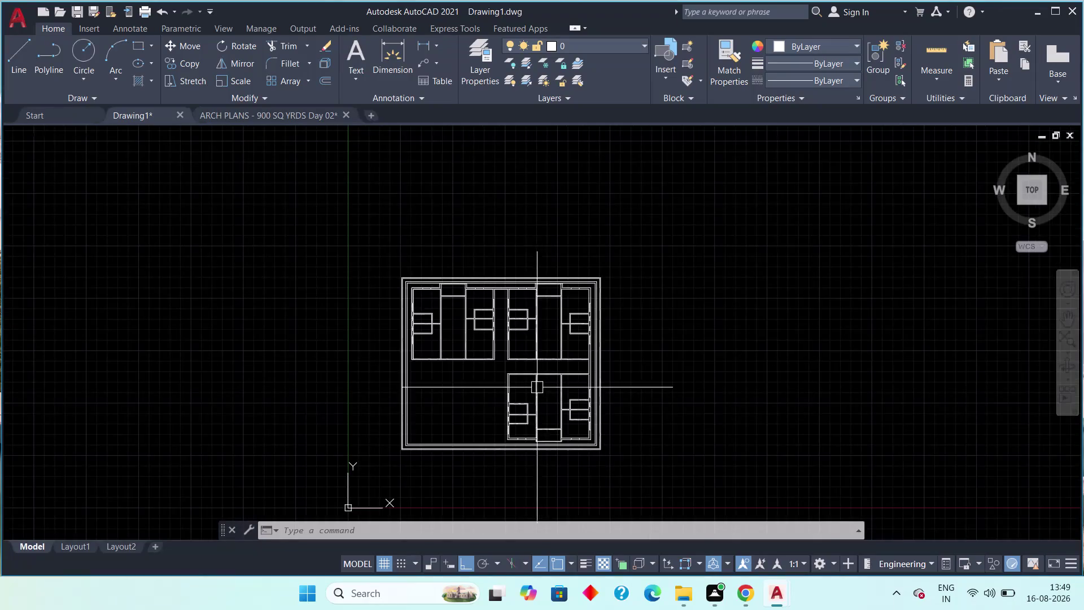
Pan and zoom onto the lower unit's top wall and start the LINE command.
middle_drag(526, 386, 566, 355)
scroll(up, 3)
middle_drag(597, 400, 616, 401)
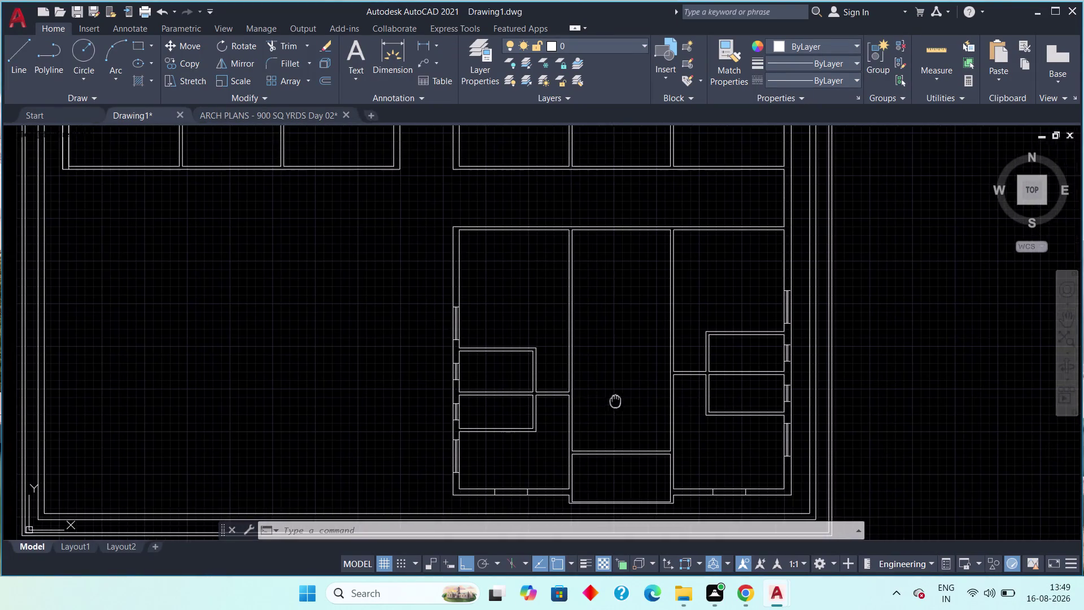
middle_drag(615, 401, 630, 391)
middle_drag(764, 402, 679, 404)
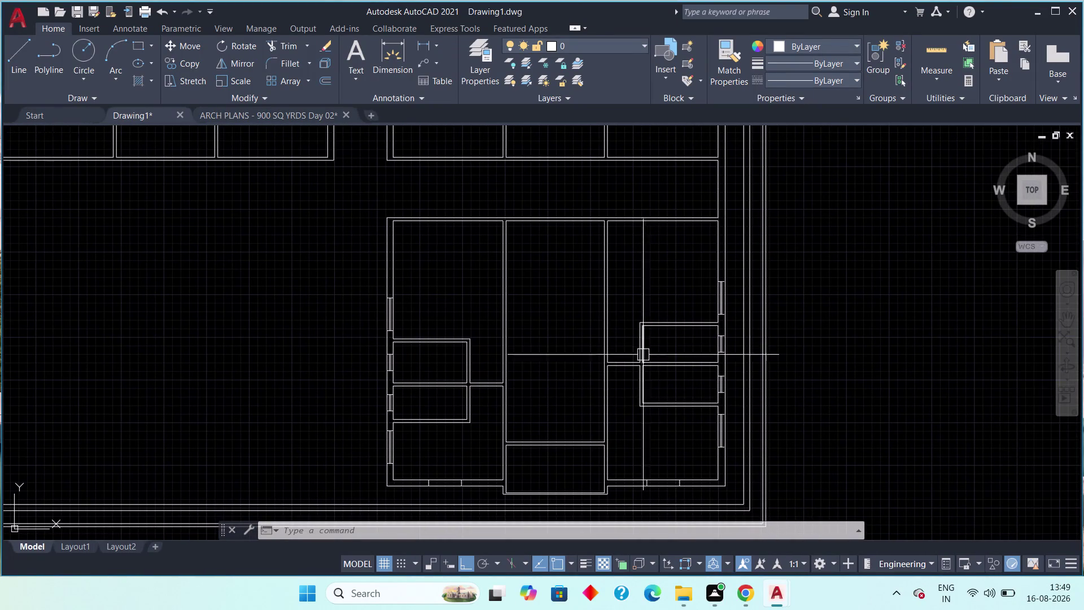
middle_drag(643, 420, 661, 340)
scroll(down, 3)
middle_drag(562, 353, 571, 520)
scroll(down, 3)
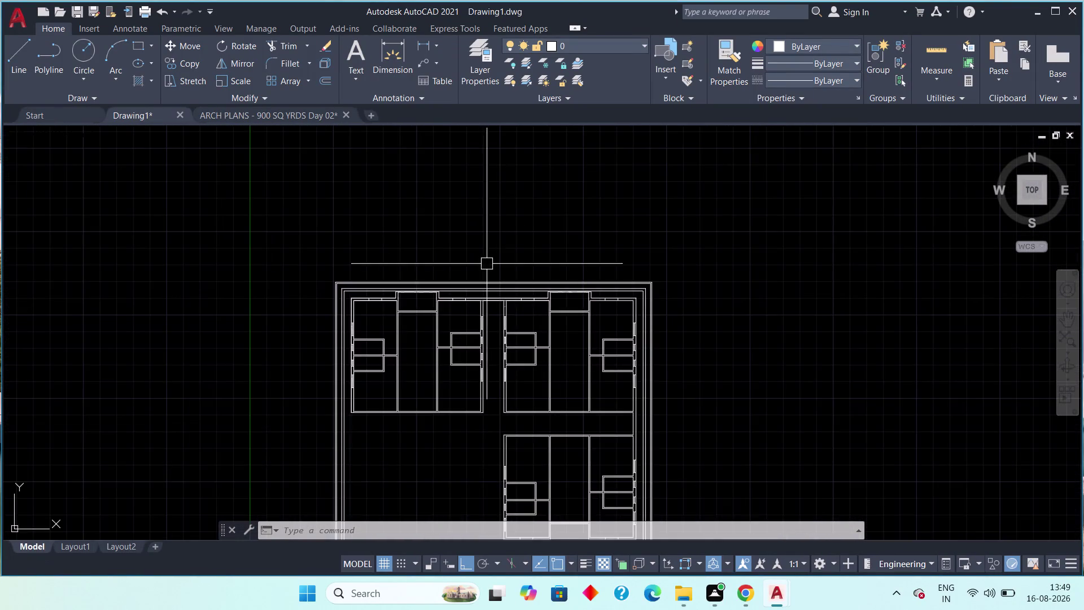
middle_drag(490, 279, 503, 329)
scroll(up, 3)
middle_drag(407, 352, 499, 292)
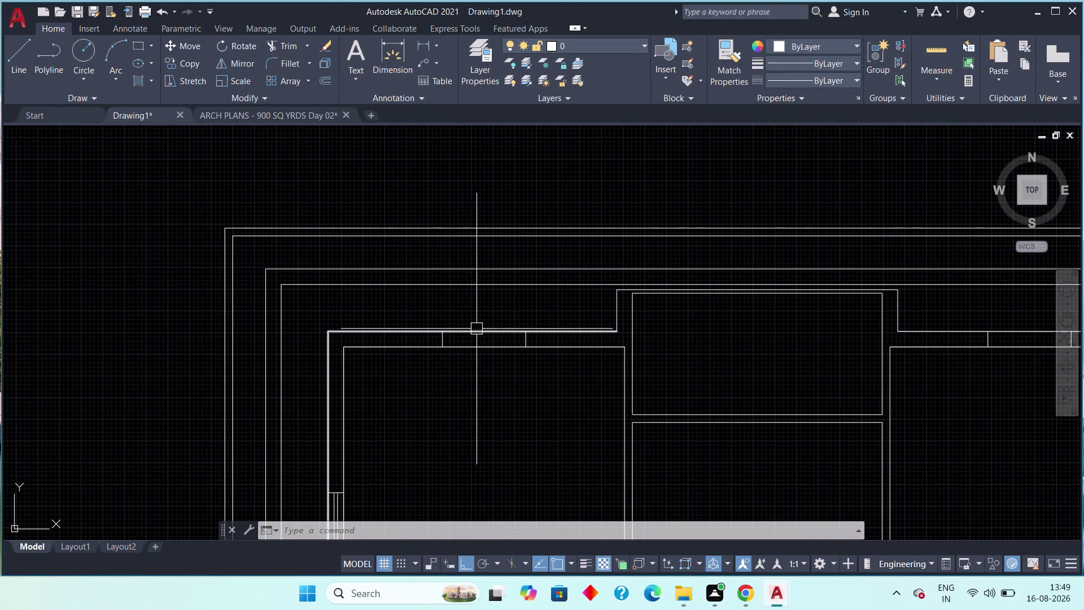
click(13, 58)
Draw the first two connecting lines along the lower unit's top wall junctions.
scroll(up, 3)
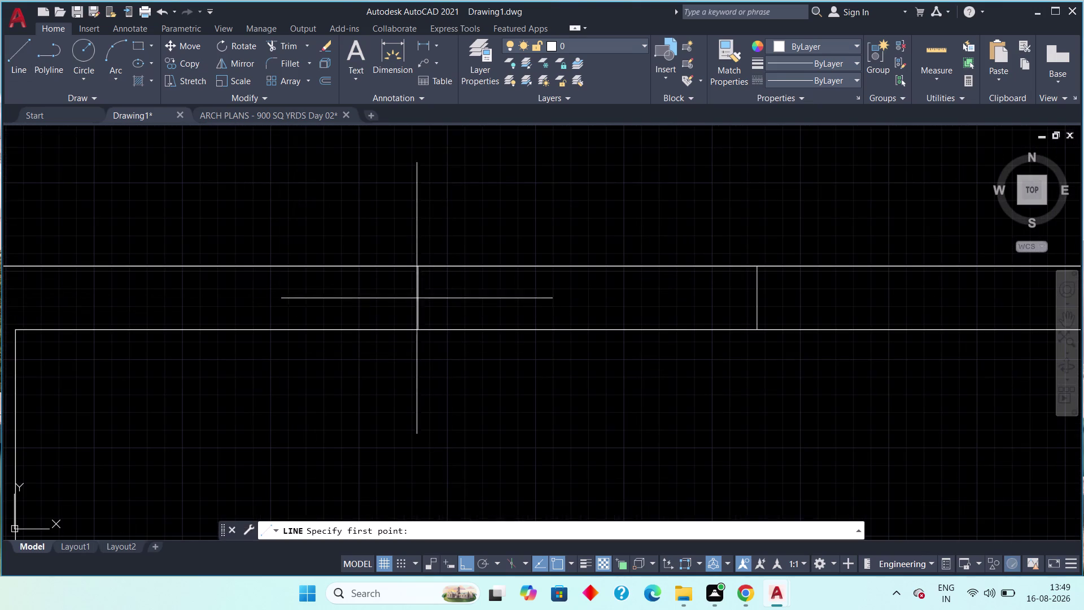
click(423, 301)
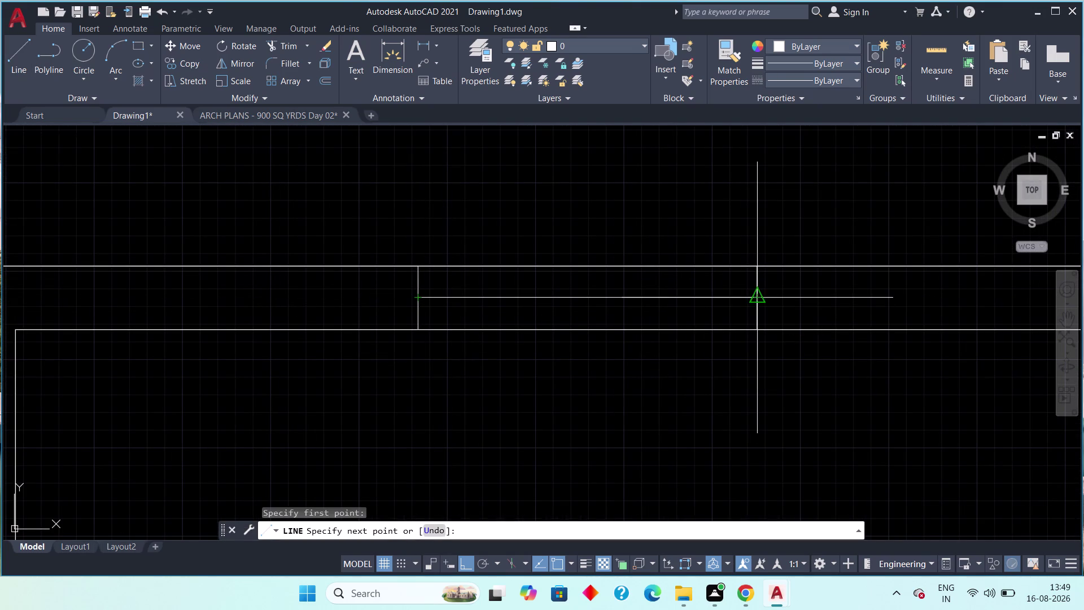
click(760, 302)
scroll(down, 3)
key(Escape)
middle_drag(853, 311, 465, 264)
scroll(down, 3)
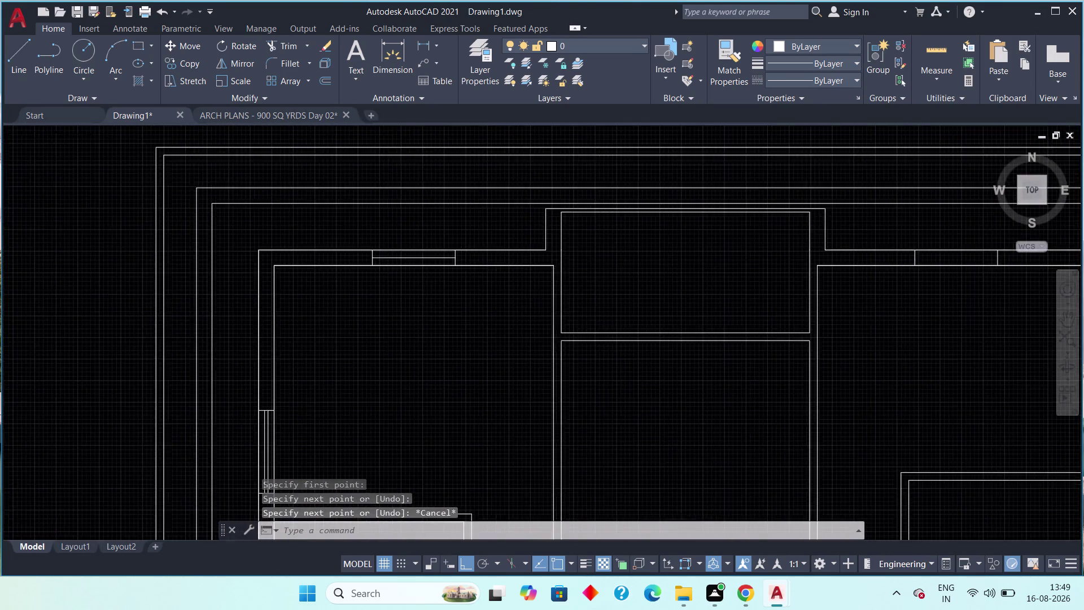
middle_drag(709, 266, 566, 257)
scroll(up, 3)
key(space)
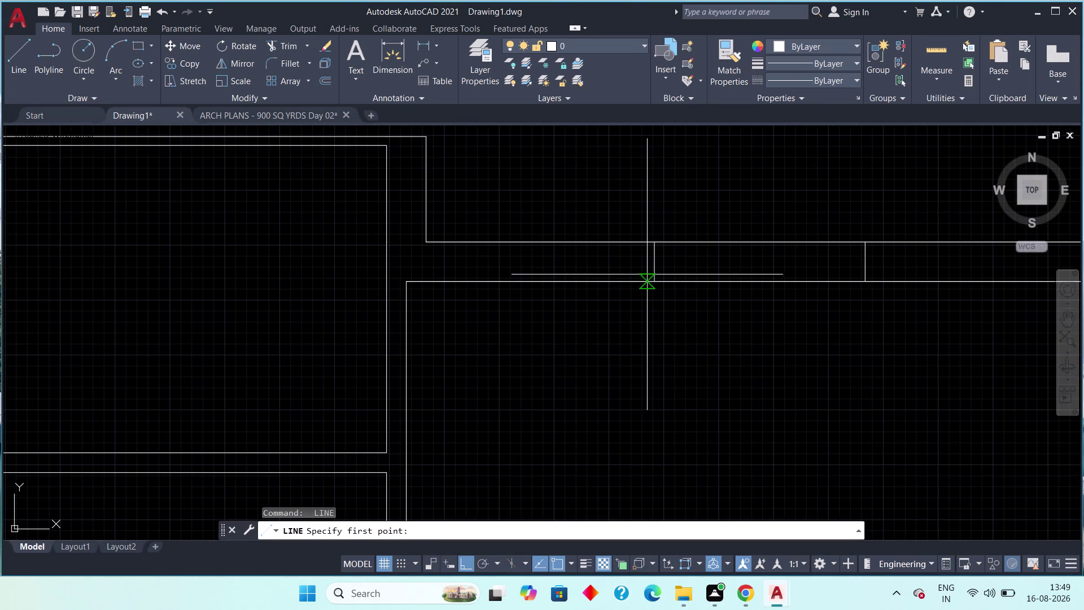
click(652, 265)
click(872, 258)
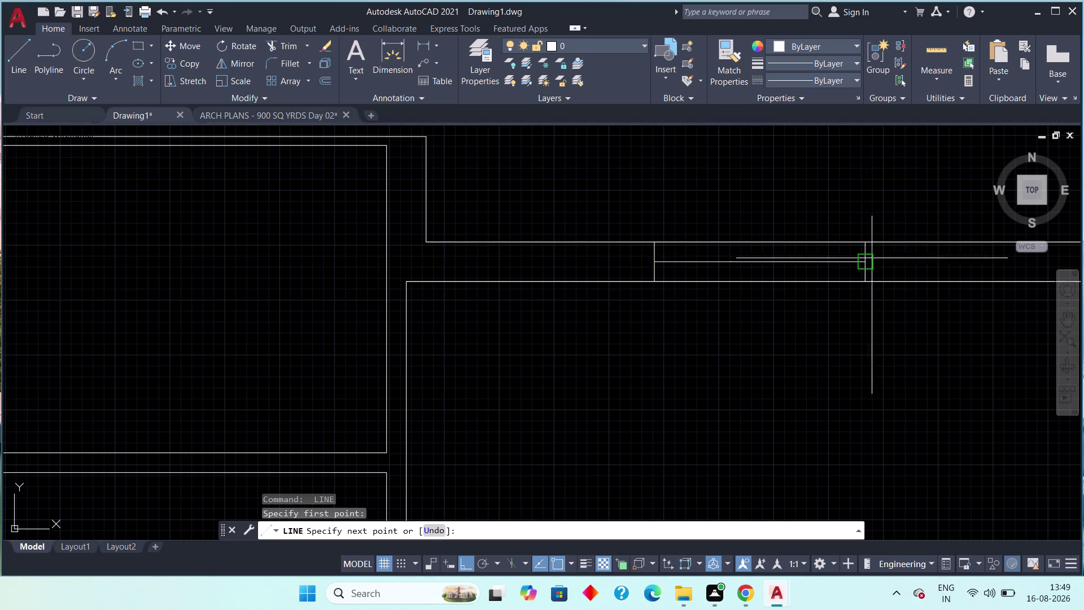
key(Escape)
Draw two more connecting lines along the upper wall, reaching the outer wall corner.
scroll(down, 3)
middle_drag(875, 256, 583, 233)
middle_drag(816, 235, 723, 234)
scroll(up, 3)
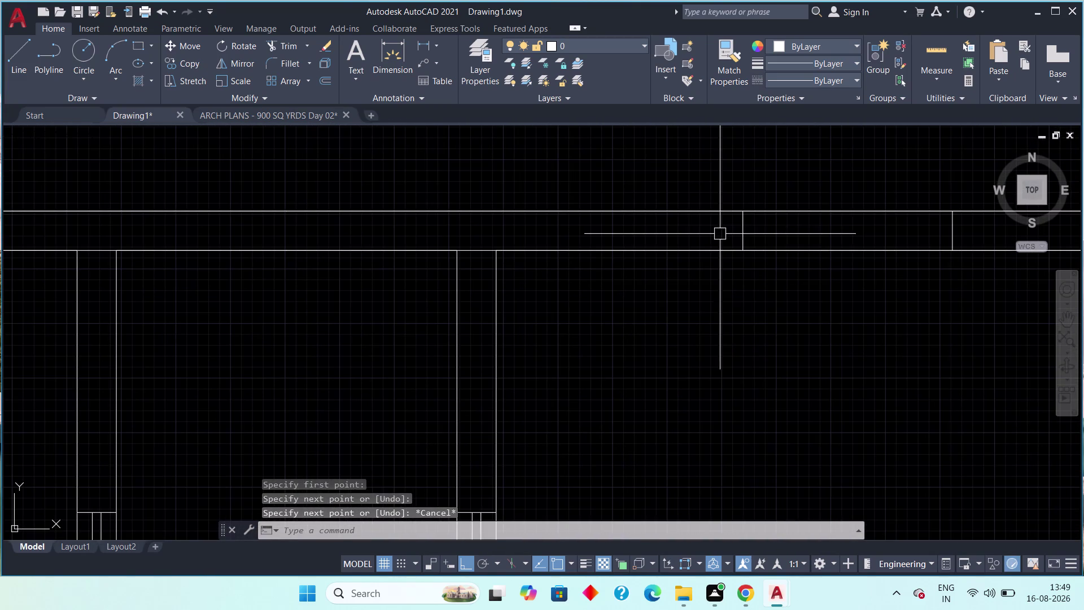
key(space)
click(744, 232)
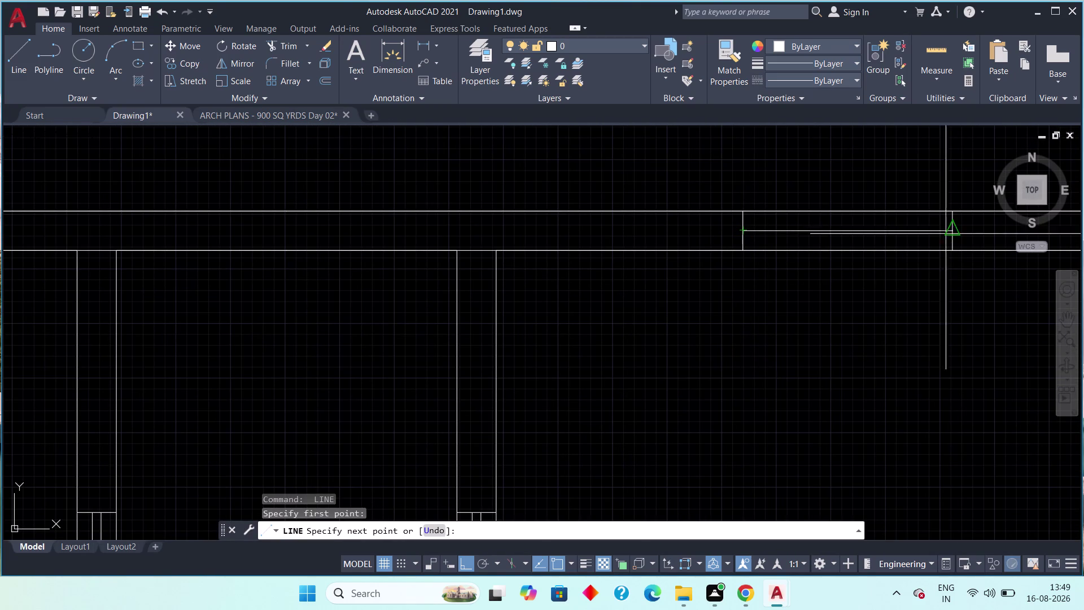
click(951, 231)
key(Escape)
middle_drag(991, 241, 474, 245)
scroll(down, 3)
middle_drag(614, 229, 483, 212)
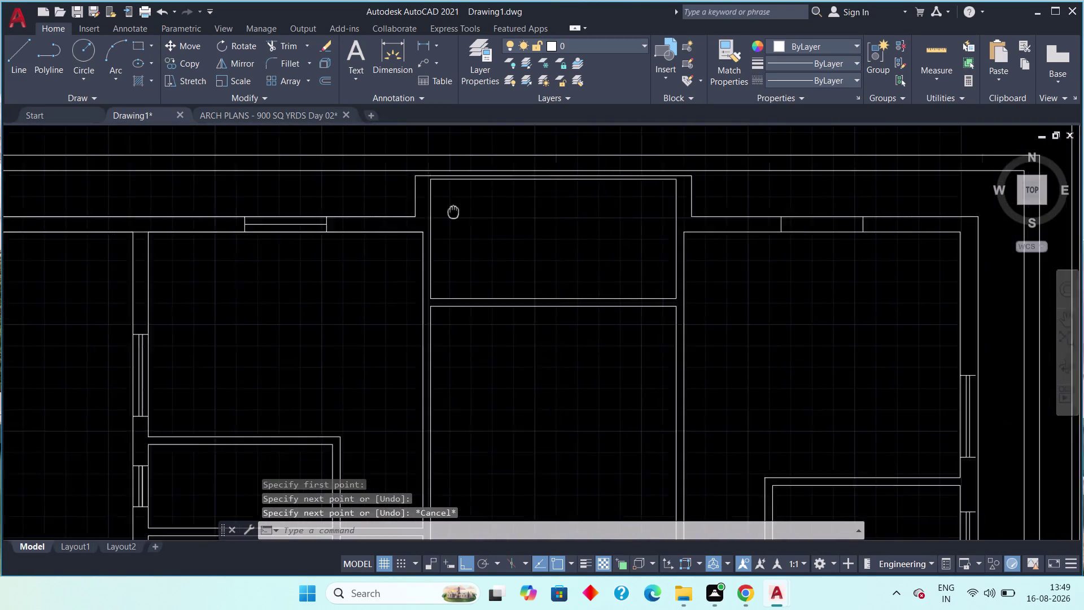
middle_drag(483, 213, 307, 186)
scroll(up, 3)
key(space)
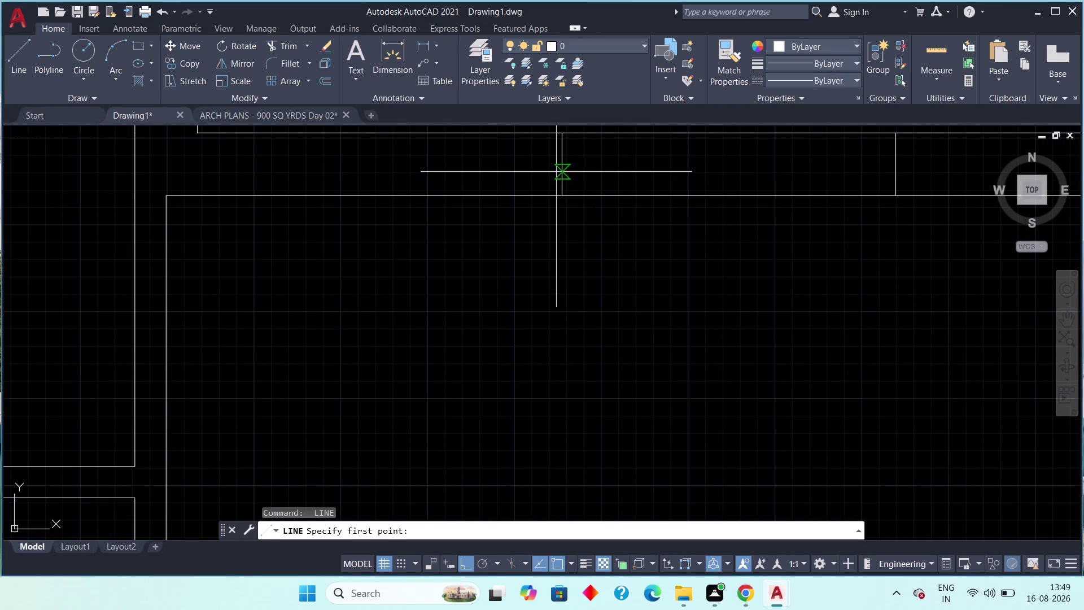
click(561, 165)
middle_drag(793, 161, 691, 220)
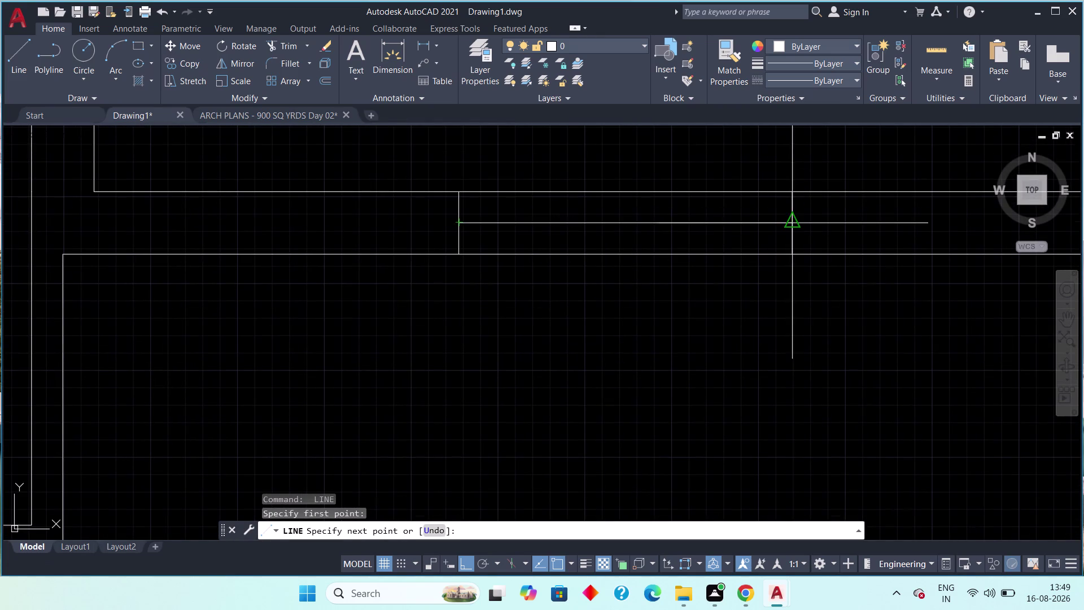
click(791, 216)
key(Escape)
Draw a connecting line at a wall junction near the lower unit's bottom wall.
scroll(down, 3)
middle_drag(697, 228, 1015, 227)
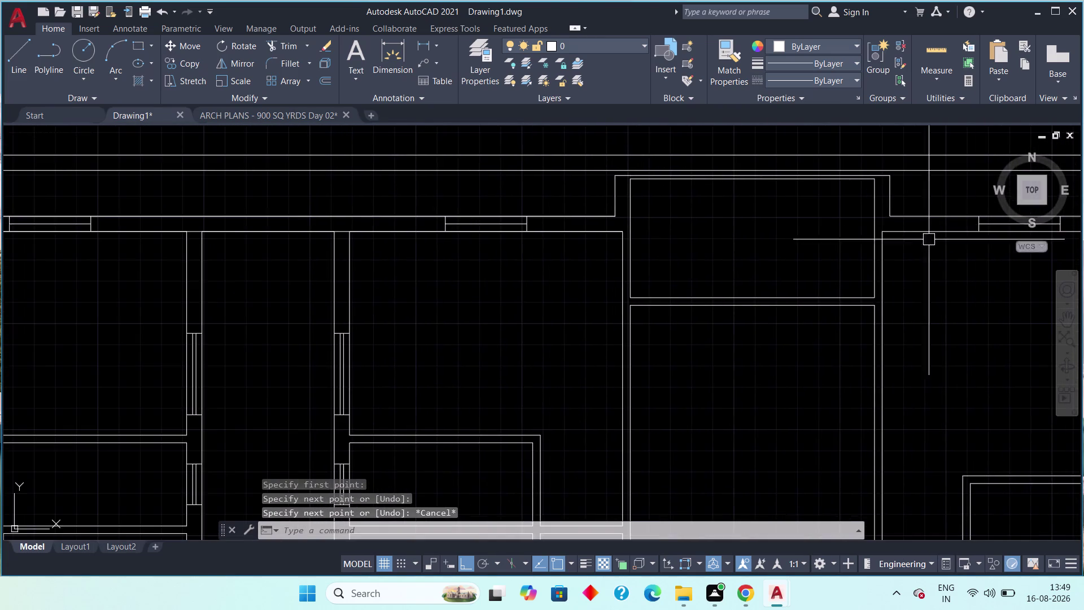
scroll(down, 3)
middle_drag(866, 320, 789, 106)
scroll(down, 3)
middle_drag(828, 383, 757, 151)
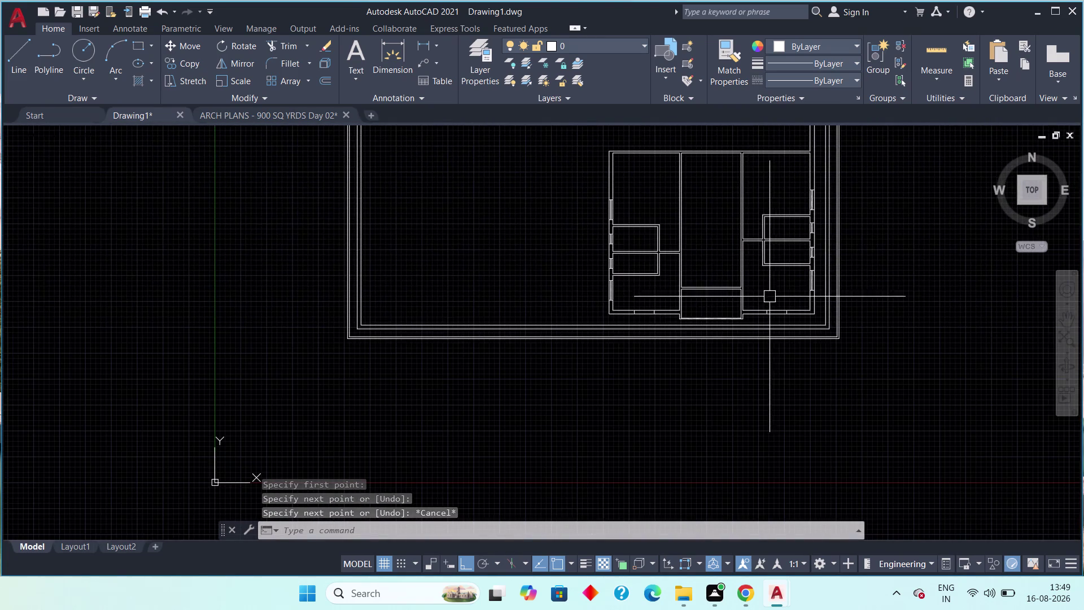
scroll(up, 3)
middle_drag(830, 330, 729, 257)
scroll(up, 3)
key(space)
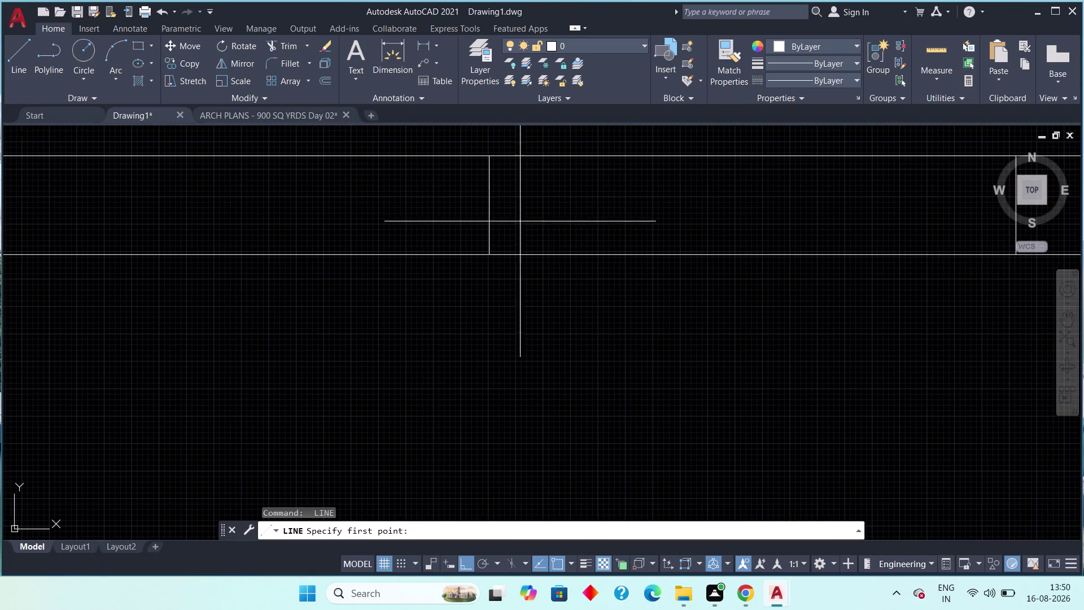
click(489, 209)
scroll(down, 3)
middle_drag(612, 235, 485, 257)
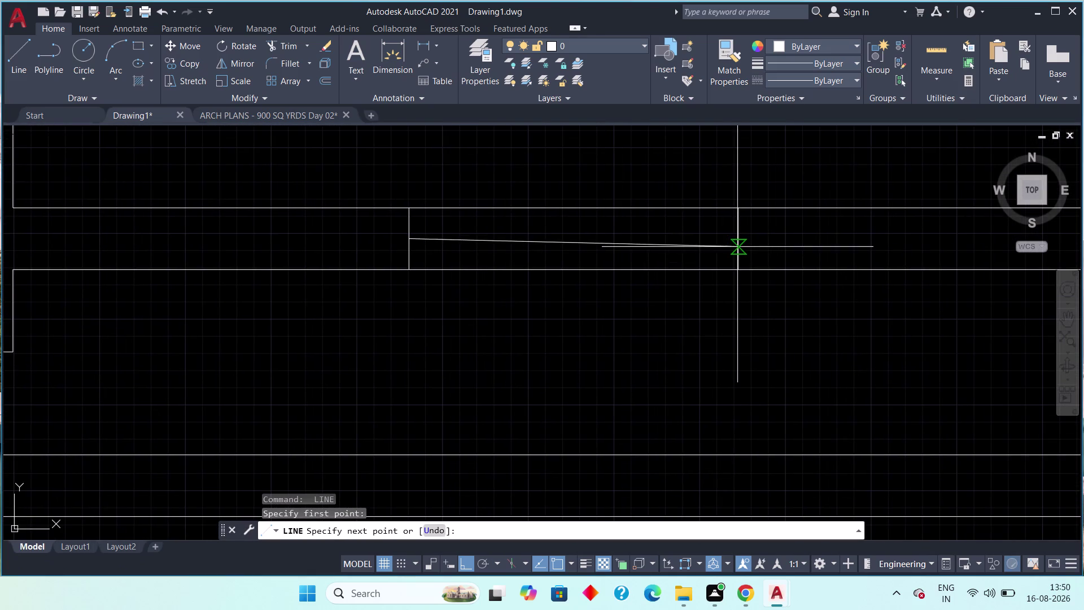
click(740, 239)
key(Escape)
Draw a connecting line from the next wall corner along the wall.
scroll(down, 3)
middle_drag(851, 240, 930, 232)
middle_drag(317, 301, 698, 299)
scroll(up, 3)
middle_drag(472, 252, 482, 321)
key(space)
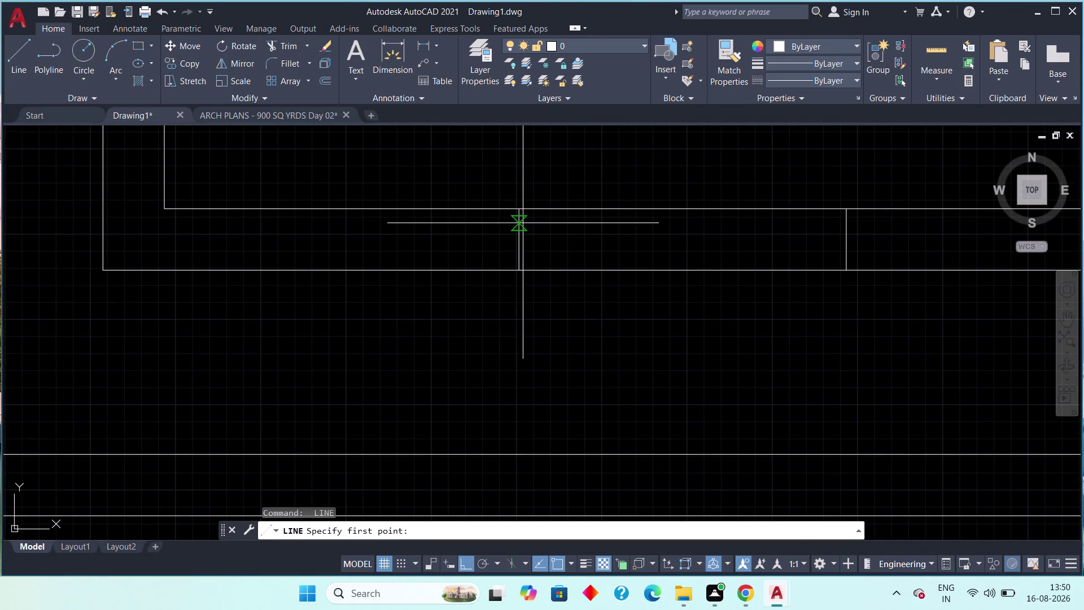
click(518, 245)
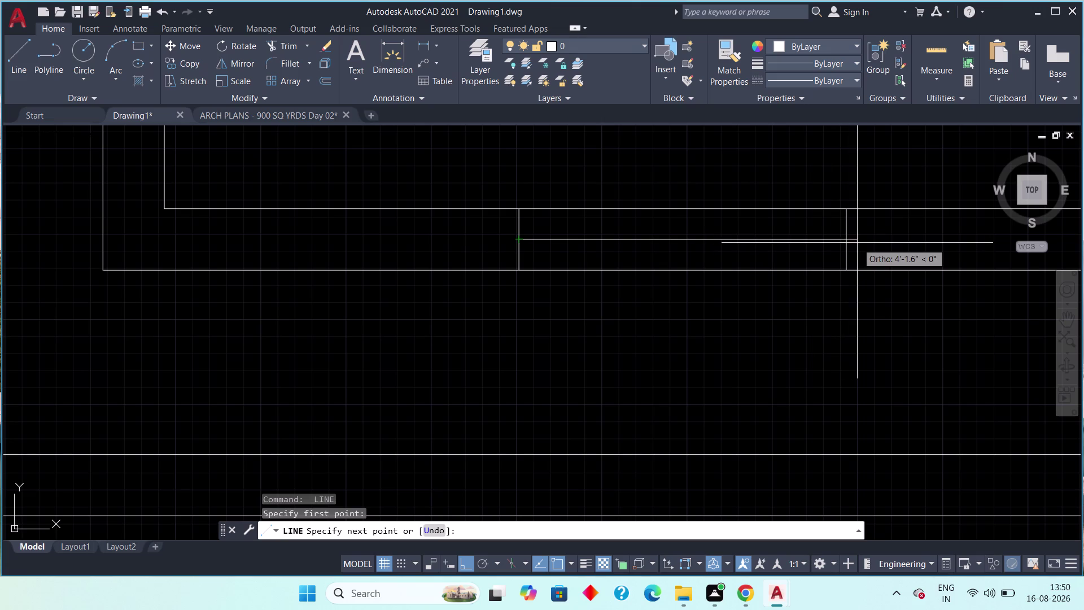
click(848, 243)
key(Escape)
Pan and zoom across the plan onto the upper units' top wall.
scroll(down, 3)
middle_drag(716, 250, 737, 381)
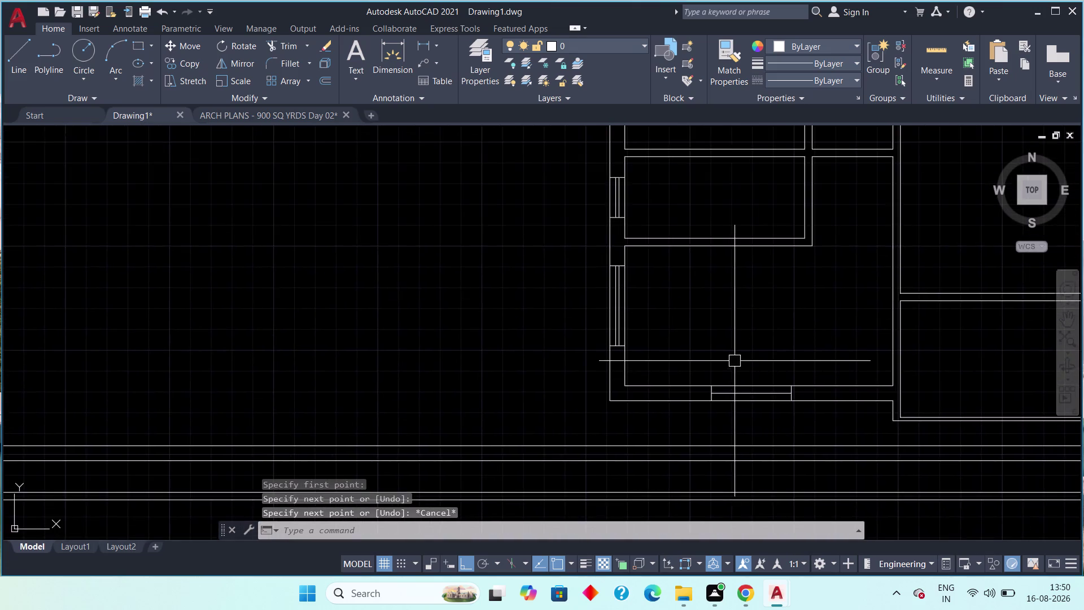
scroll(down, 3)
middle_drag(725, 341, 619, 421)
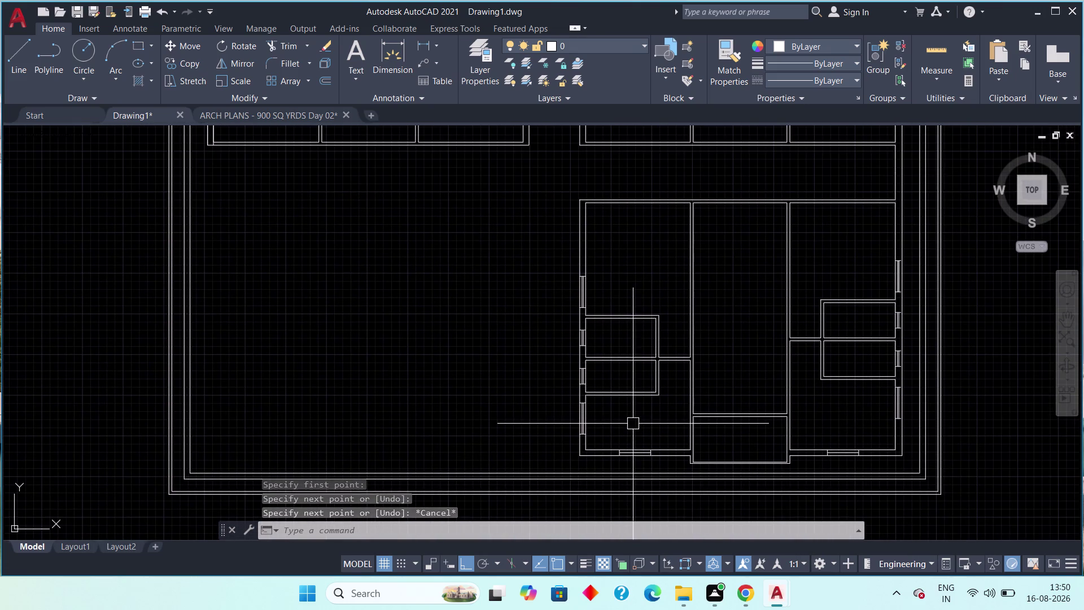
scroll(down, 3)
middle_drag(648, 271, 631, 472)
middle_drag(623, 359, 619, 412)
scroll(up, 3)
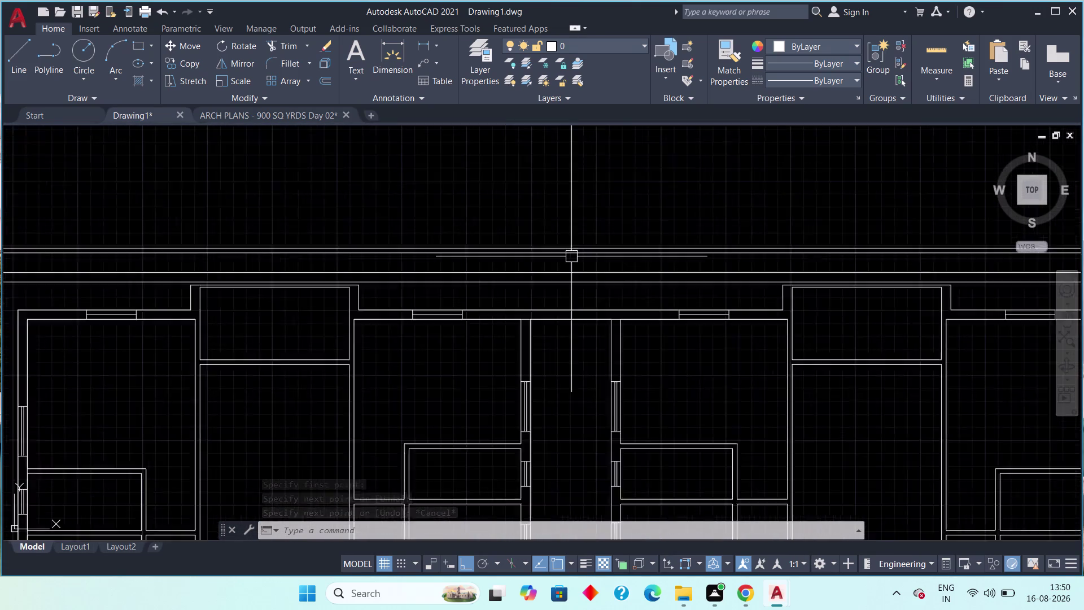
scroll(down, 3)
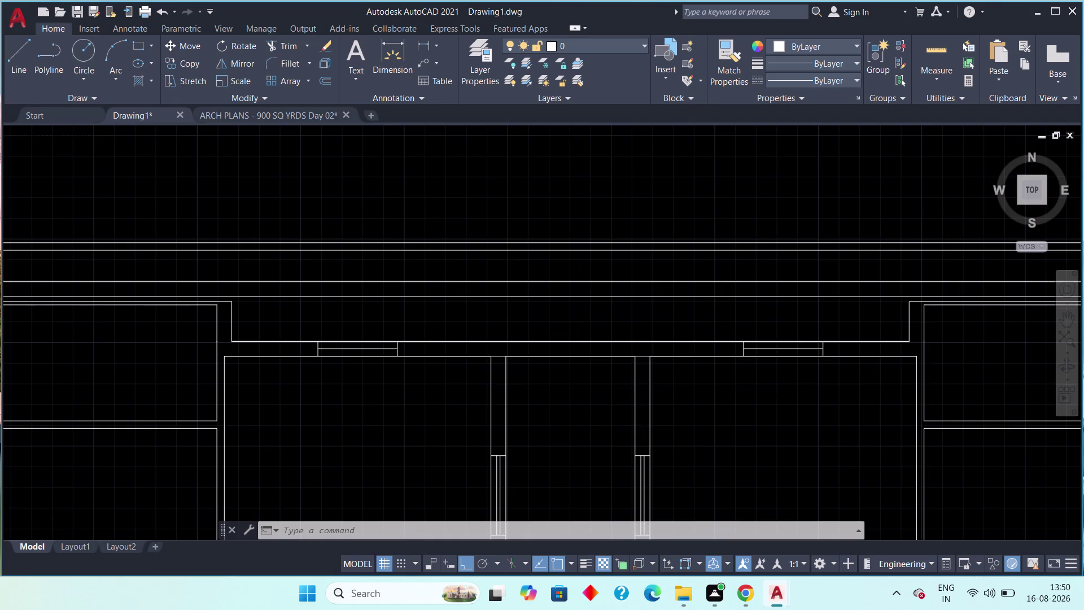
middle_drag(641, 390, 625, 272)
scroll(down, 3)
scroll(up, 3)
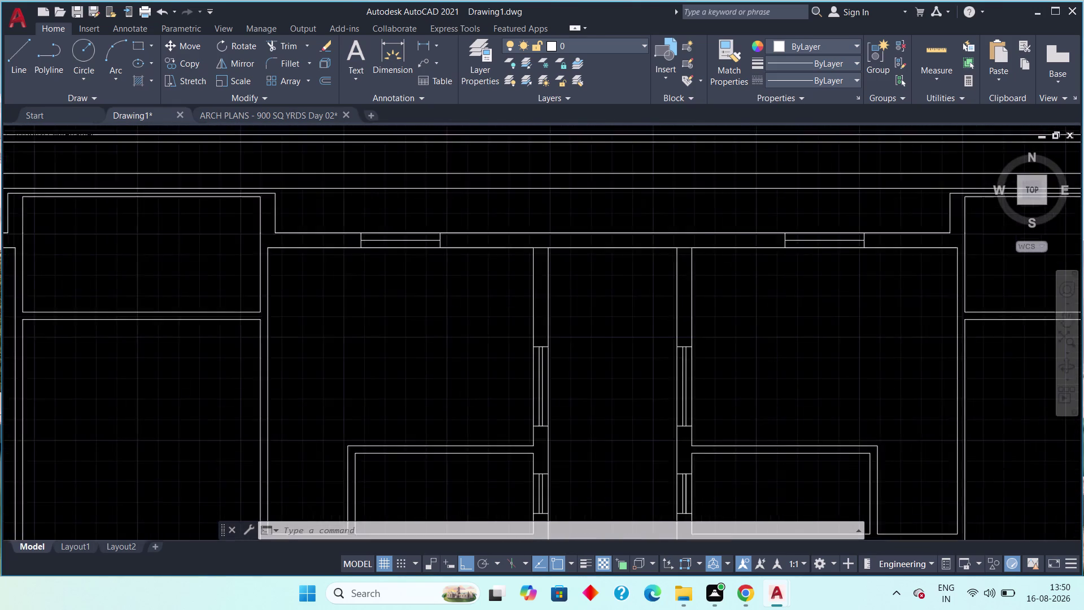
Trim away two unwanted wall line segments with TR.
key(t)
text(r)
key(space)
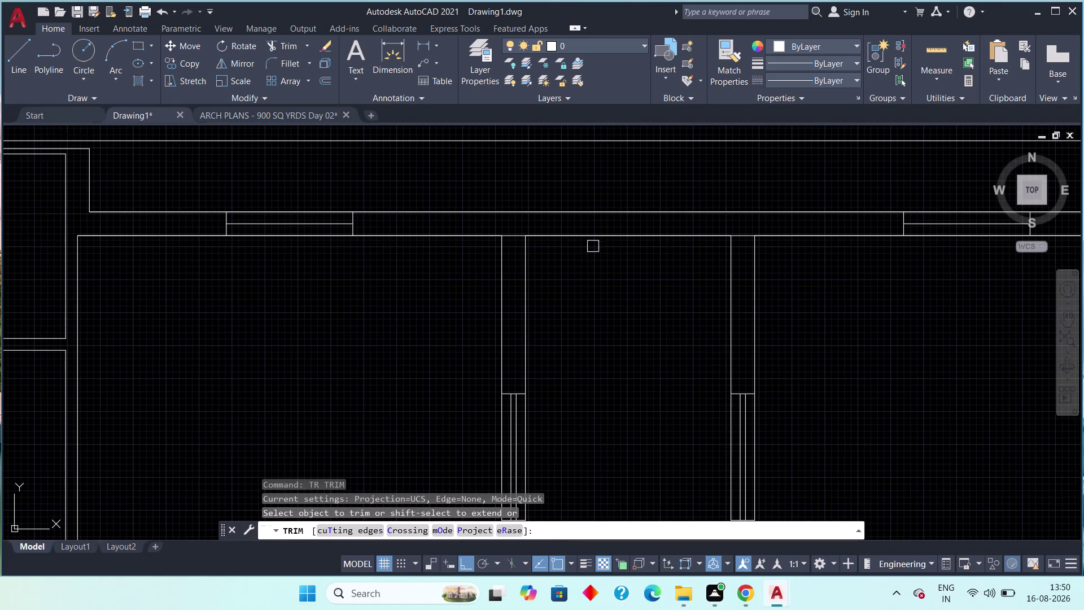
click(516, 235)
scroll(up, 3)
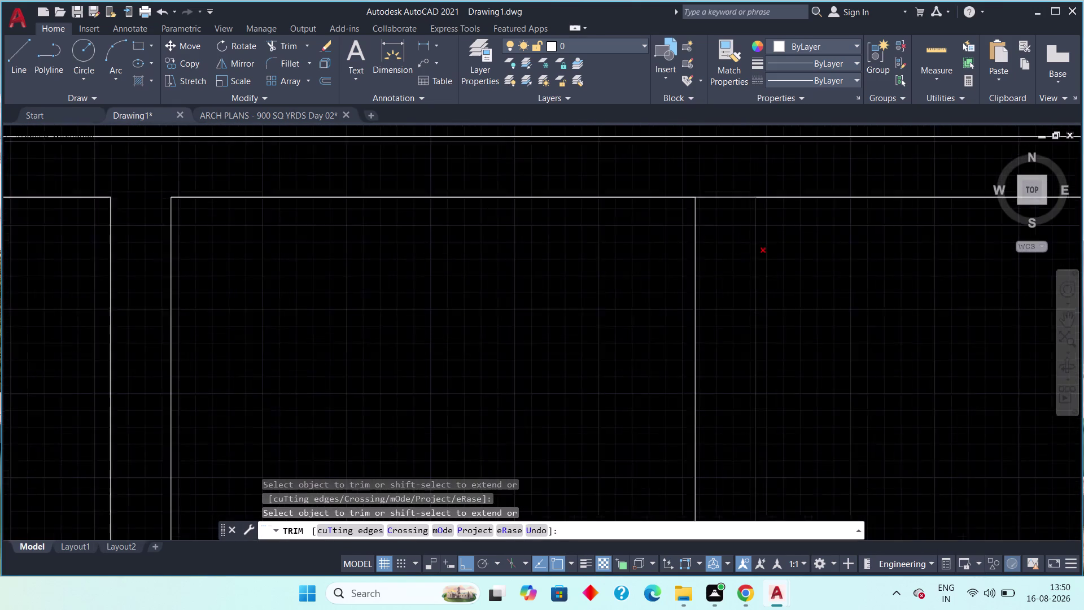
scroll(up, 3)
click(681, 163)
End the trim and zoom in on the first window in the top exterior wall.
scroll(down, 3)
middle_drag(626, 289, 619, 164)
scroll(down, 3)
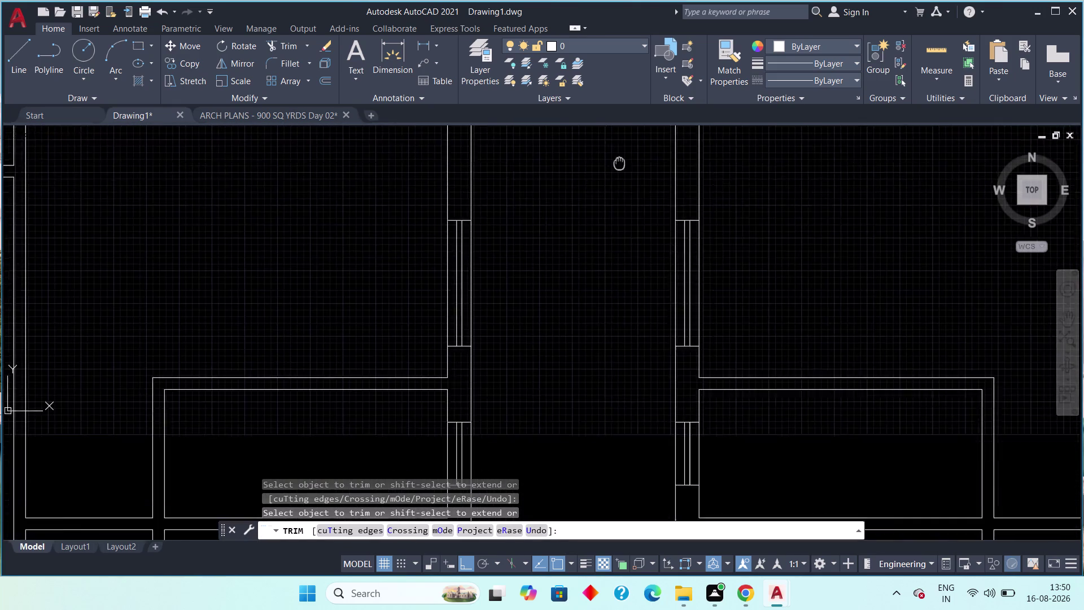
scroll(down, 3)
middle_drag(601, 301, 575, 40)
scroll(up, 3)
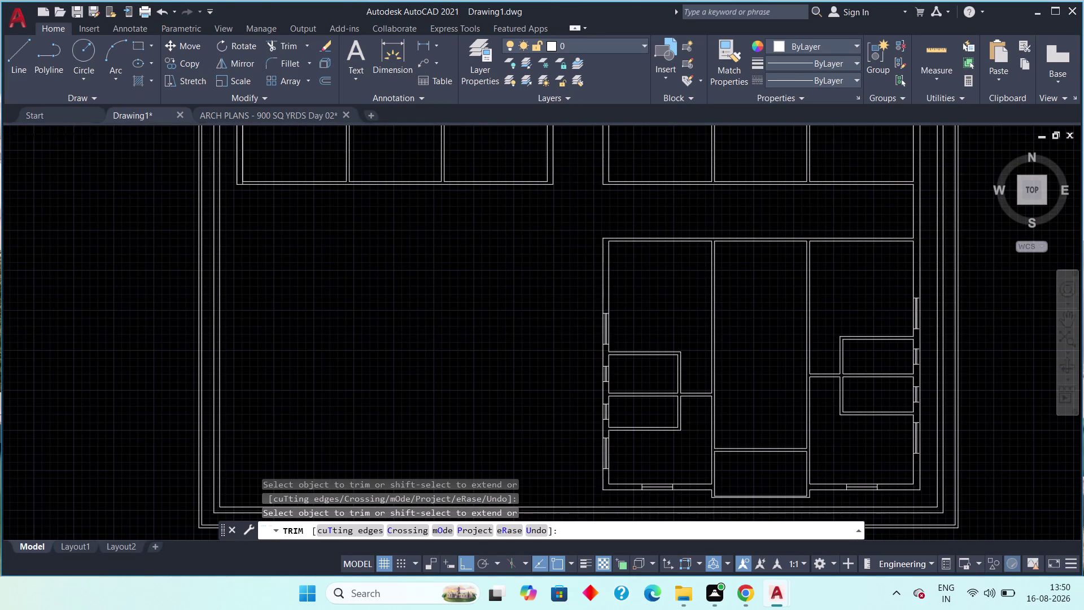
middle_drag(576, 189, 575, 290)
scroll(down, 3)
middle_drag(571, 225, 595, 411)
scroll(down, 3)
key(Escape)
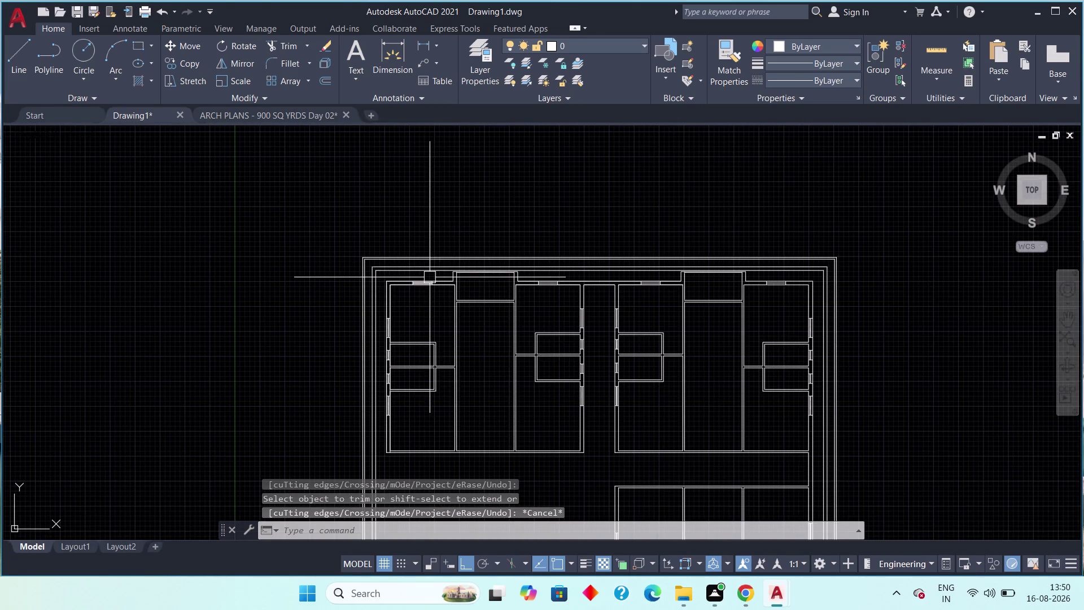
scroll(up, 3)
middle_drag(427, 286, 466, 277)
scroll(up, 3)
key(Escape)
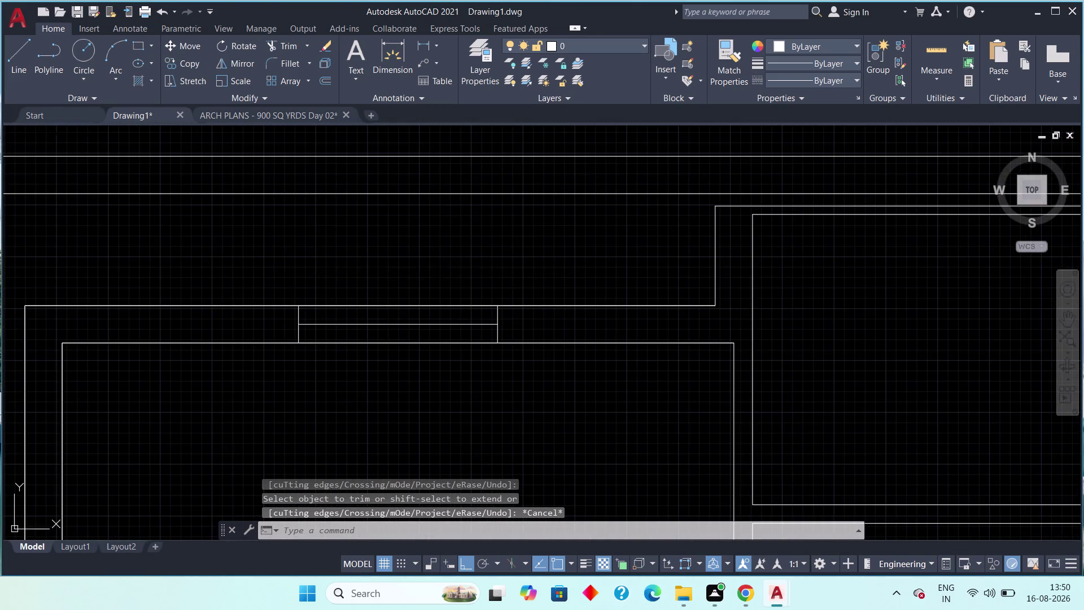
Offset 1-inch glass lines into the first two window openings.
key(Escape)
text(off)
key(space)
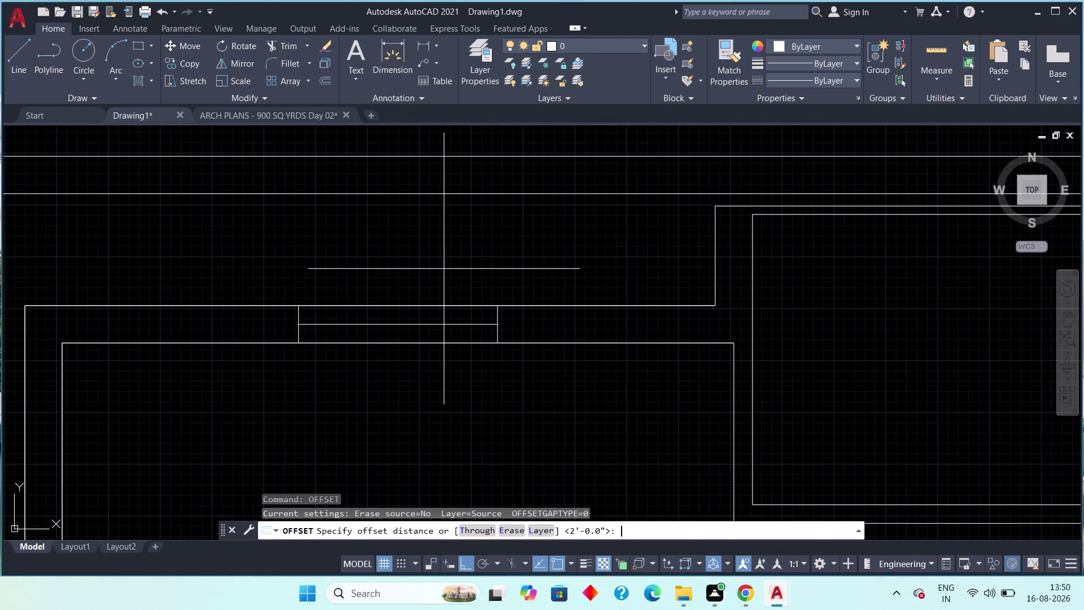
key(1)
text(")
key(space)
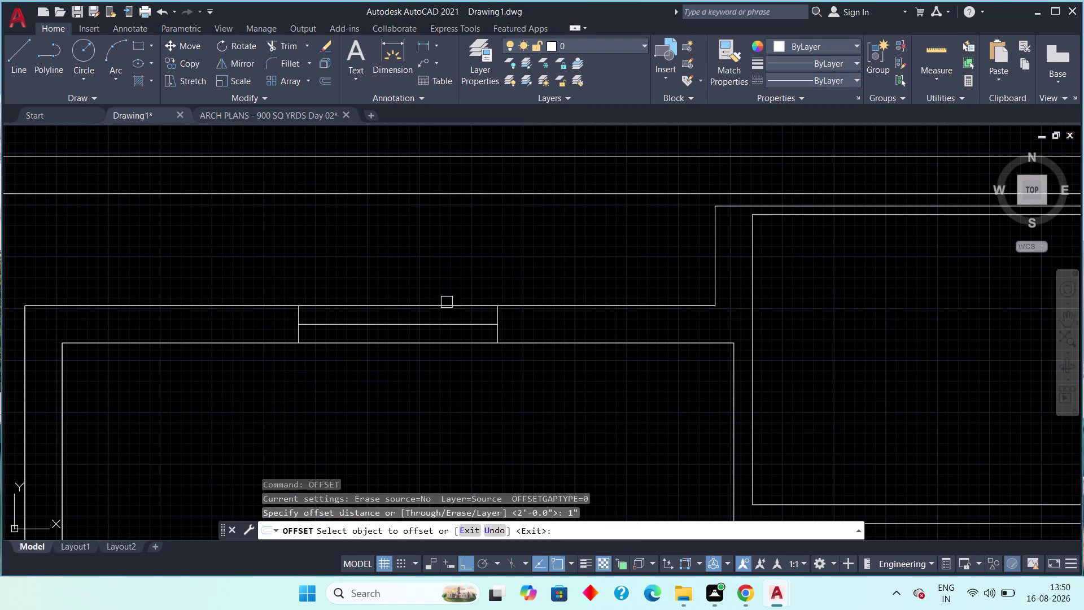
scroll(up, 3)
drag(435, 331, 432, 326)
drag(422, 296, 423, 304)
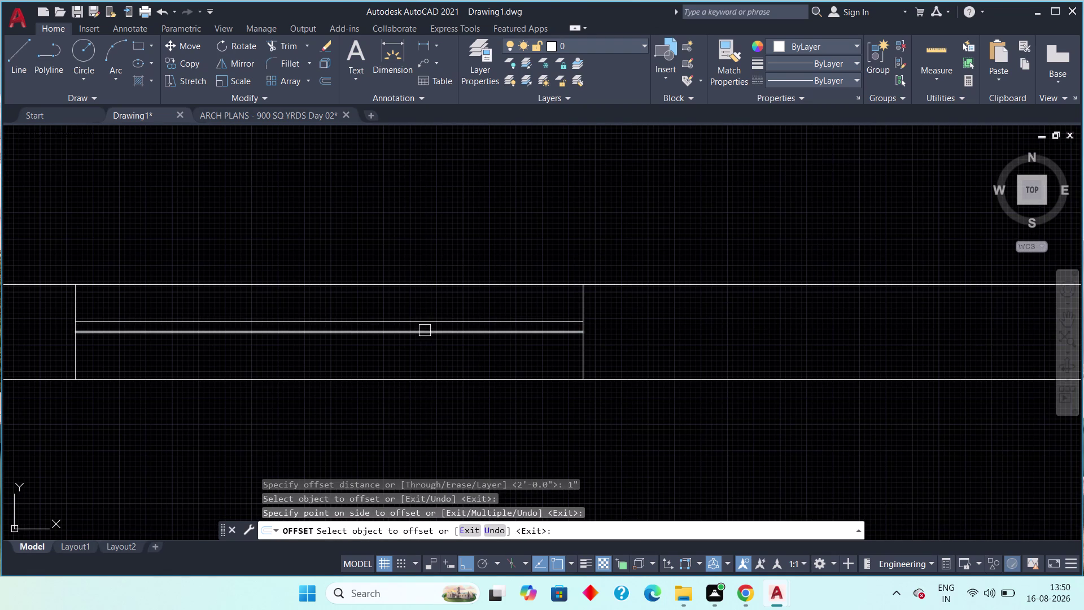
drag(425, 331, 424, 347)
click(423, 359)
scroll(down, 3)
middle_drag(452, 315, 248, 316)
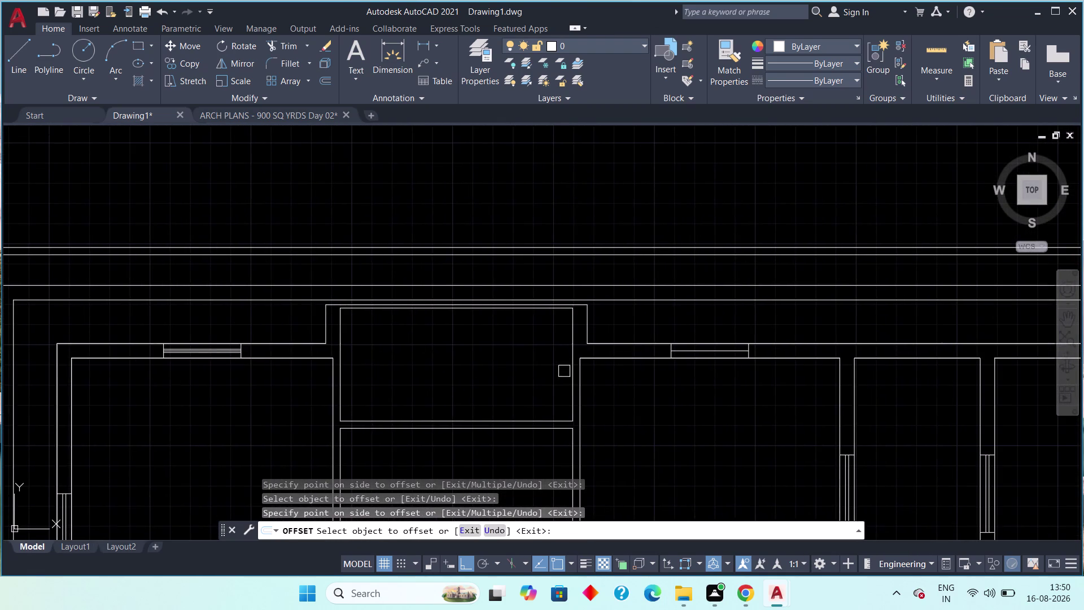
scroll(up, 3)
drag(700, 357, 696, 352)
click(685, 327)
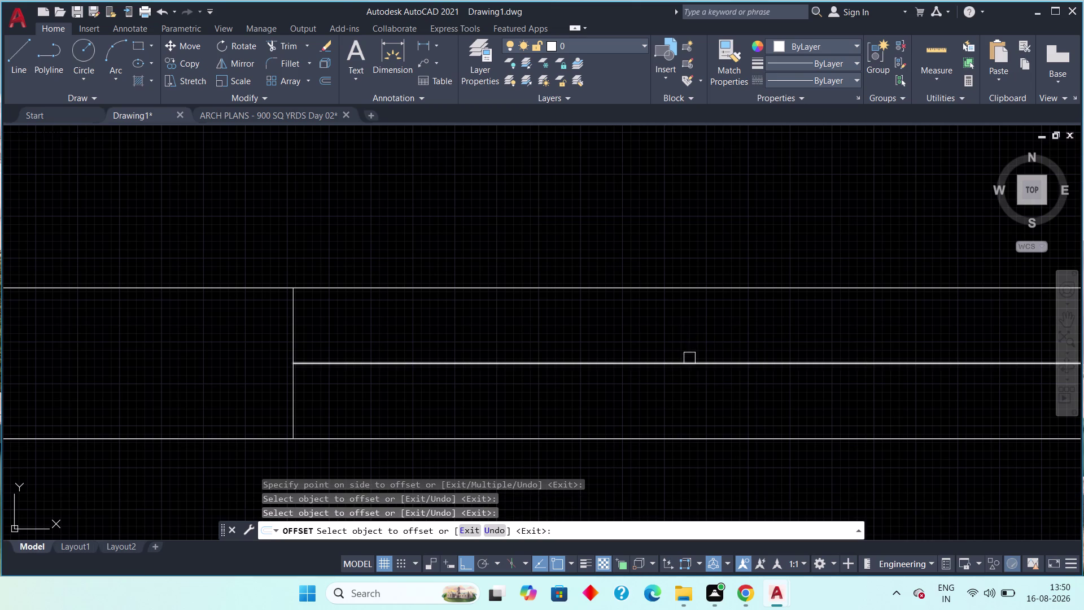
drag(691, 364, 691, 356)
click(679, 318)
click(679, 365)
click(680, 380)
Offset 1-inch glass lines into the windows along the top wall.
scroll(down, 3)
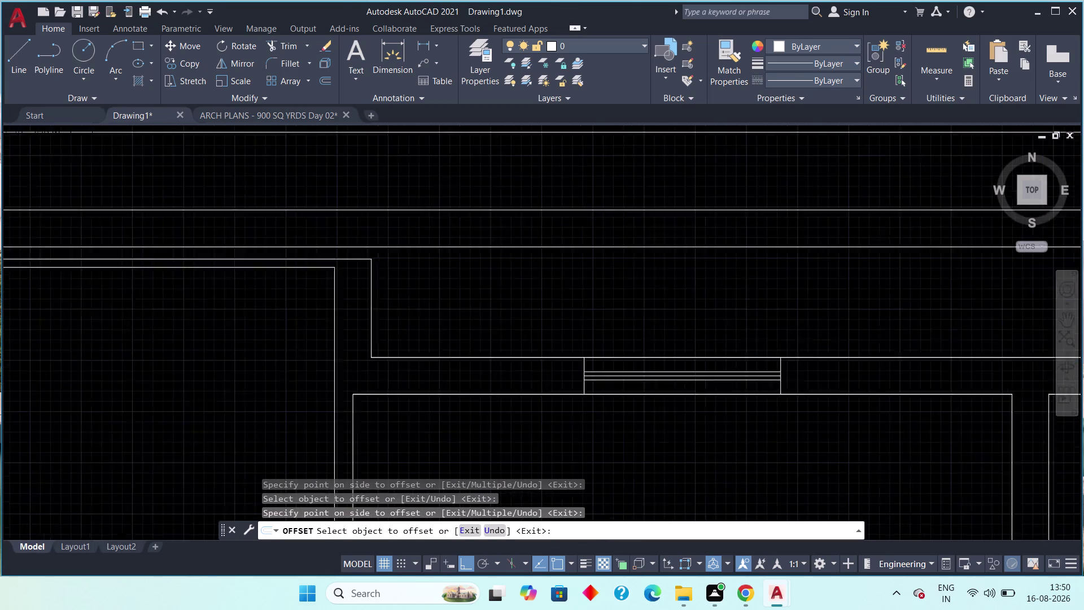
middle_drag(818, 382, 377, 325)
middle_drag(733, 326, 417, 311)
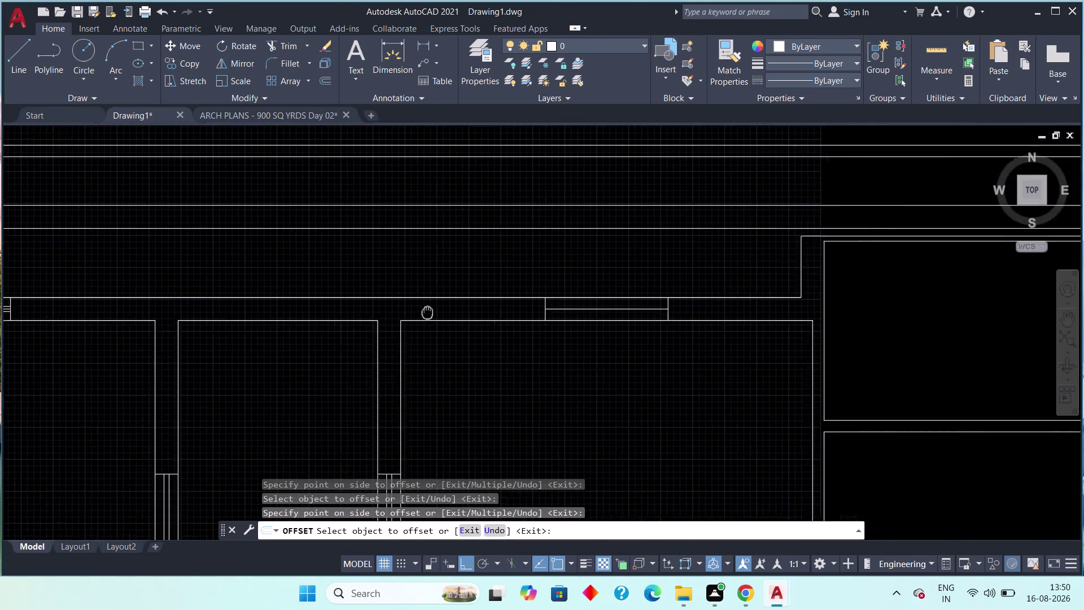
middle_drag(417, 310, 407, 309)
scroll(up, 3)
drag(543, 259, 542, 250)
click(535, 227)
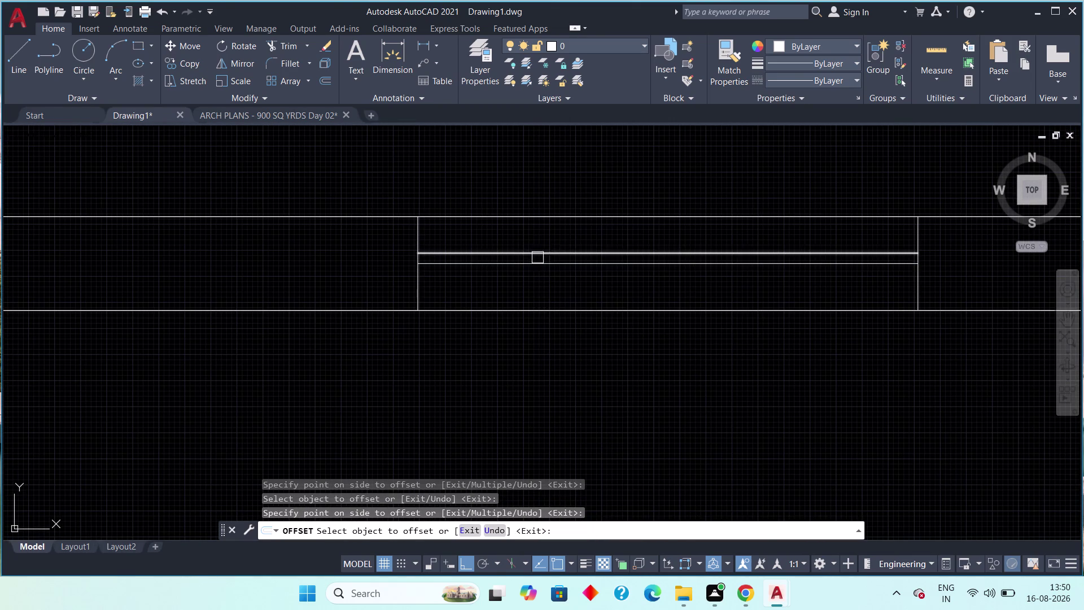
drag(539, 263, 537, 271)
click(520, 296)
scroll(down, 3)
middle_drag(742, 276, 379, 249)
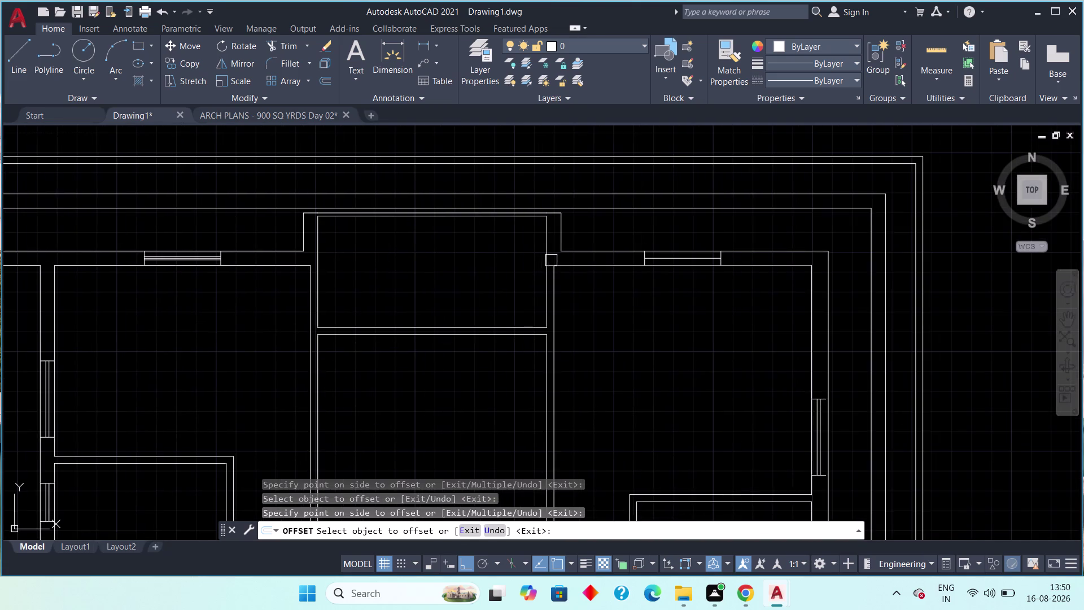
scroll(up, 3)
click(641, 280)
click(608, 233)
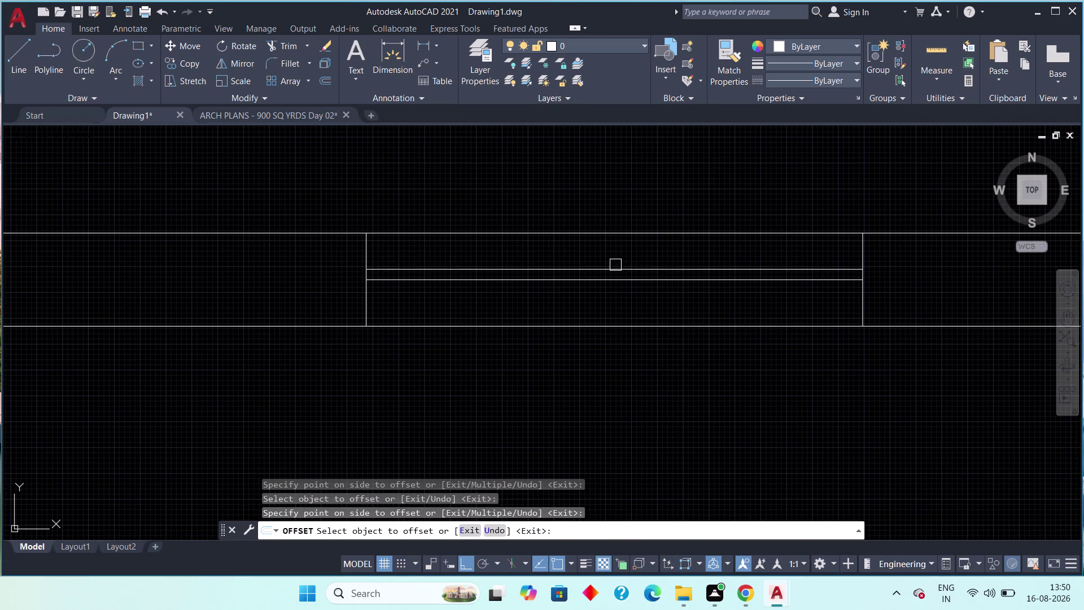
drag(616, 279, 614, 286)
click(601, 323)
Offset 1-inch glass lines into the bottom-wall window openings.
scroll(down, 3)
middle_drag(623, 360, 575, 152)
scroll(down, 3)
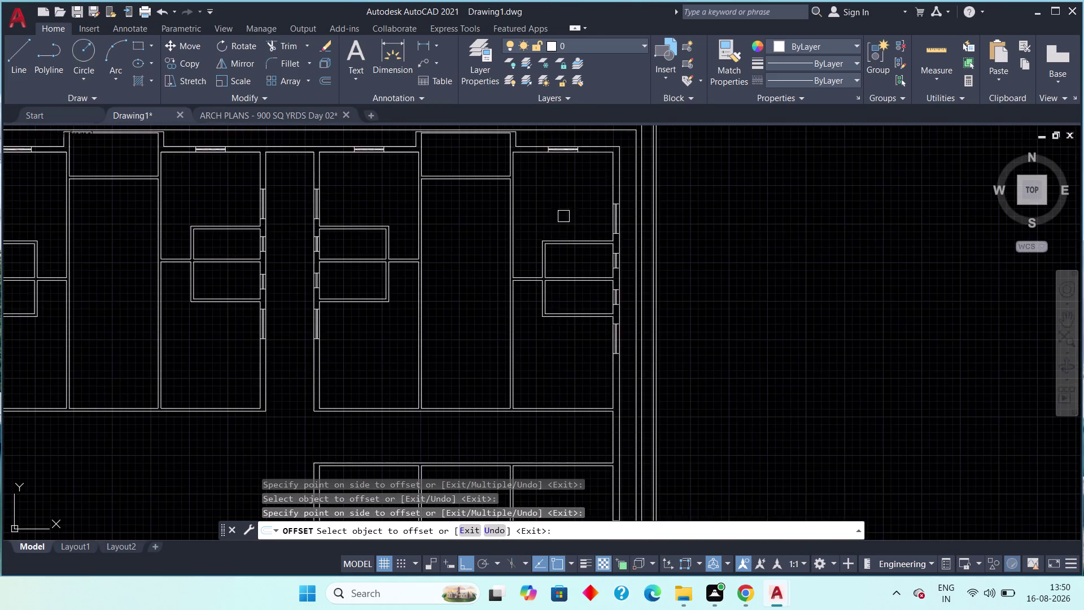
middle_drag(559, 326, 545, 170)
middle_drag(557, 444, 534, 260)
scroll(up, 3)
middle_drag(524, 348, 521, 241)
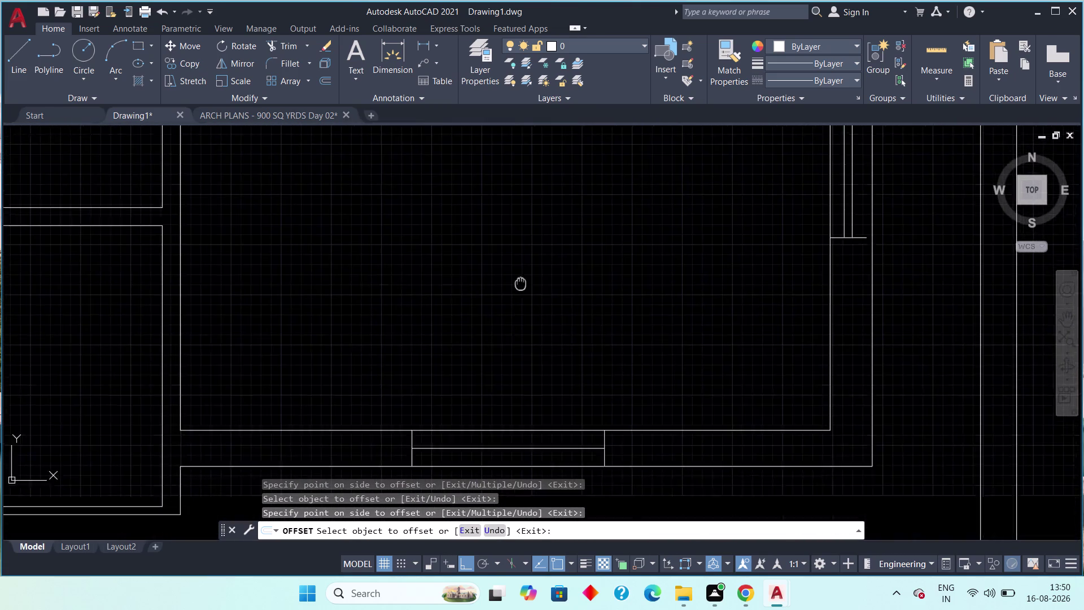
middle_drag(521, 242, 529, 187)
scroll(up, 3)
drag(534, 356, 531, 339)
click(528, 327)
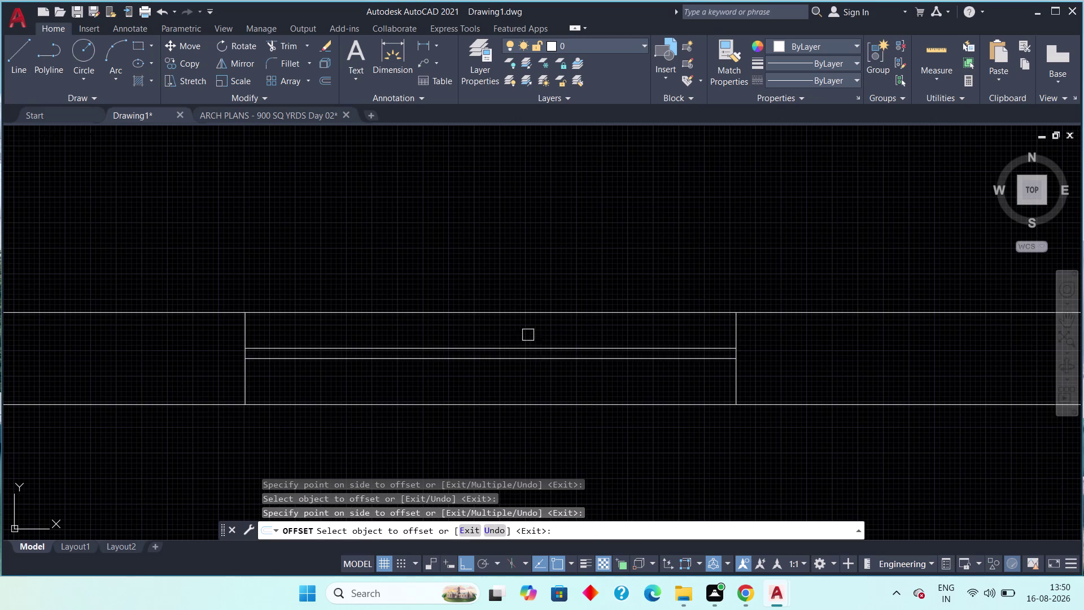
drag(528, 360, 526, 369)
click(524, 377)
scroll(down, 3)
middle_drag(360, 332, 628, 282)
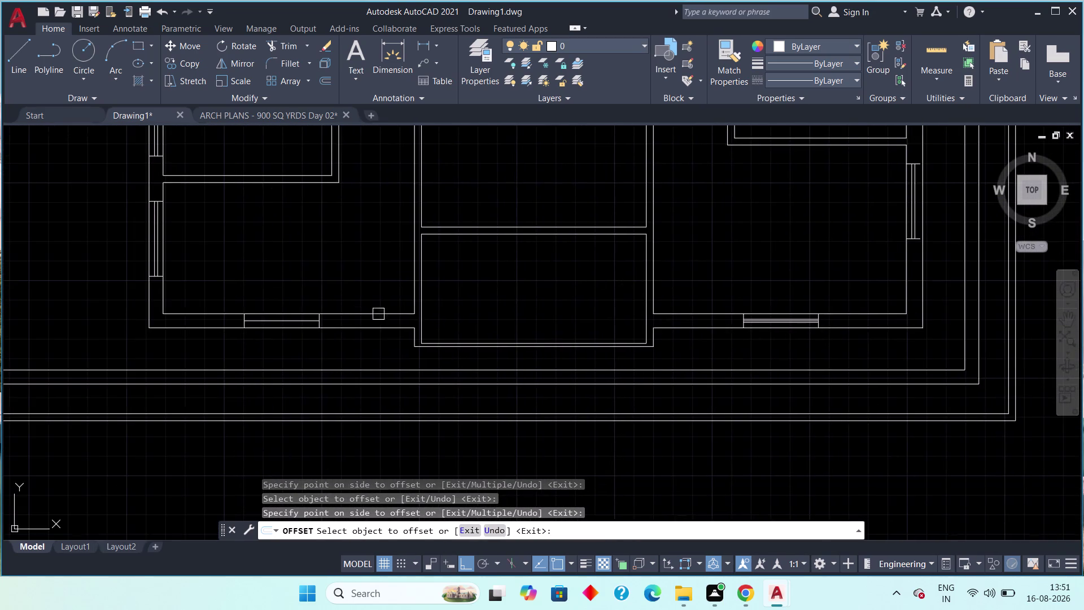
scroll(up, 3)
click(305, 323)
click(318, 298)
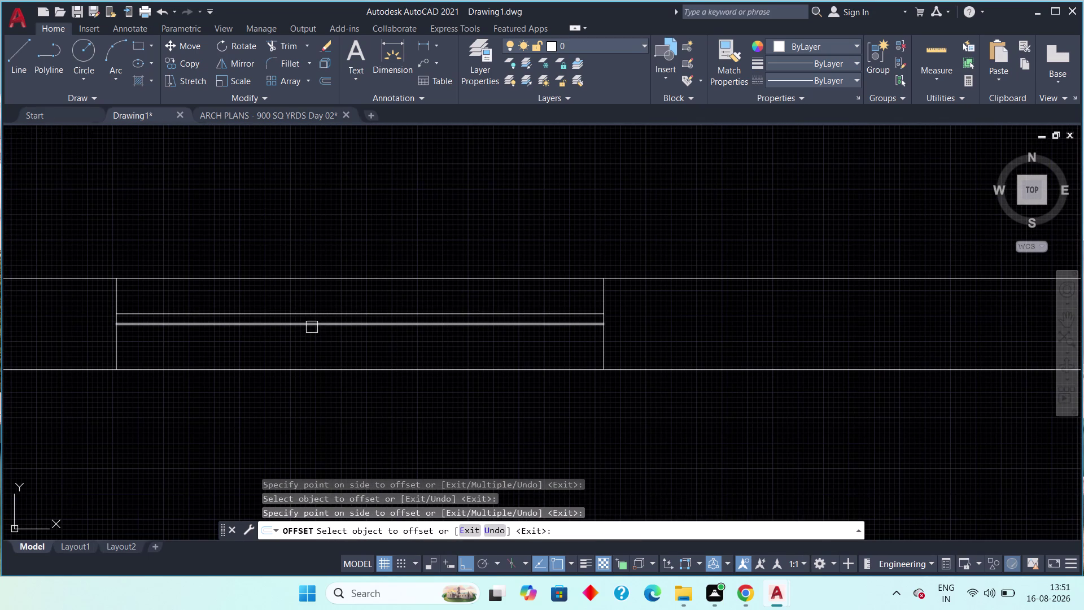
drag(313, 325, 315, 338)
drag(324, 346, 331, 354)
Delete three surplus duplicate lines from windows, including a bottom-wall window.
key(Escape)
key(Escape)
click(327, 322)
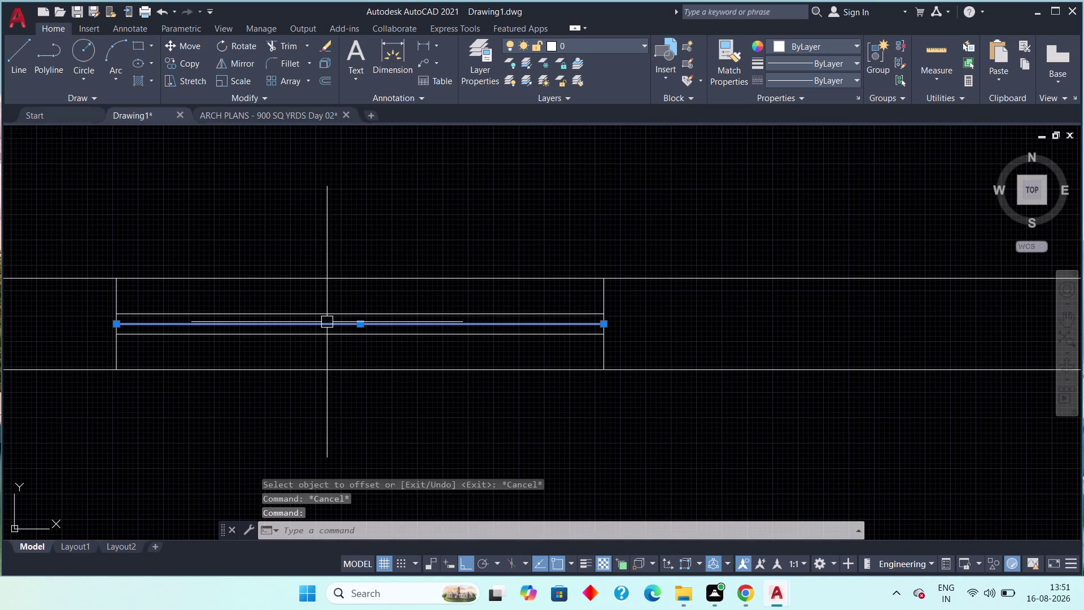
key(Delete)
scroll(down, 3)
middle_drag(441, 279, 12, 217)
scroll(down, 3)
middle_drag(515, 214, 263, 178)
scroll(up, 3)
middle_drag(430, 231, 413, 311)
scroll(up, 3)
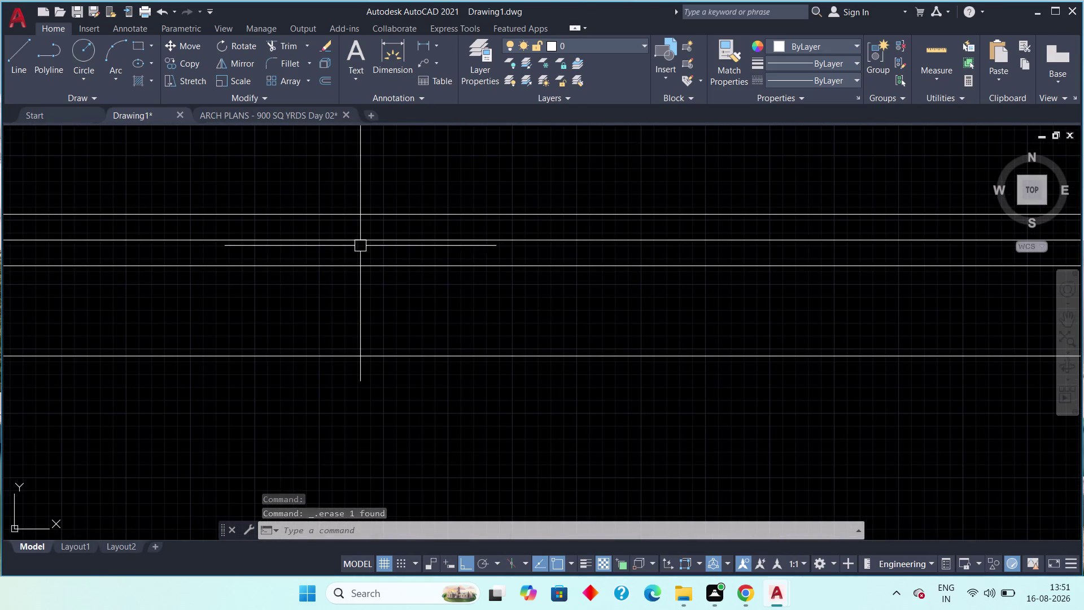
click(360, 245)
key(Delete)
scroll(down, 3)
middle_drag(376, 206, 347, 392)
scroll(down, 3)
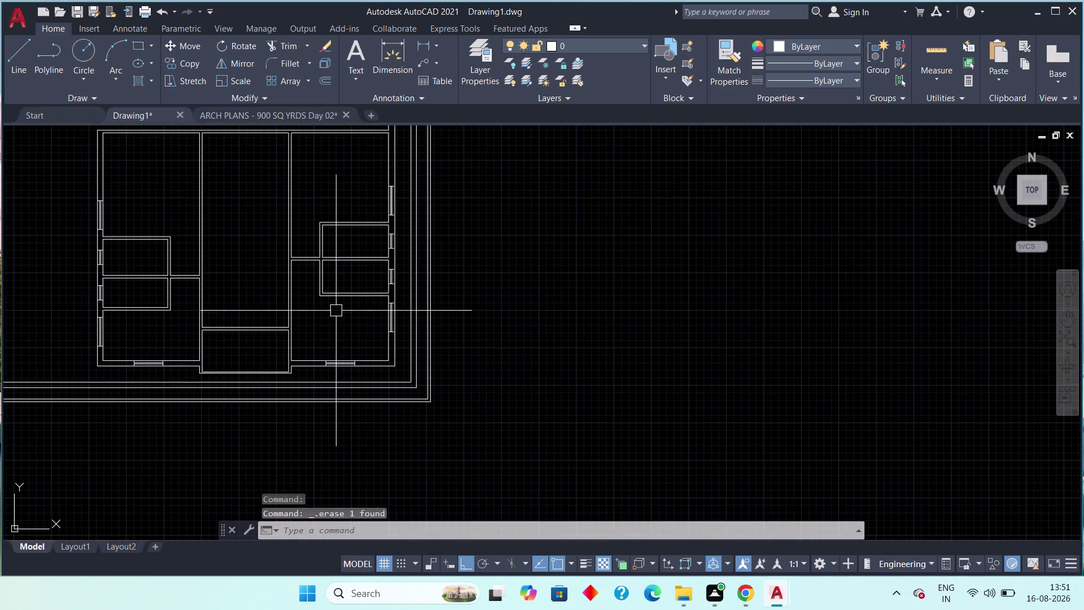
middle_drag(337, 311, 298, 391)
middle_drag(307, 286, 282, 367)
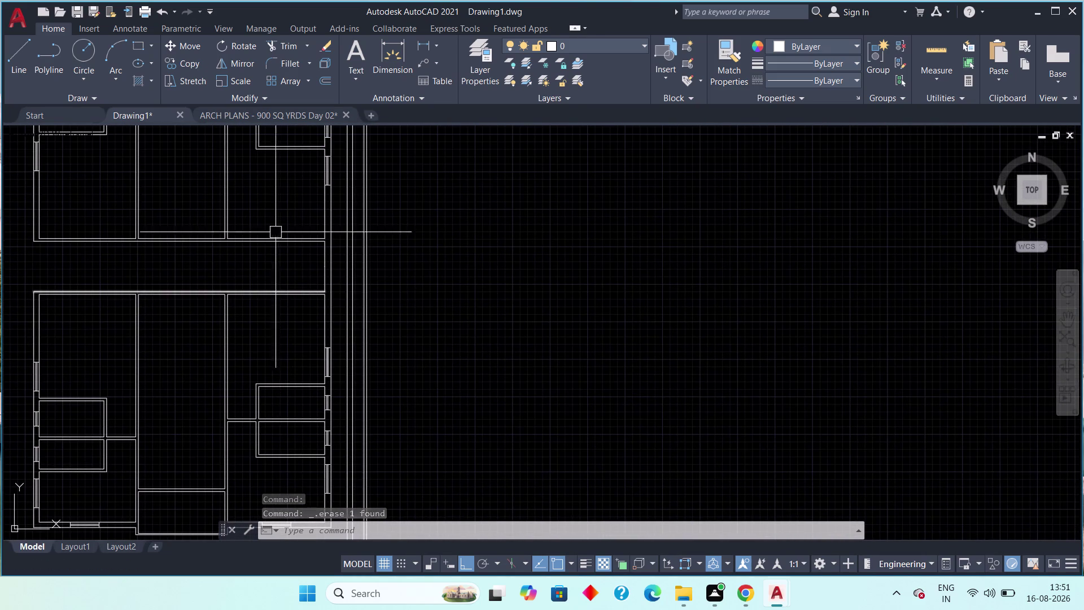
middle_drag(271, 290, 267, 498)
scroll(down, 3)
scroll(up, 3)
scroll(up, 3)
middle_drag(301, 372, 332, 211)
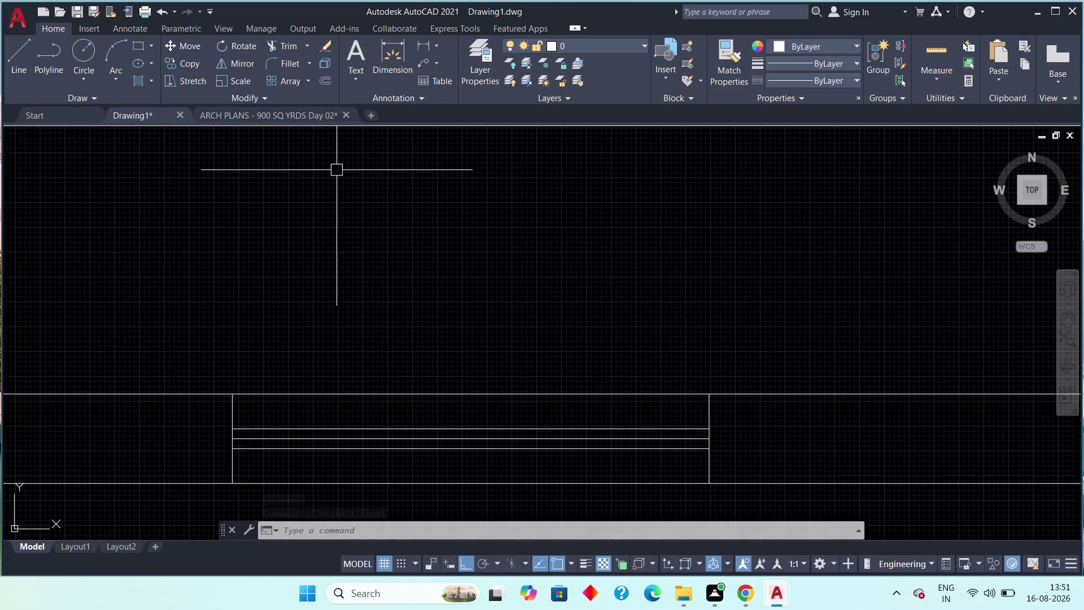
middle_drag(334, 411, 332, 295)
scroll(up, 3)
click(308, 322)
key(Delete)
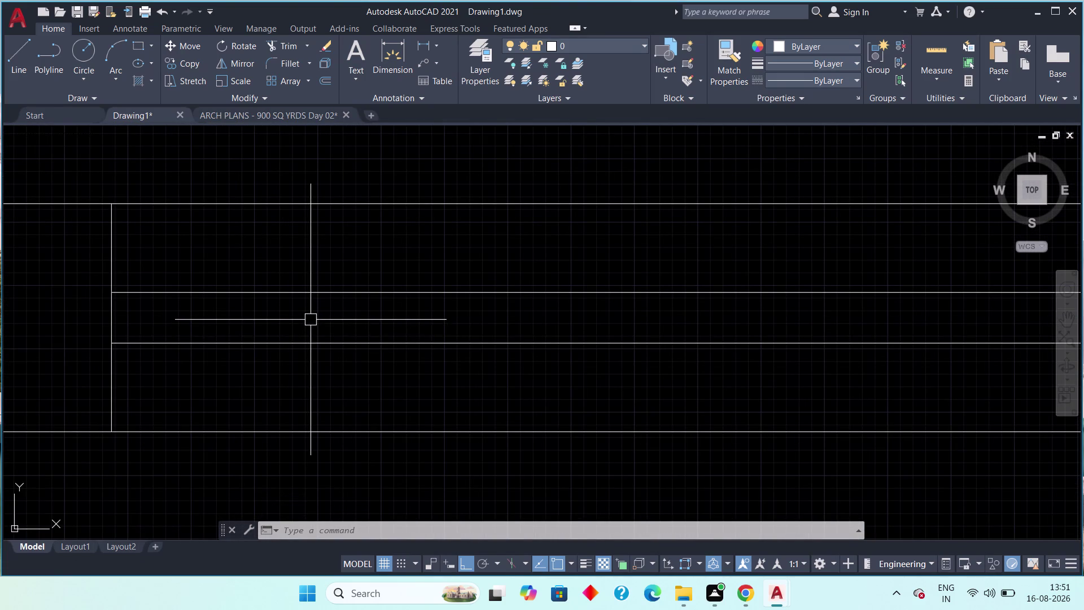
Delete the remaining extra window lines along the top wall.
key(Escape)
scroll(down, 3)
middle_drag(309, 317, 610, 316)
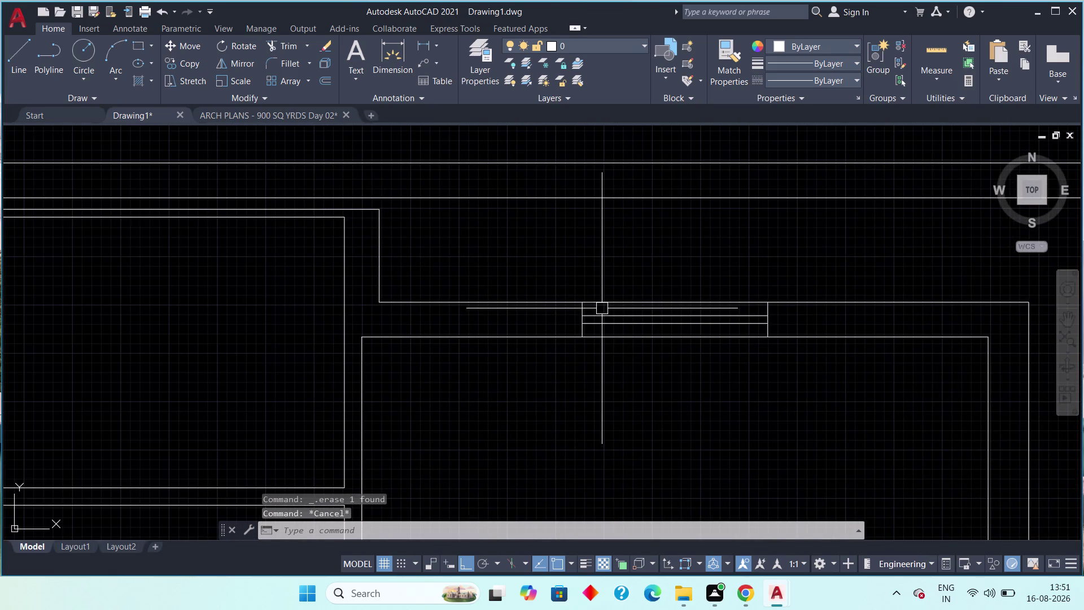
scroll(down, 3)
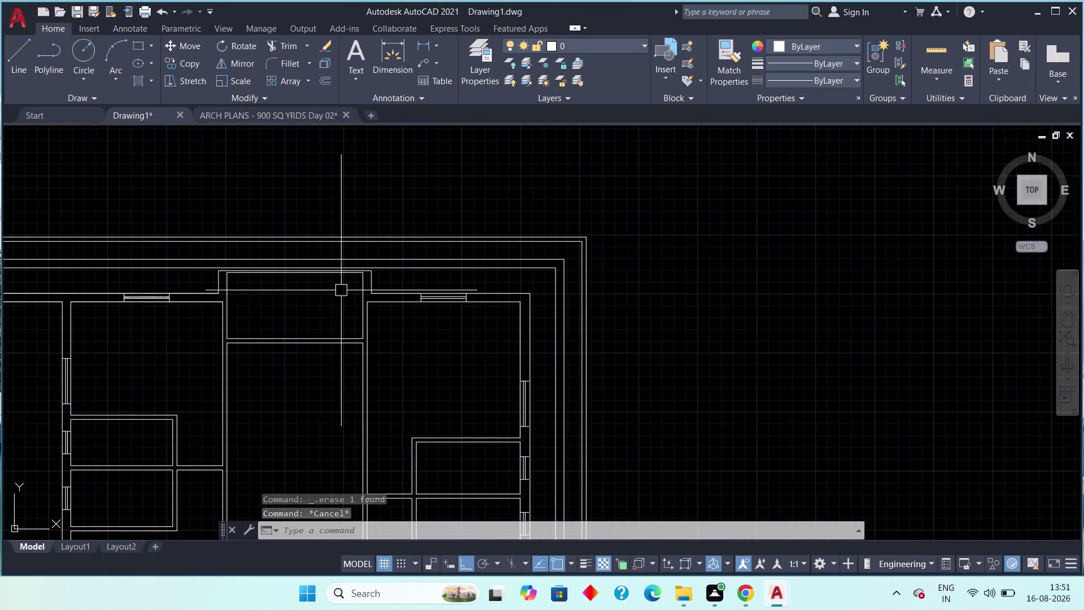
middle_drag(340, 291, 540, 273)
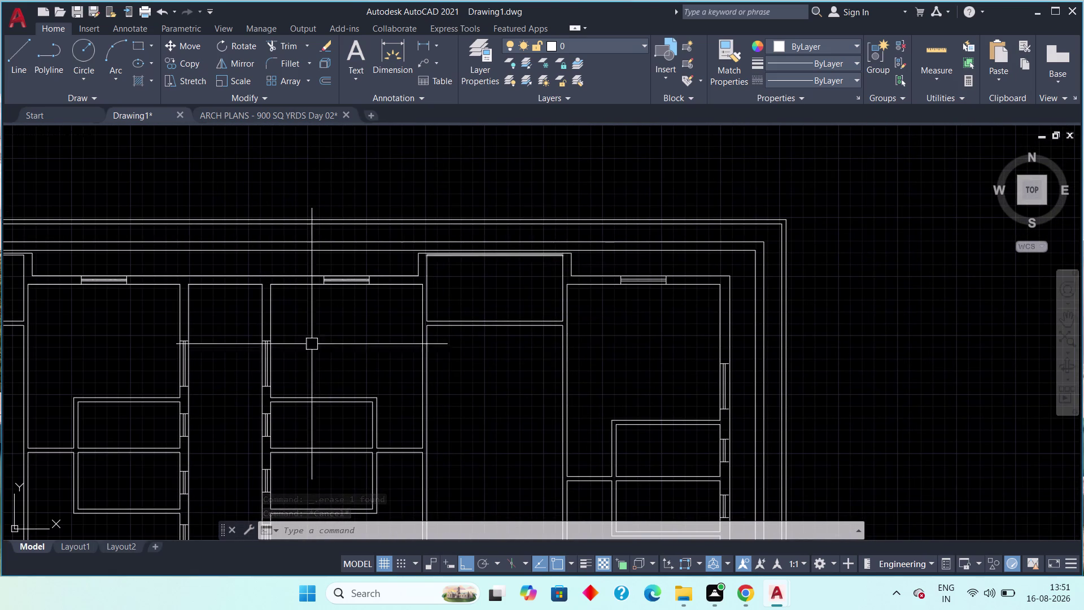
scroll(up, 3)
middle_drag(341, 308, 363, 515)
scroll(up, 3)
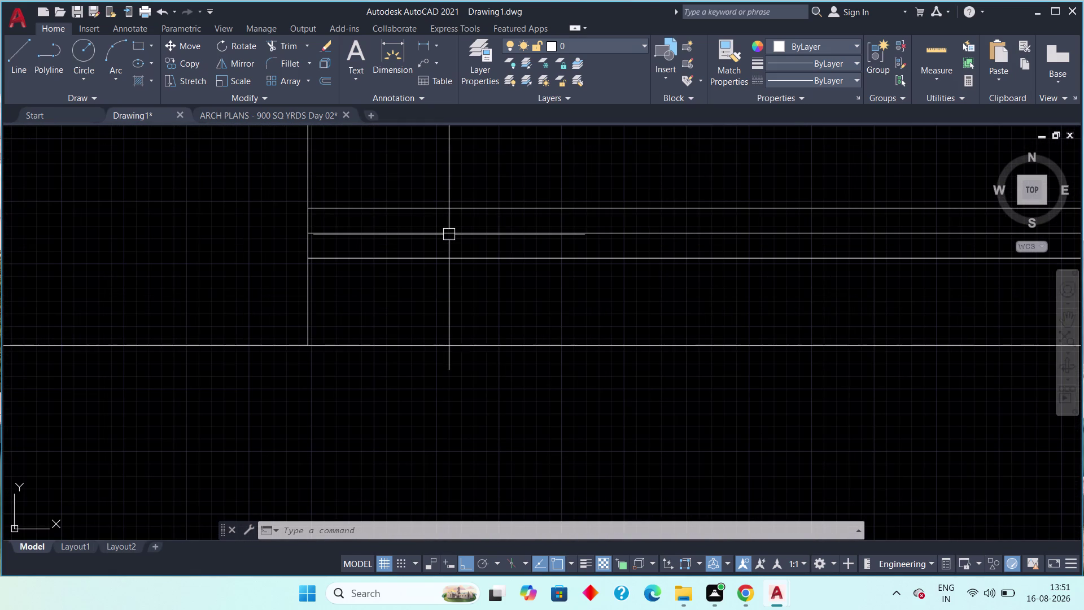
click(449, 235)
key(Delete)
scroll(down, 3)
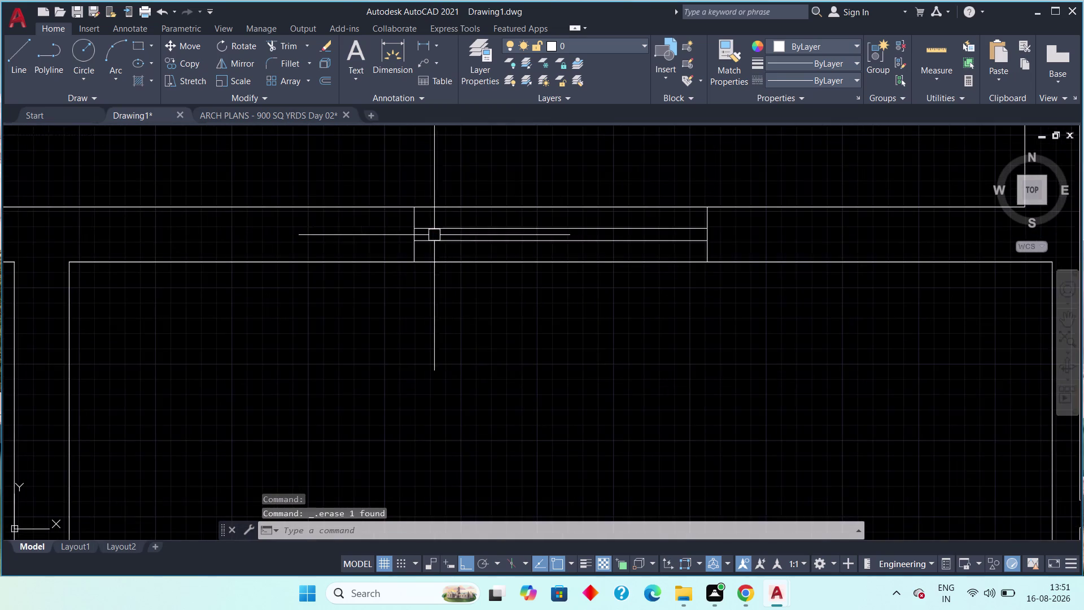
middle_drag(351, 244, 541, 227)
scroll(down, 3)
scroll(down, 3)
middle_drag(272, 239, 682, 246)
scroll(down, 3)
scroll(up, 3)
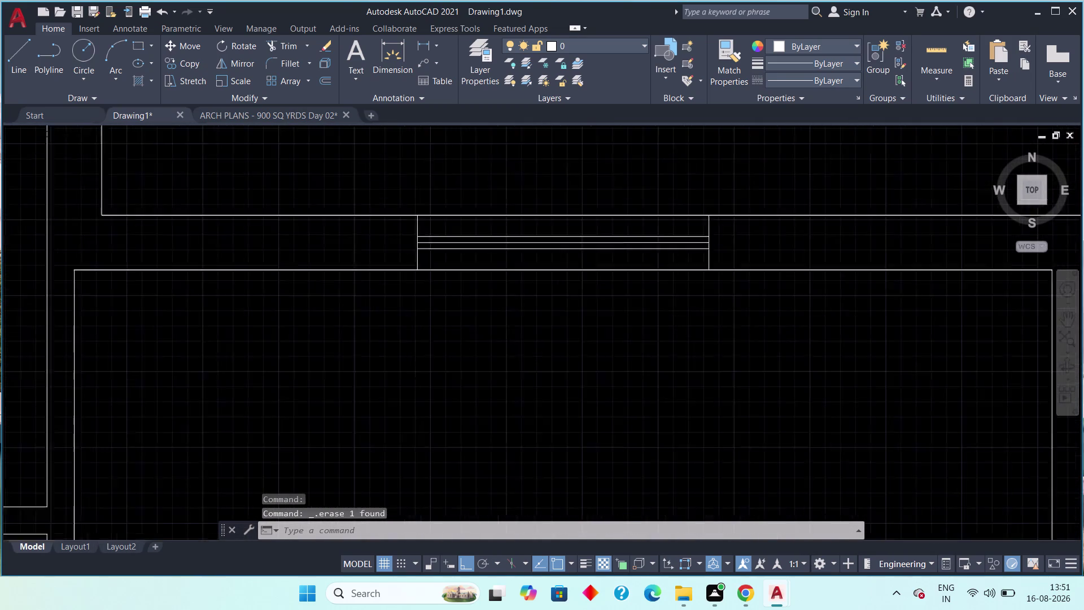
scroll(up, 3)
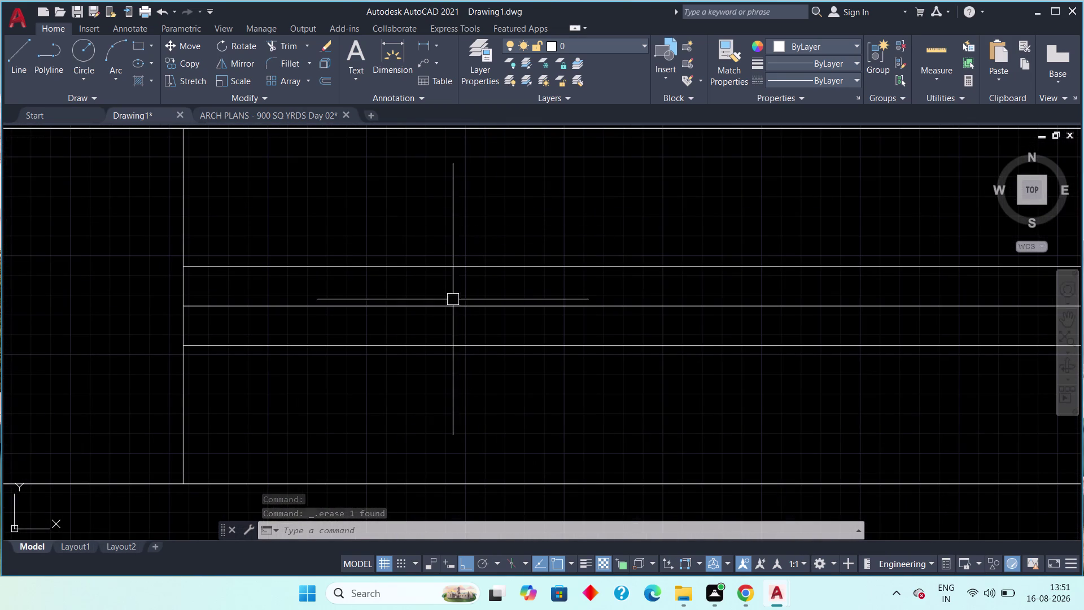
click(446, 309)
key(Delete)
scroll(down, 3)
middle_drag(284, 318, 450, 307)
scroll(down, 3)
middle_drag(297, 311, 975, 267)
scroll(down, 3)
scroll(up, 3)
middle_drag(472, 268, 528, 203)
click(492, 249)
key(Delete)
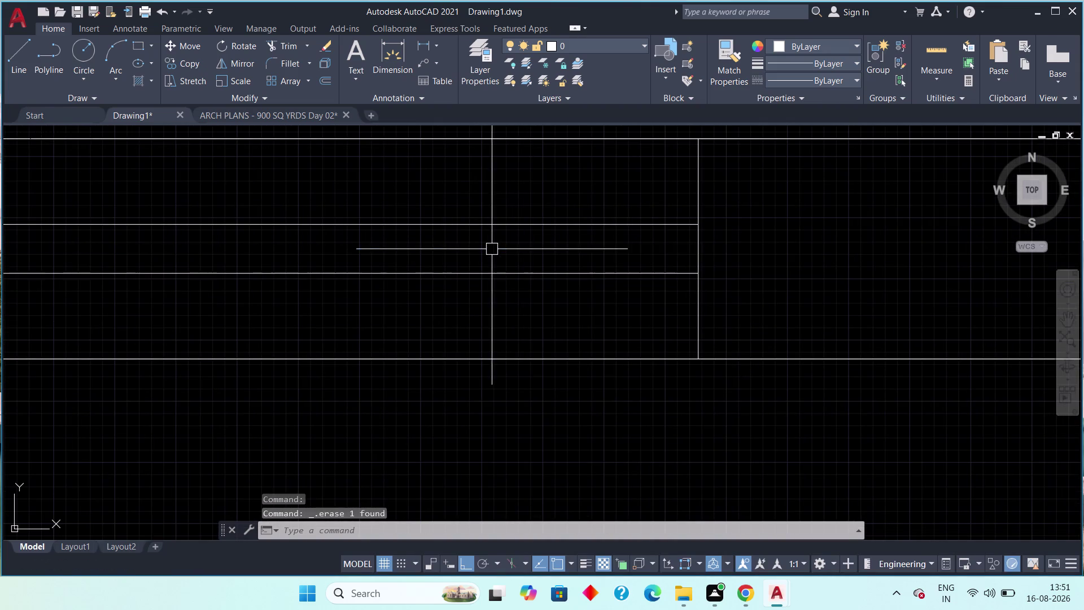
Zoom out to the whole apartment outline and switch to the ARCH PLANS - 900 SQ YRDS Day 02 tab.
scroll(down, 3)
middle_drag(628, 250, 436, 242)
scroll(down, 3)
middle_drag(480, 328, 408, 201)
scroll(down, 3)
middle_drag(490, 237, 391, 265)
middle_drag(405, 266, 533, 234)
middle_drag(532, 239, 518, 264)
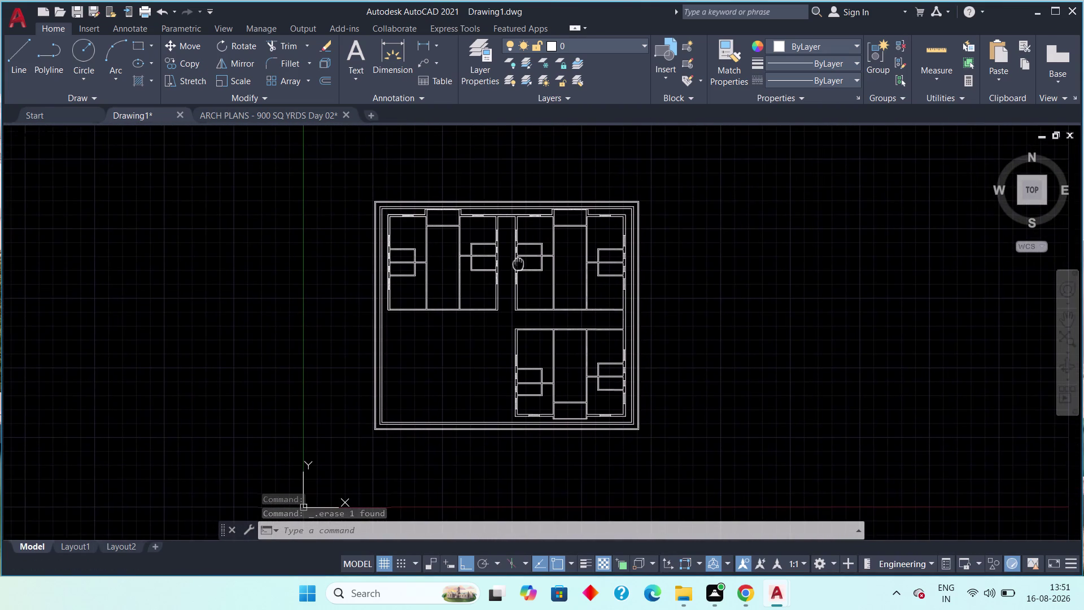
click(243, 115)
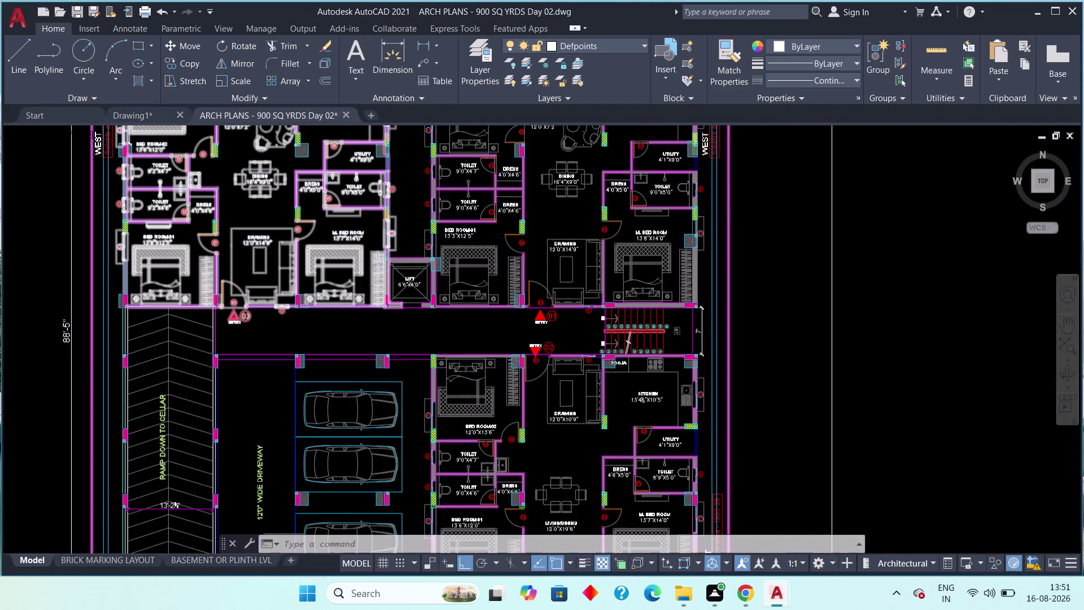
scroll(down, 3)
middle_drag(449, 291, 423, 330)
scroll(down, 3)
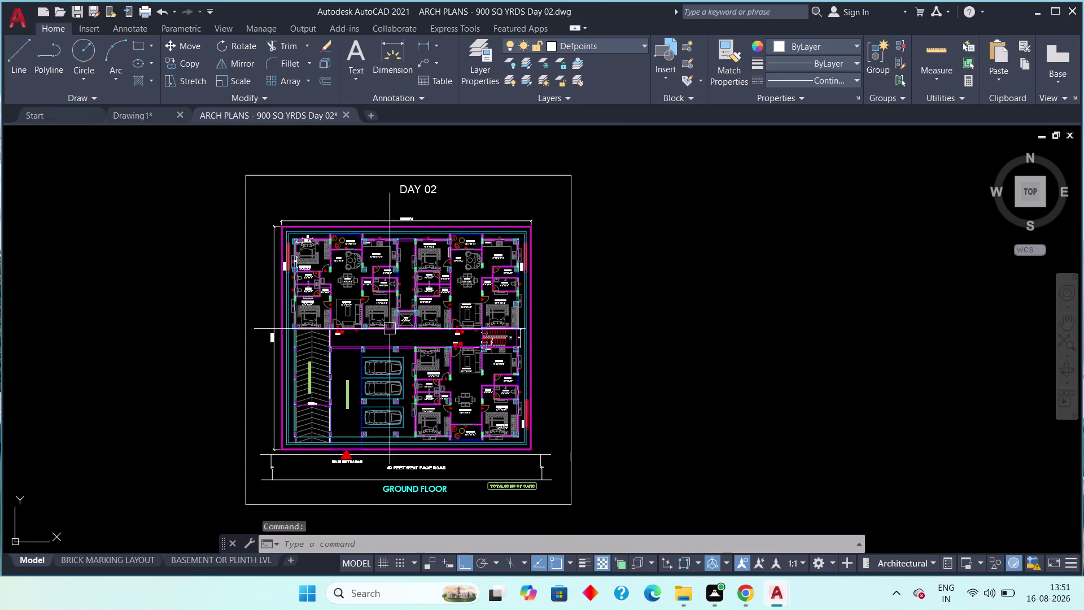
scroll(up, 3)
middle_drag(242, 306, 363, 355)
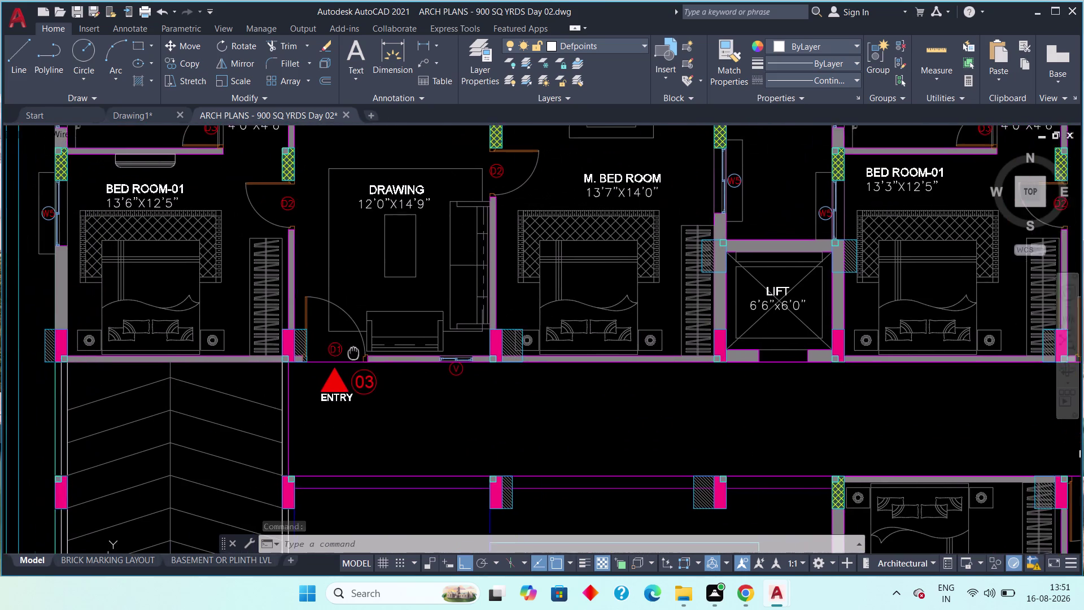
middle_drag(364, 354, 443, 353)
scroll(down, 3)
middle_drag(461, 310, 438, 337)
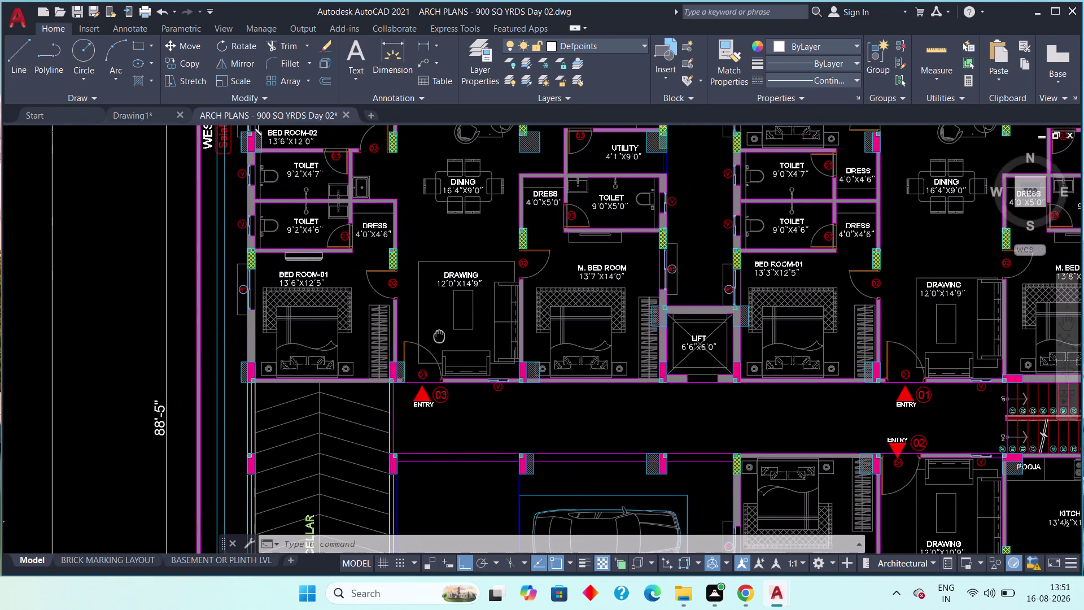
middle_drag(439, 337, 438, 338)
scroll(up, 3)
scroll(down, 3)
scroll(down, 3)
middle_drag(425, 358, 402, 209)
middle_drag(419, 267, 419, 325)
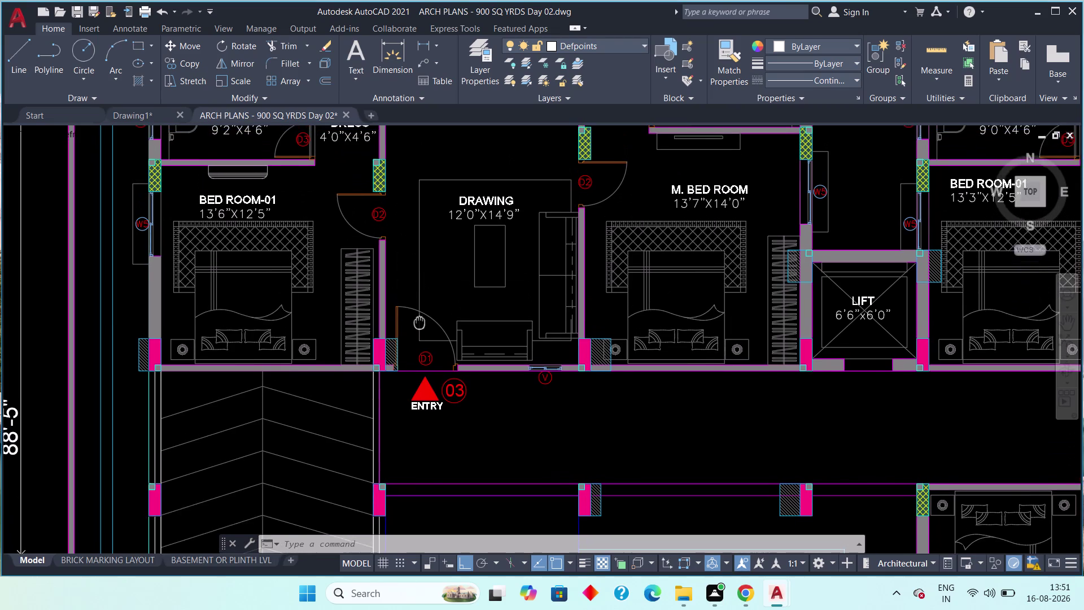
middle_drag(419, 325, 420, 327)
click(425, 44)
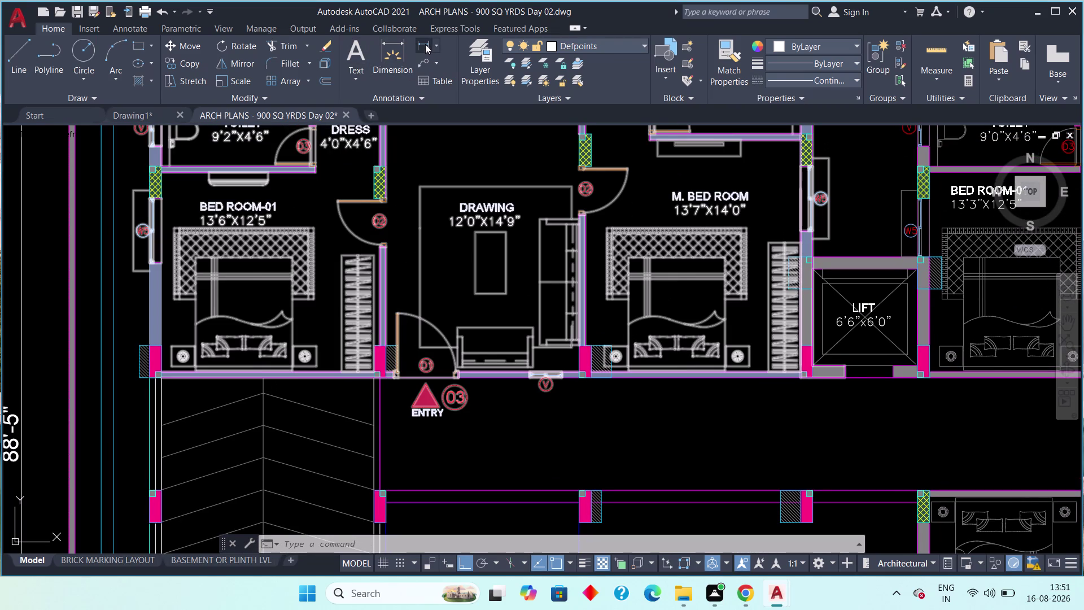
Dimension the entry 03 door opening as 4', placed below the opening.
middle_drag(436, 377, 437, 297)
scroll(up, 3)
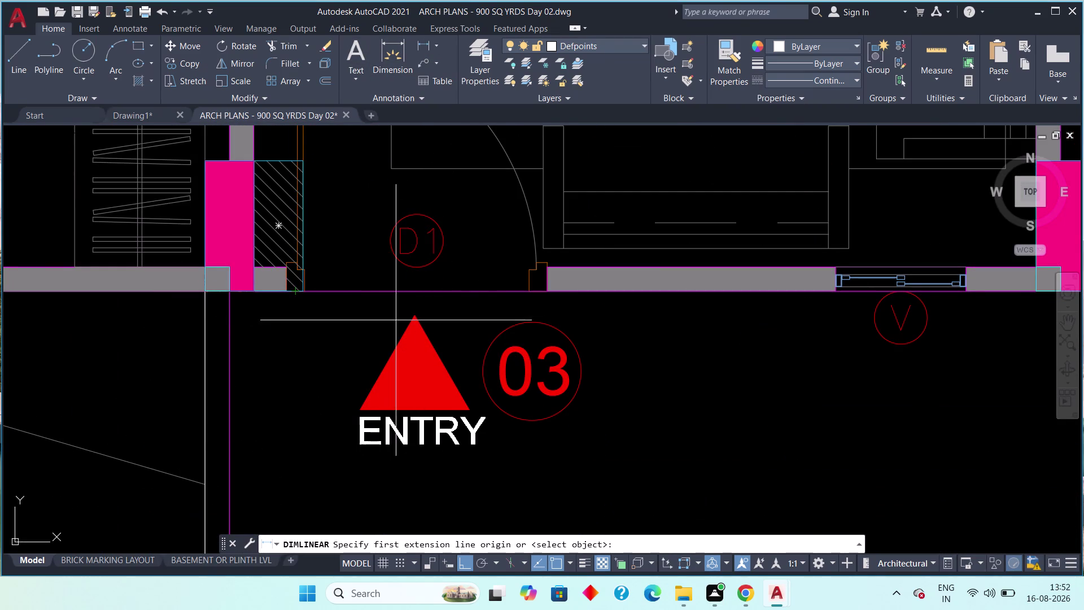
scroll(up, 3)
middle_drag(536, 312, 528, 321)
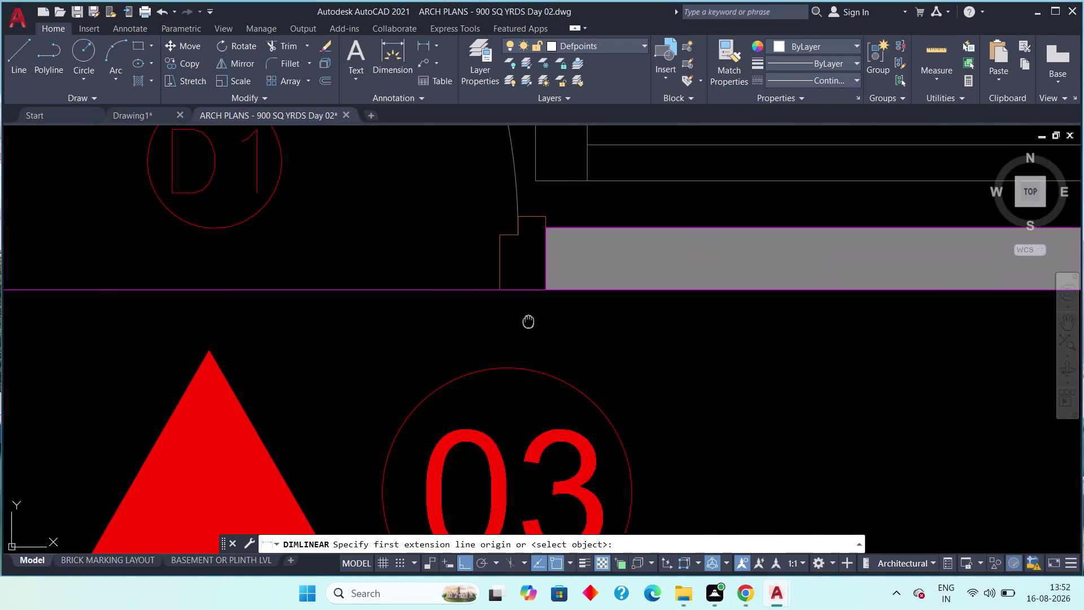
middle_drag(528, 321, 524, 328)
drag(534, 300, 417, 302)
middle_drag(257, 302, 578, 288)
scroll(down, 3)
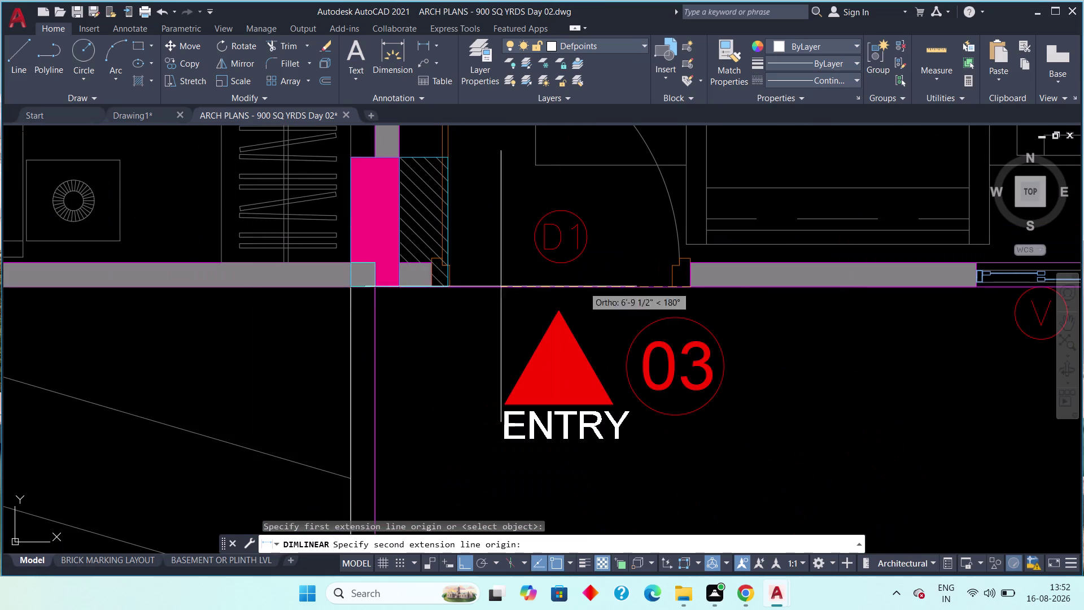
scroll(up, 3)
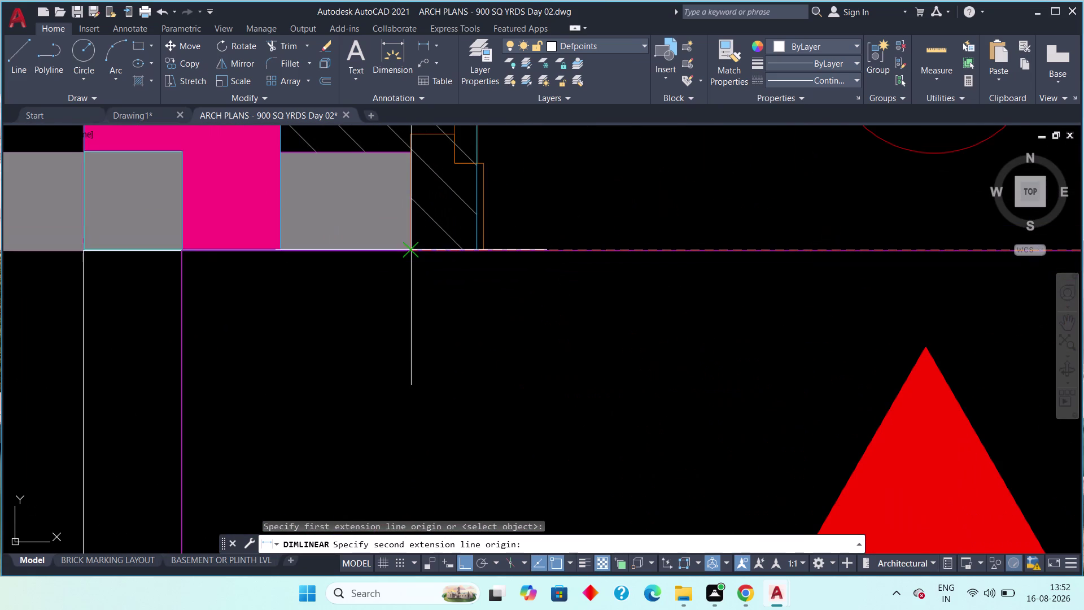
click(414, 247)
scroll(down, 3)
click(415, 329)
scroll(down, 3)
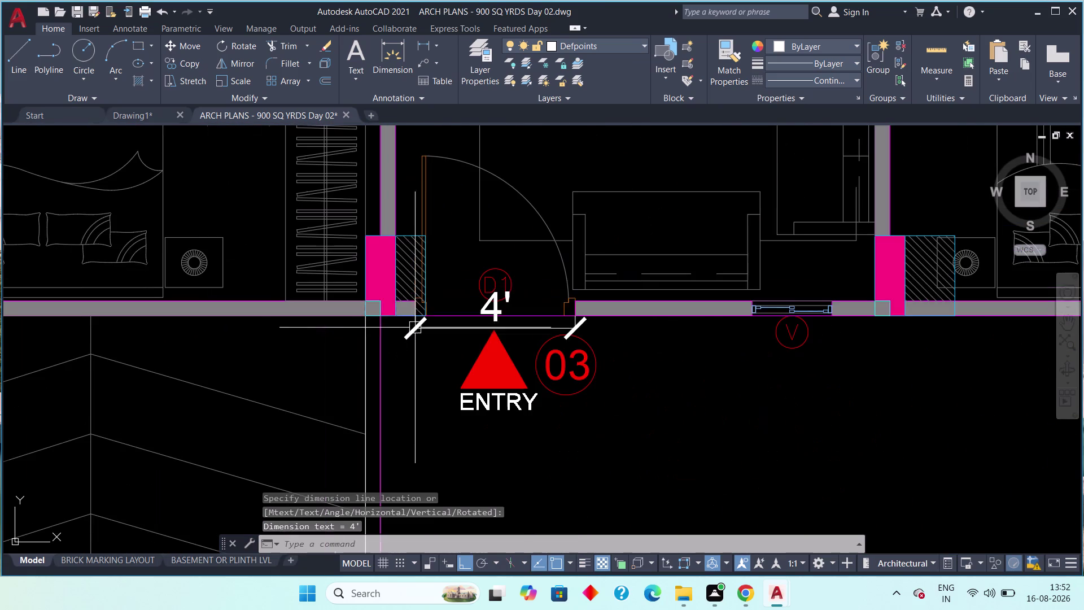
Repeat the linear dimension to add a 4' dimension below entry 01.
middle_drag(523, 281, 325, 287)
scroll(down, 3)
scroll(down, 3)
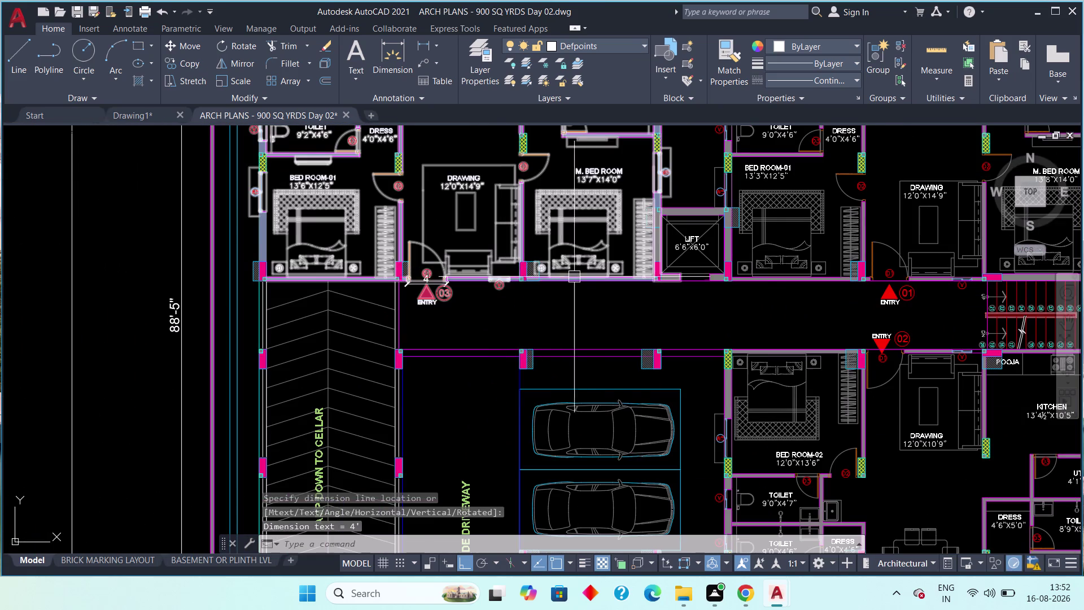
middle_drag(634, 288, 426, 283)
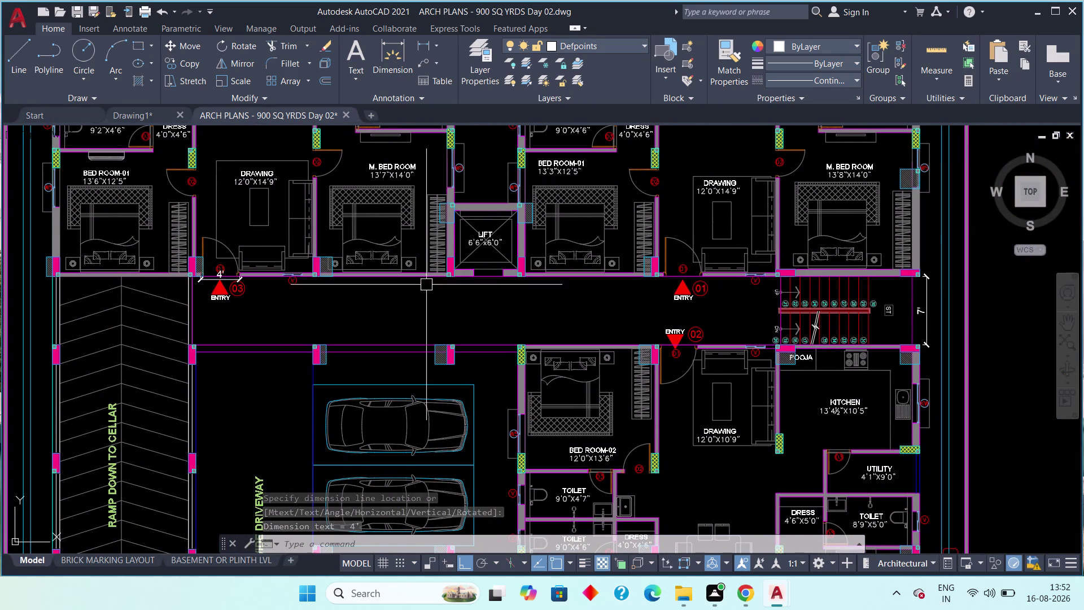
scroll(up, 3)
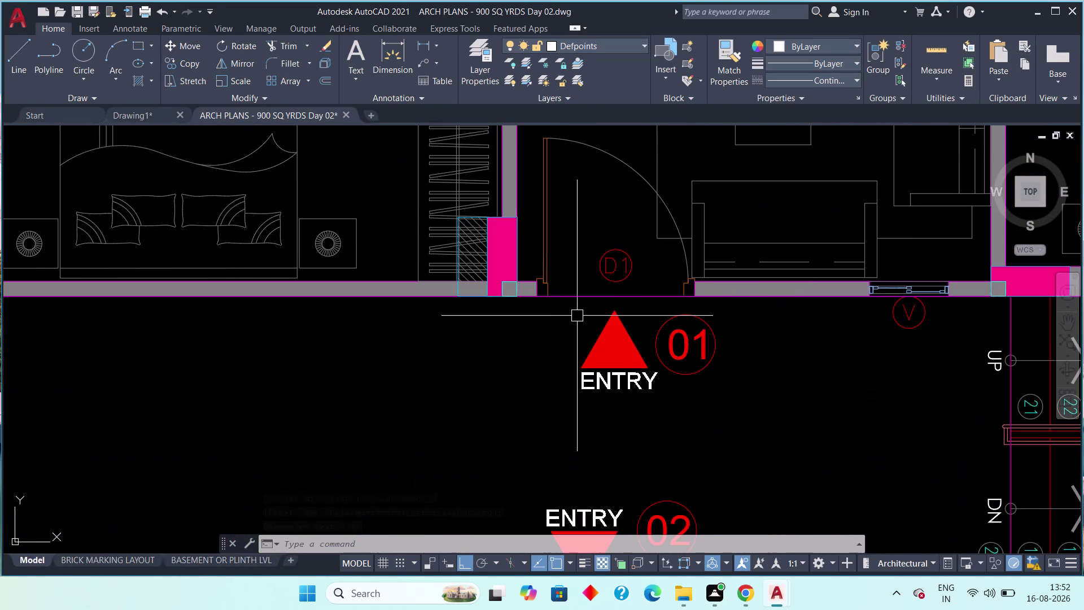
key(space)
scroll(up, 3)
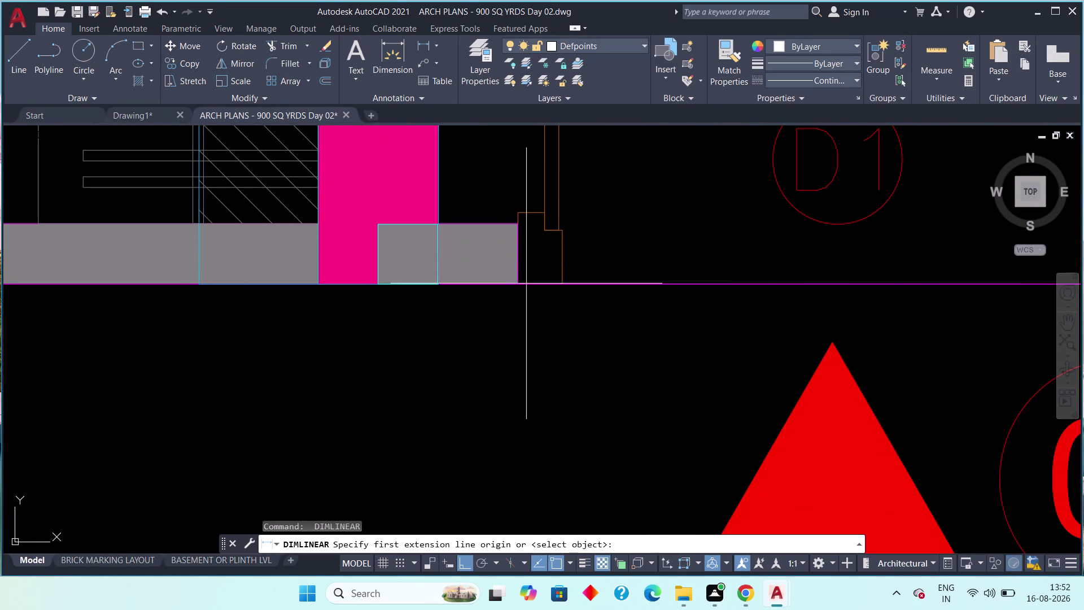
click(520, 281)
scroll(down, 3)
middle_drag(816, 292, 386, 282)
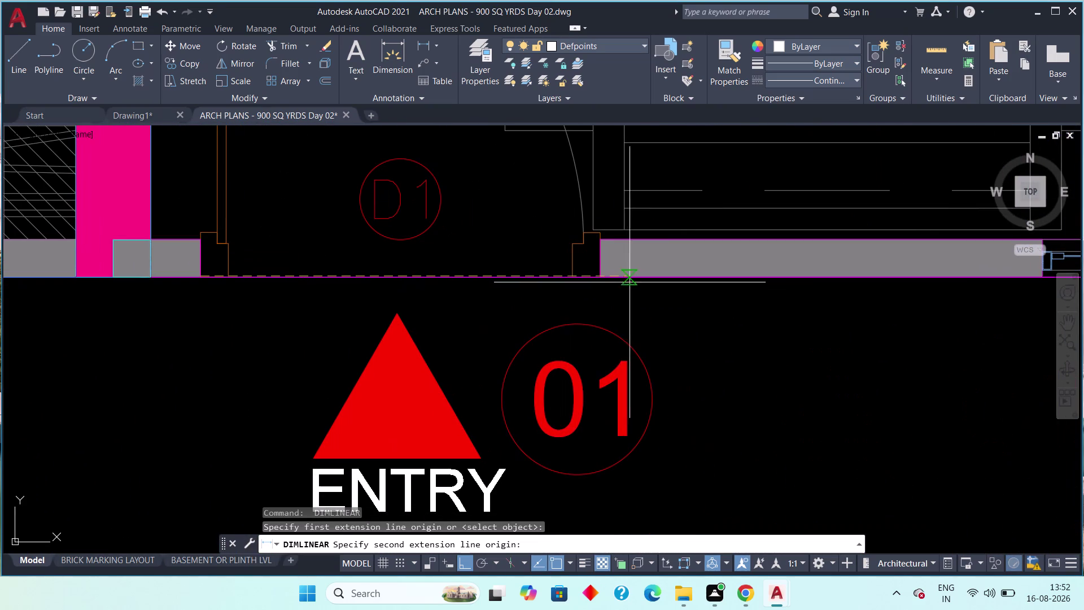
drag(599, 274, 599, 280)
click(593, 306)
scroll(down, 3)
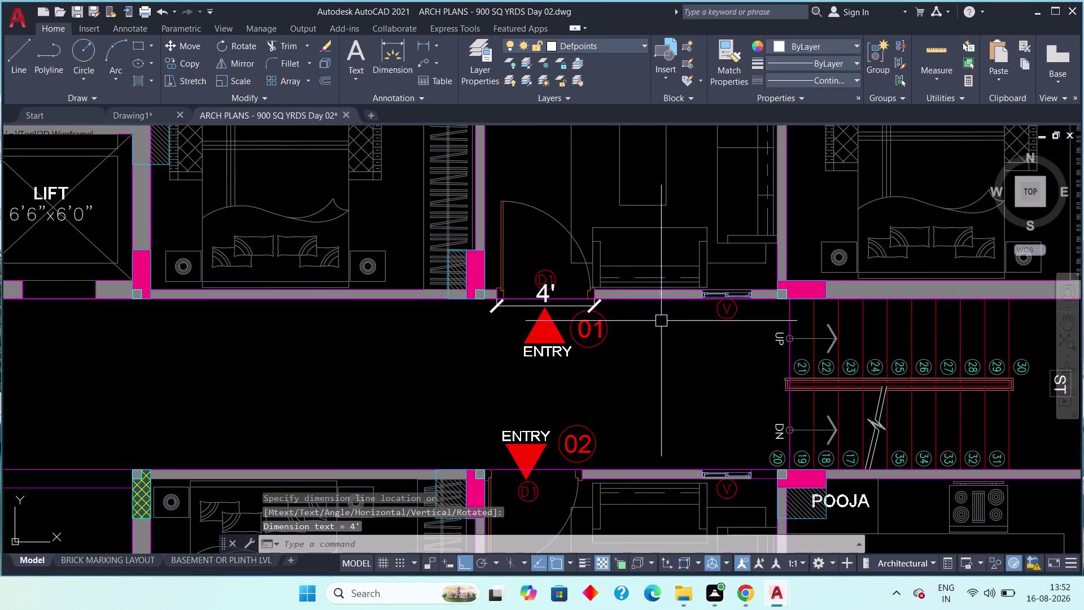
scroll(down, 3)
Pan past the staircase to the left flat's drawing room.
middle_drag(680, 315, 350, 294)
scroll(down, 3)
scroll(up, 3)
middle_drag(312, 270, 322, 287)
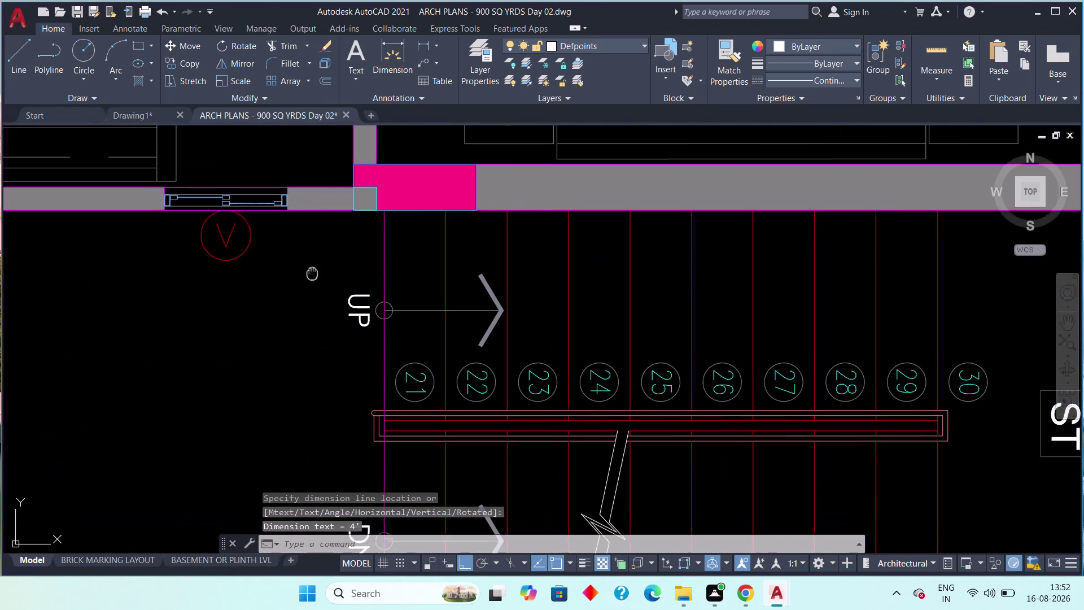
middle_drag(321, 287, 355, 314)
scroll(down, 3)
scroll(down, 3)
middle_drag(245, 305, 431, 345)
middle_drag(205, 285, 582, 280)
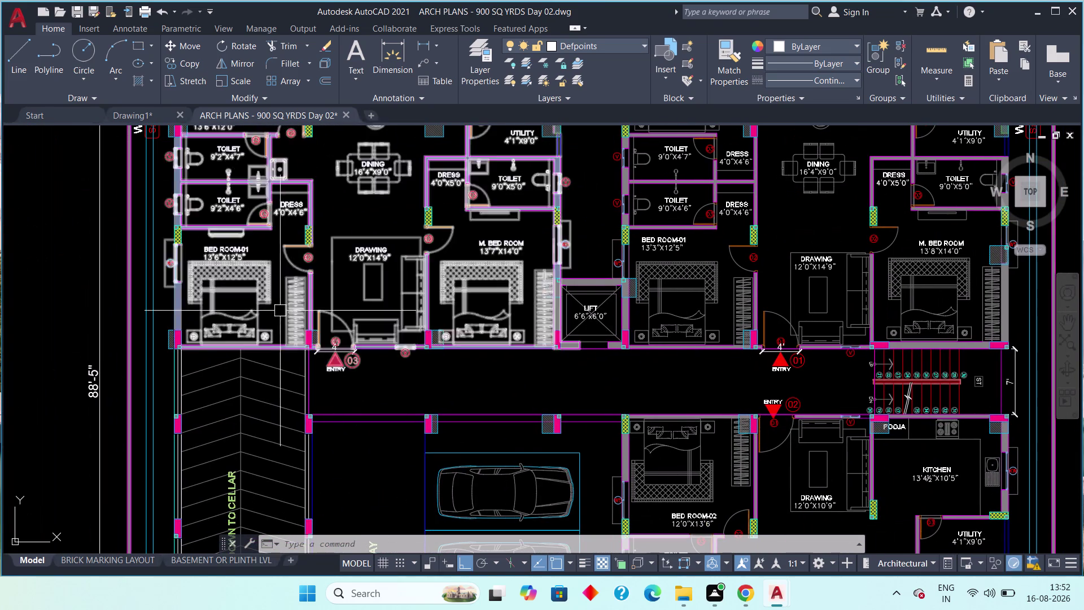
middle_drag(304, 246, 307, 309)
scroll(up, 3)
Dimension the D2 door opening by the drawing room as 3'.
middle_drag(311, 316, 306, 255)
key(space)
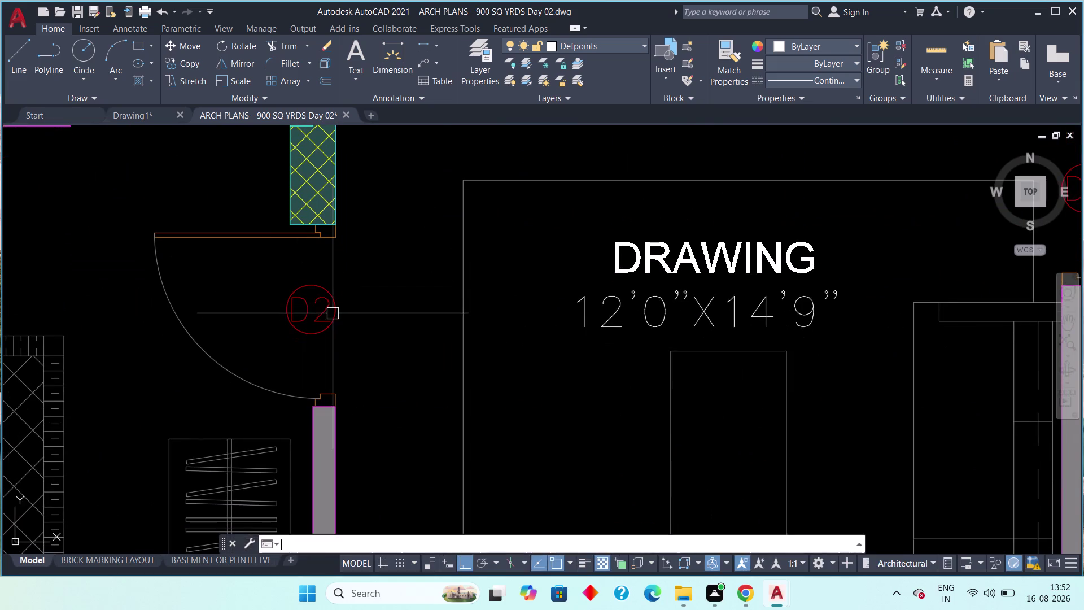
scroll(up, 3)
click(327, 426)
scroll(down, 3)
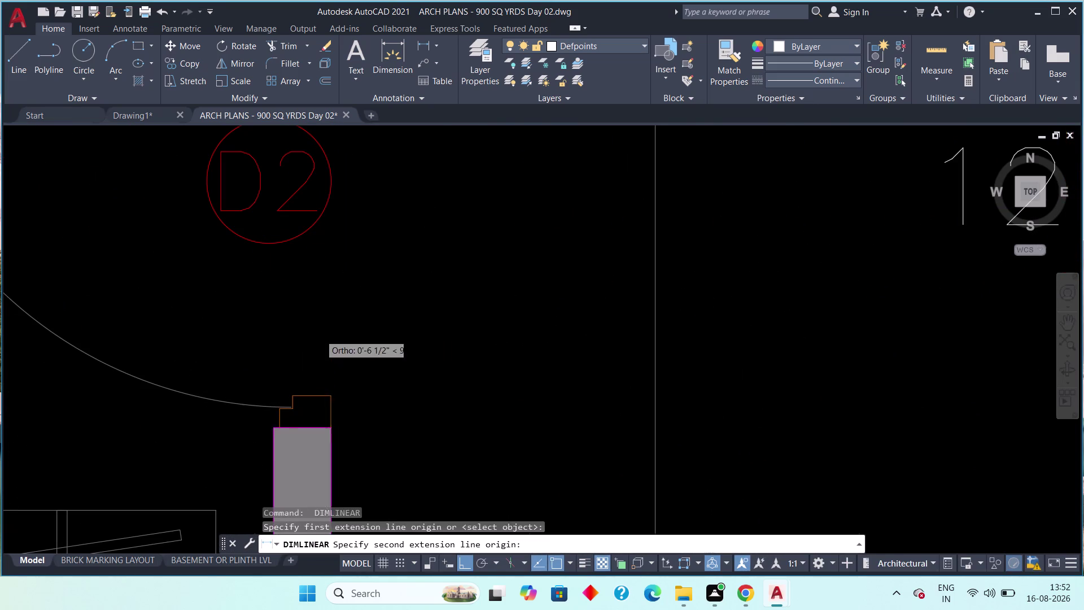
scroll(down, 3)
middle_drag(317, 320, 317, 379)
scroll(up, 3)
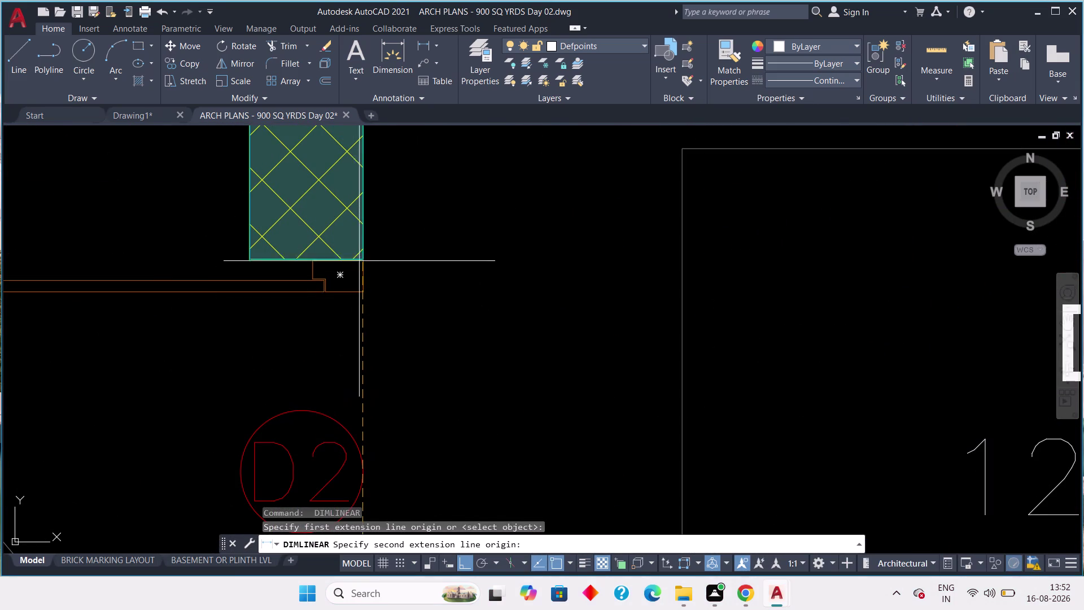
click(366, 264)
drag(409, 271, 409, 276)
Add a 2'-6" dimension beside the dress room door opening.
scroll(down, 3)
middle_drag(404, 286, 506, 296)
scroll(down, 3)
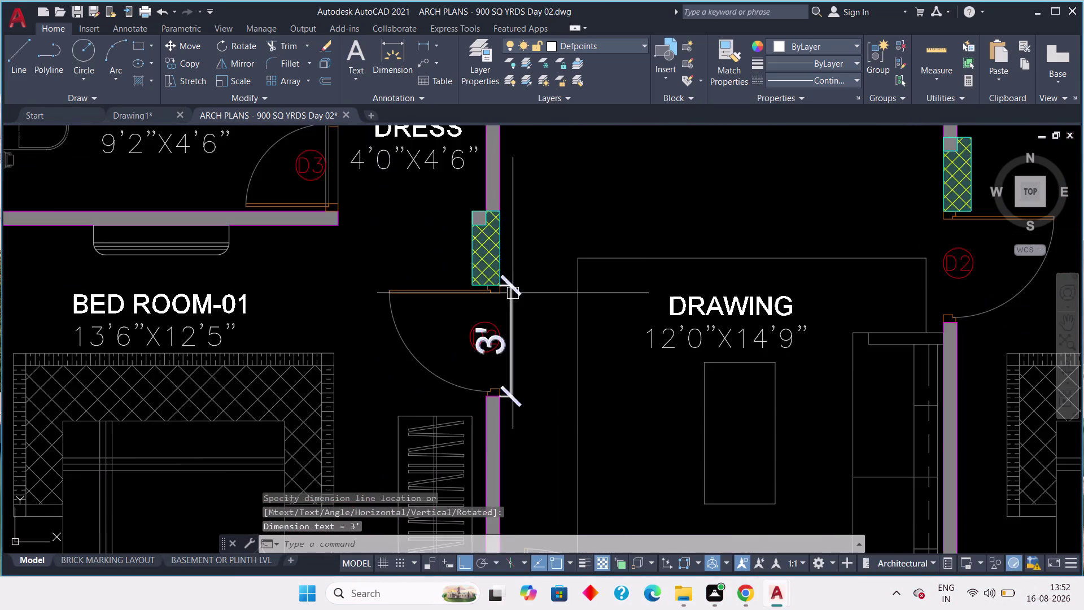
scroll(down, 3)
middle_drag(451, 295, 340, 295)
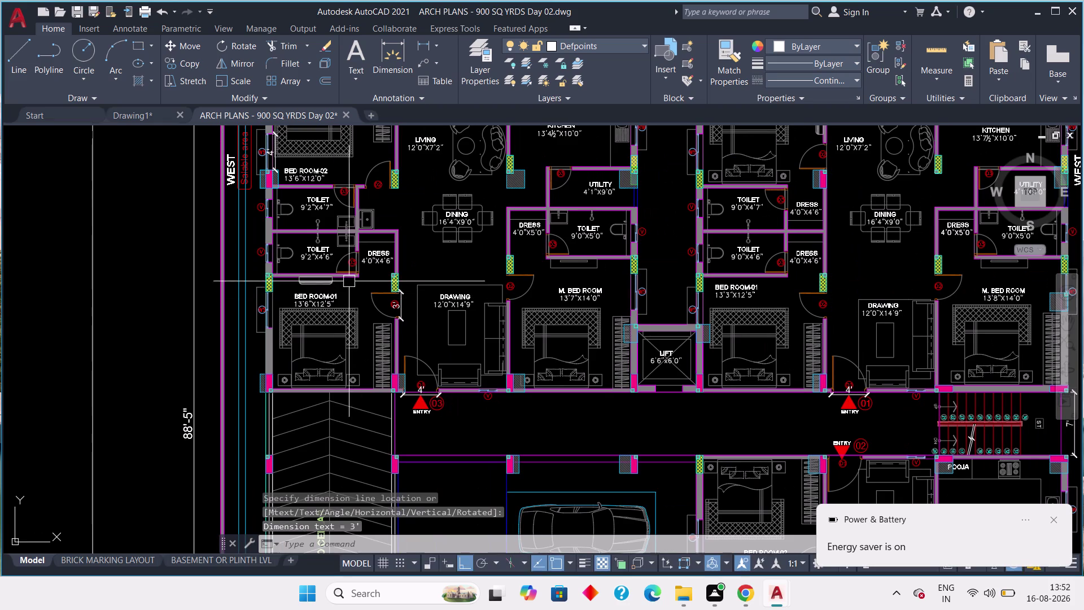
middle_drag(338, 256, 303, 297)
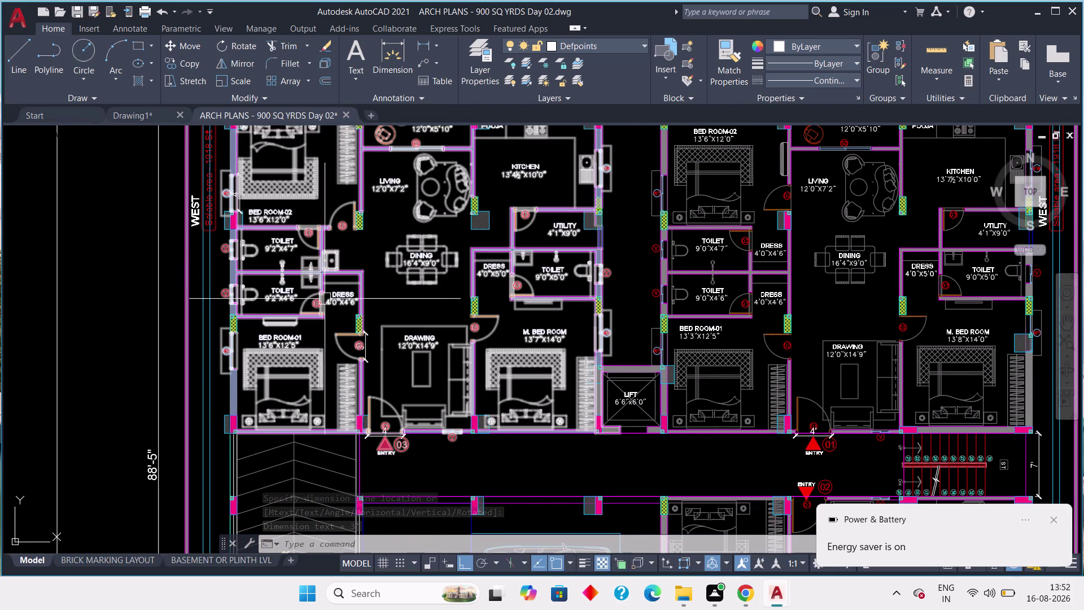
scroll(up, 3)
scroll(up, 3)
key(space)
scroll(up, 3)
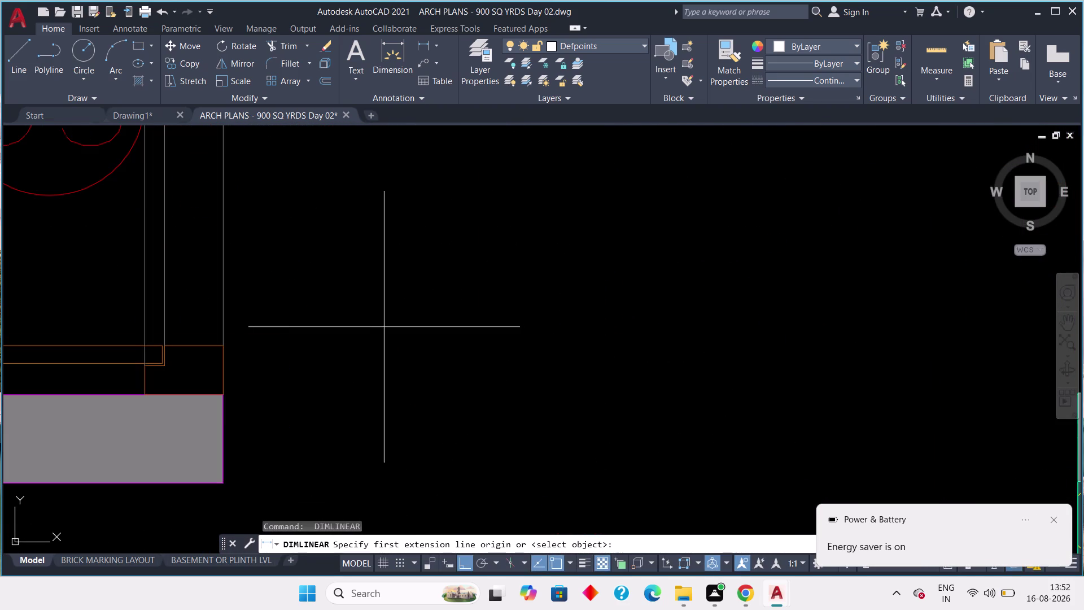
click(223, 389)
scroll(down, 3)
middle_drag(219, 295, 227, 340)
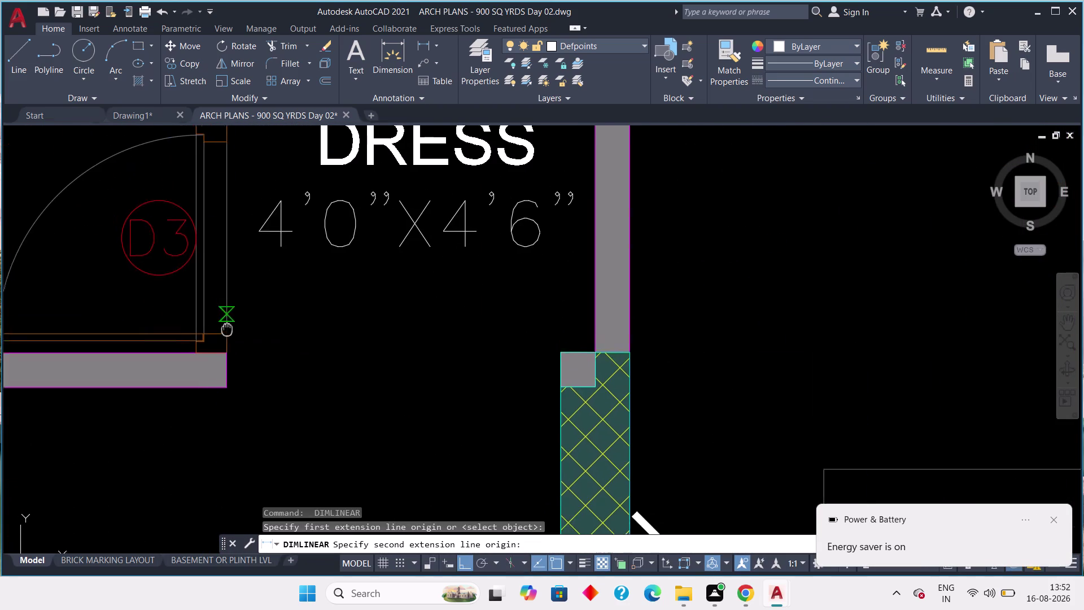
middle_drag(227, 340, 225, 378)
click(225, 191)
click(264, 196)
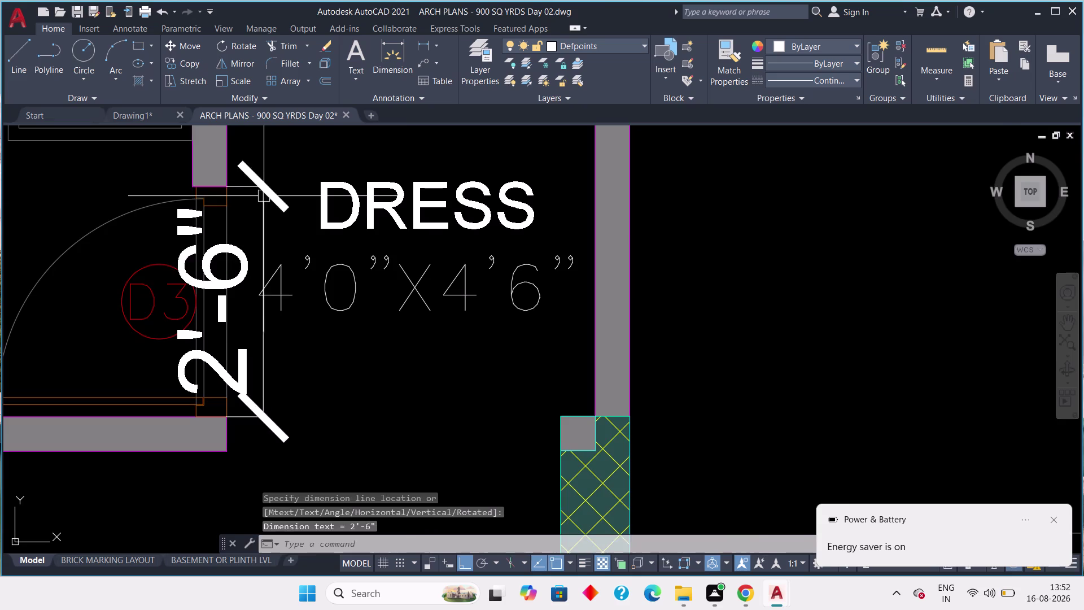
Add a 2'-6" dimension above the D3 toilet door opening.
scroll(down, 3)
middle_drag(280, 197, 268, 380)
middle_drag(263, 256, 268, 401)
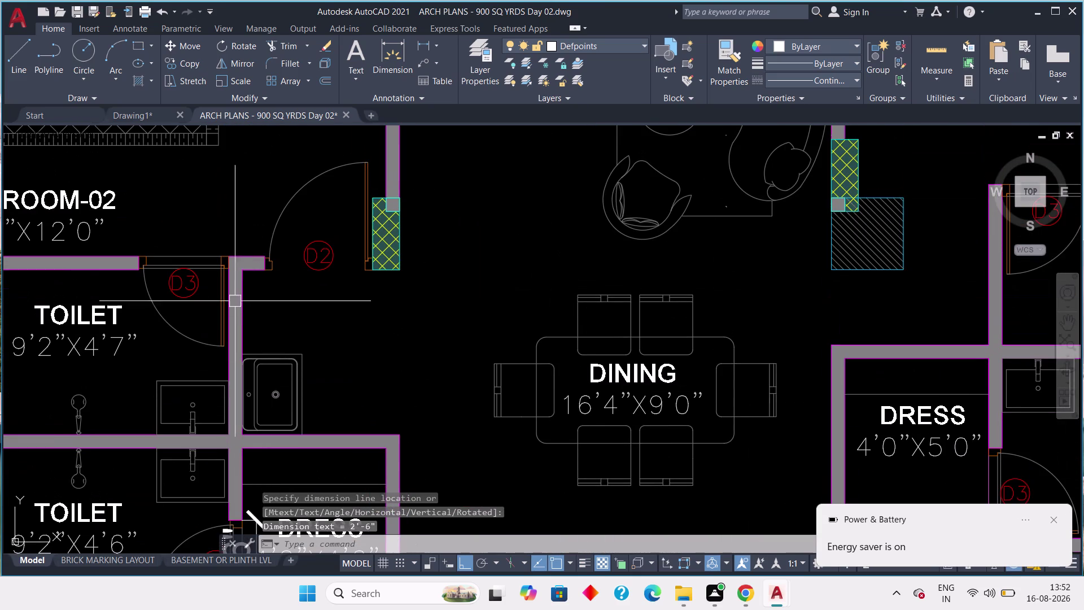
scroll(up, 3)
middle_drag(212, 276, 266, 334)
key(space)
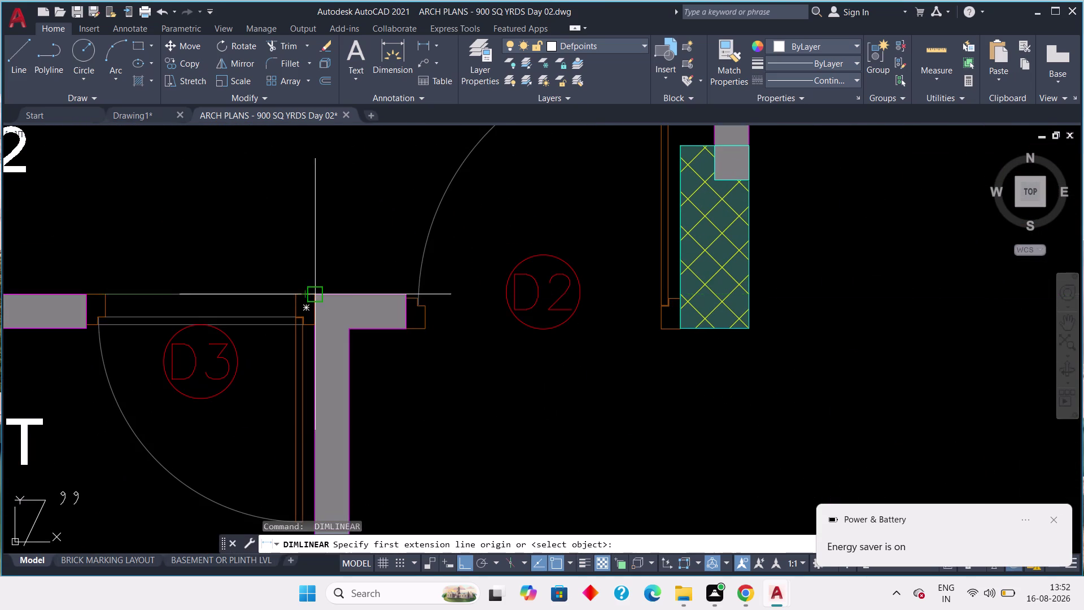
click(316, 290)
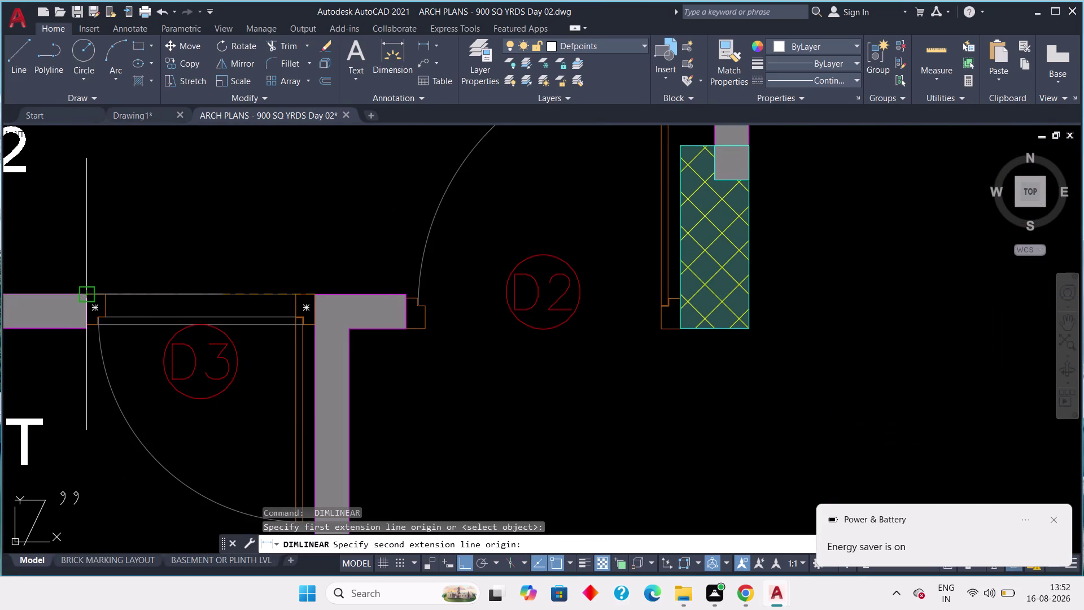
click(84, 292)
click(99, 258)
Dimension the D2 opening near the dining area as 3', below the opening.
scroll(down, 3)
middle_drag(156, 264, 154, 321)
scroll(up, 3)
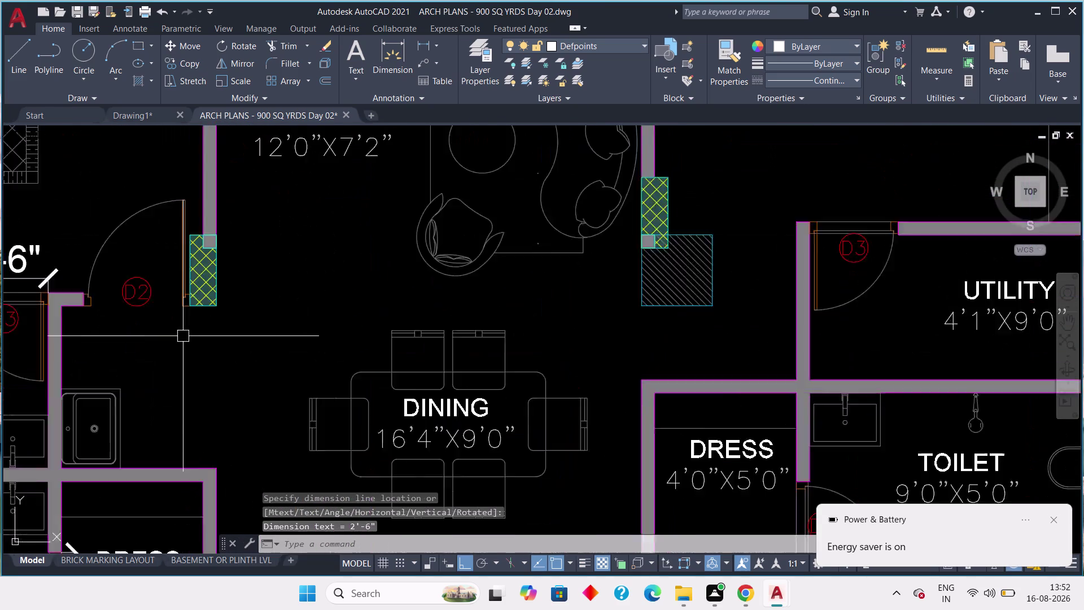
middle_drag(183, 338, 248, 338)
key(space)
scroll(up, 3)
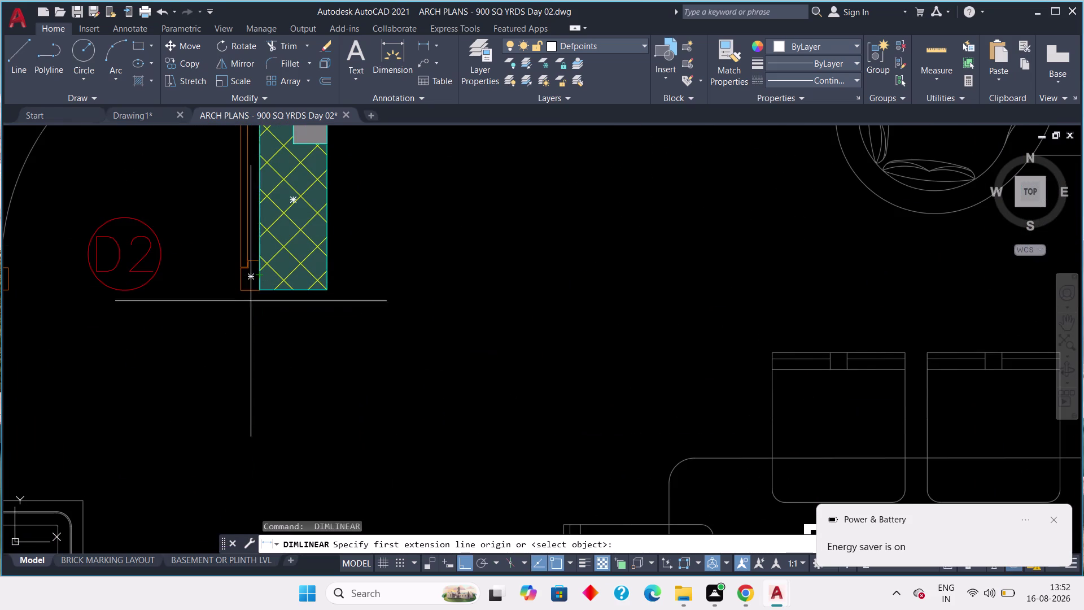
click(256, 288)
middle_drag(96, 308, 462, 301)
drag(357, 283, 357, 300)
drag(355, 326, 356, 329)
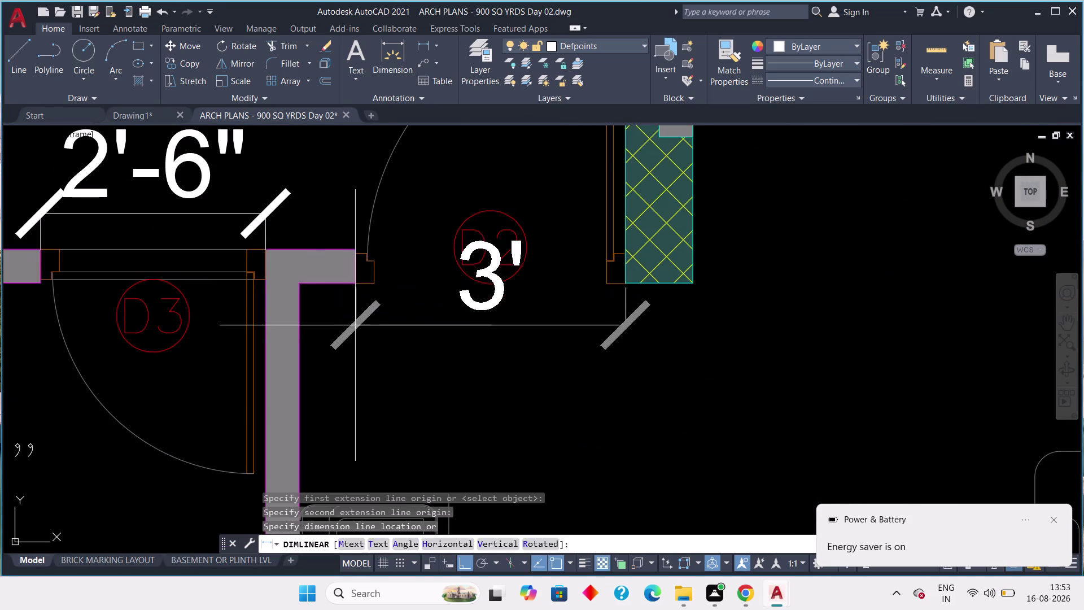
drag(355, 330, 355, 331)
scroll(down, 3)
scroll(down, 3)
middle_drag(480, 329, 399, 265)
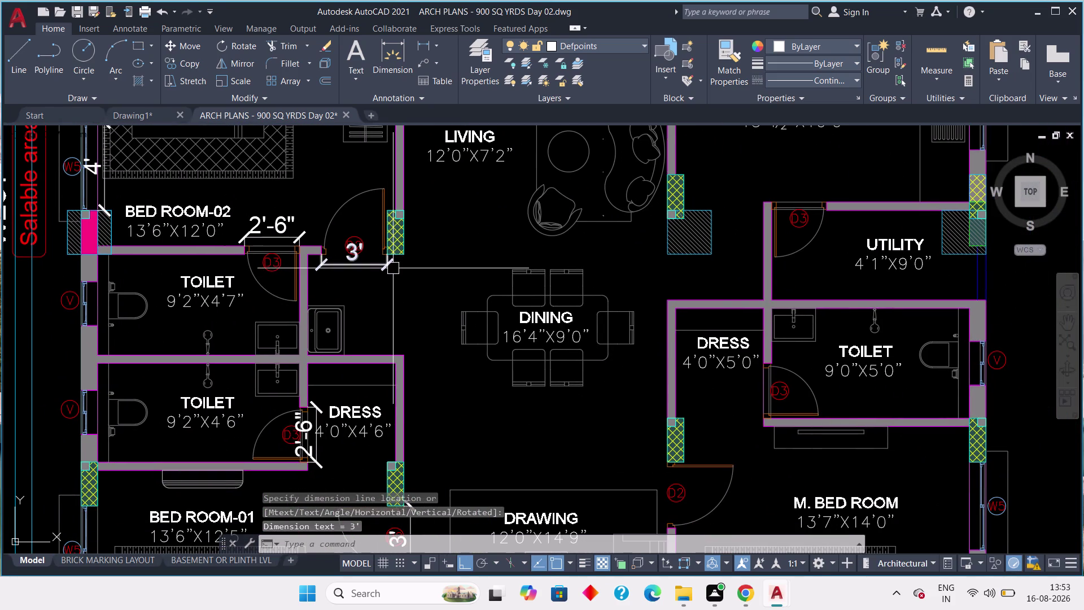
Pan and zoom across both apartment units to review the new door dimensions.
scroll(down, 3)
middle_drag(384, 329, 327, 271)
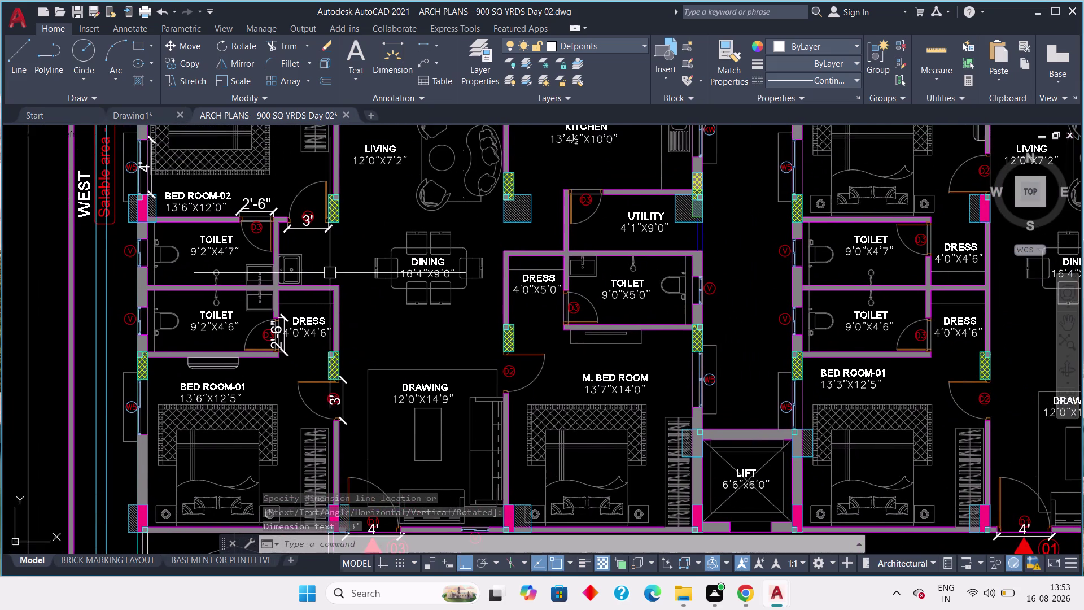
scroll(down, 3)
middle_drag(431, 274, 282, 318)
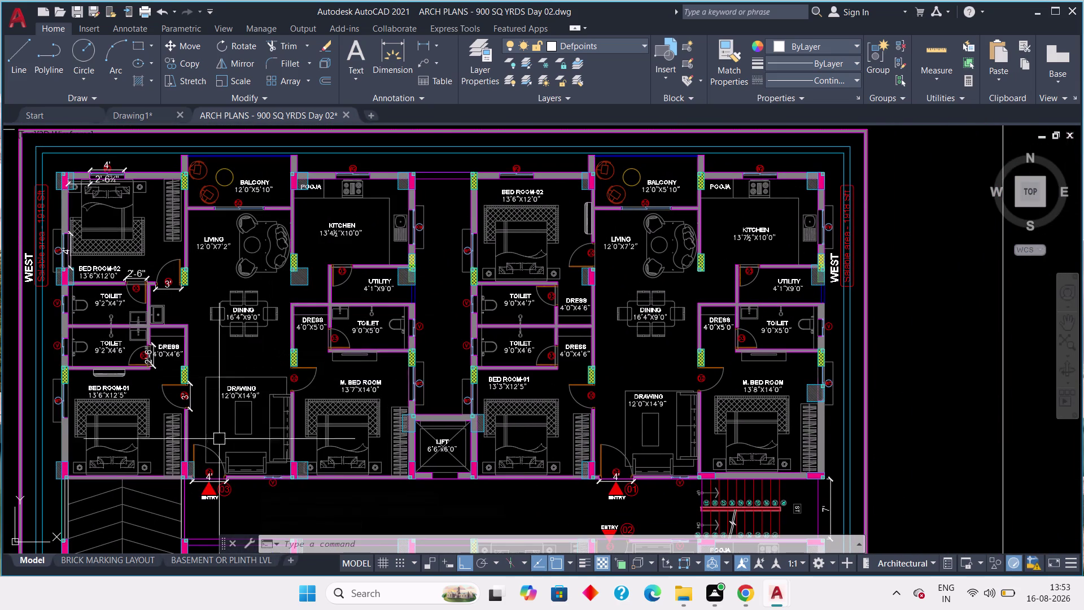
middle_drag(220, 479, 292, 452)
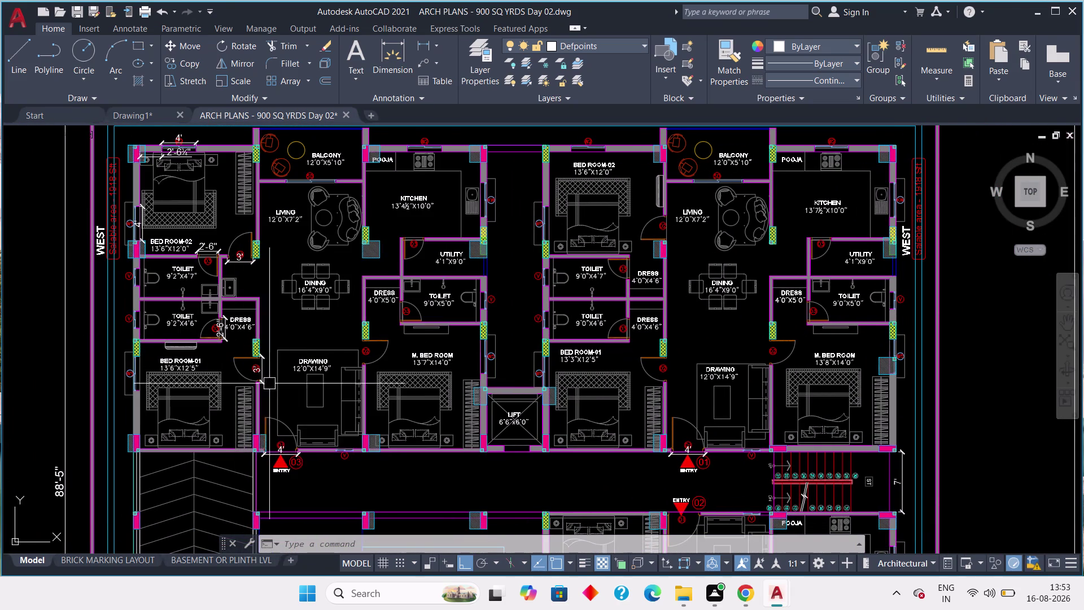
scroll(up, 3)
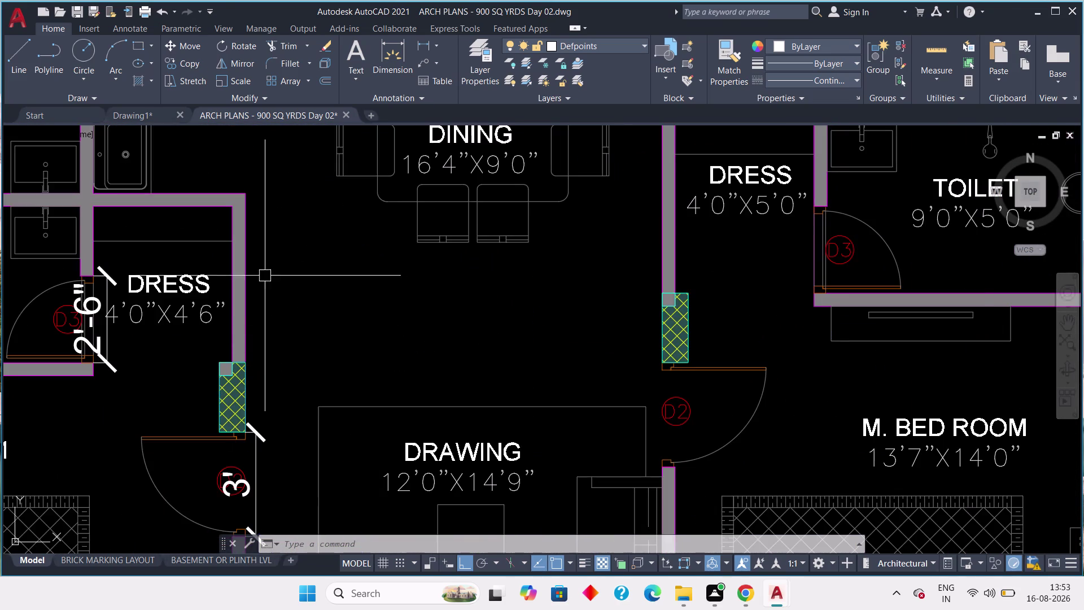
scroll(down, 3)
middle_drag(321, 310, 337, 267)
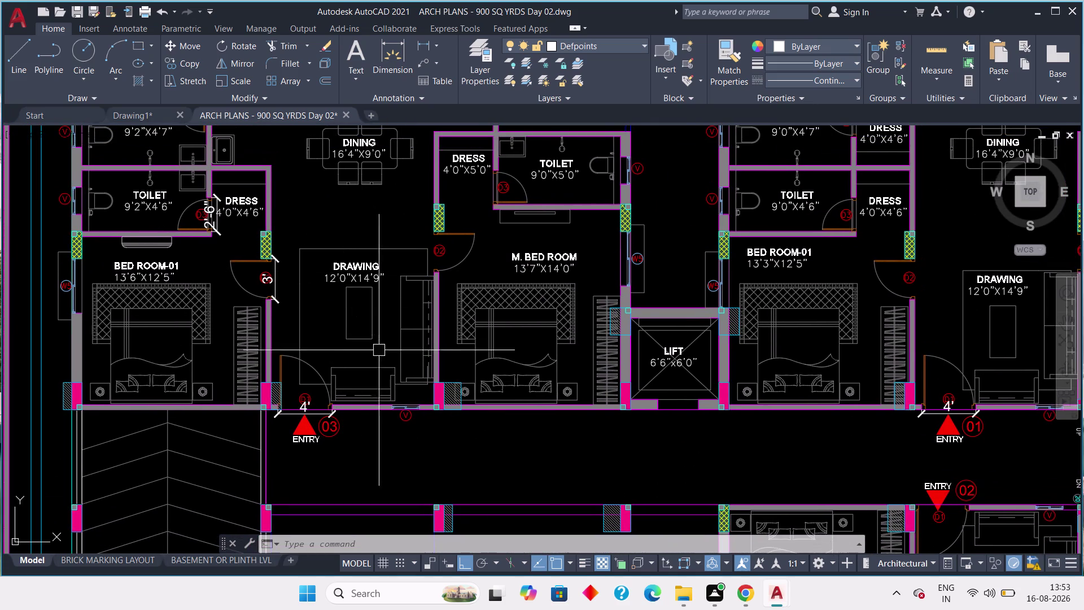
middle_drag(379, 351, 279, 324)
middle_drag(438, 342, 398, 430)
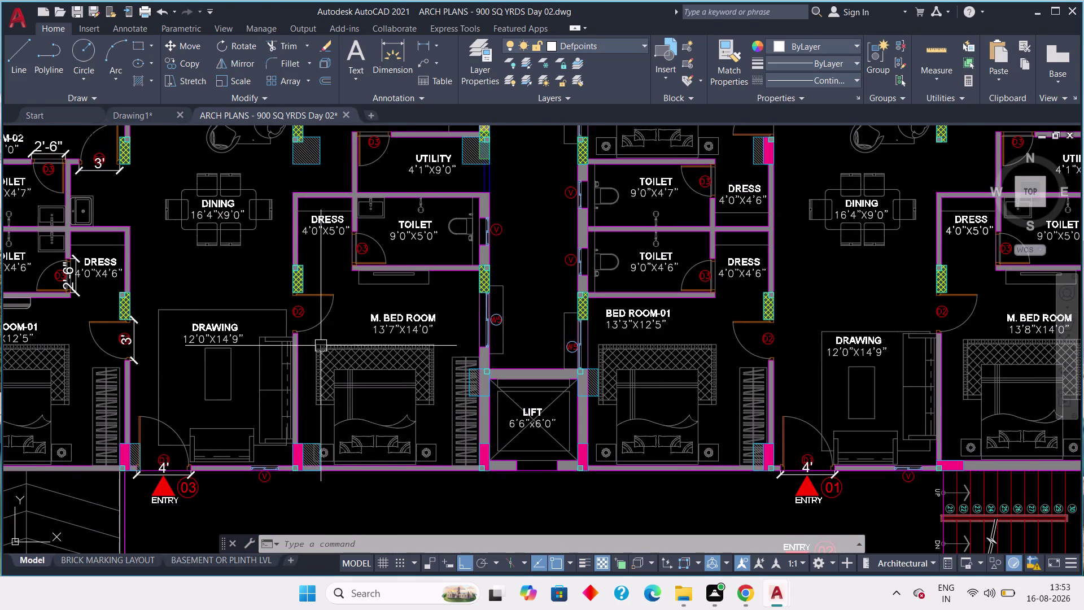
scroll(down, 3)
middle_drag(315, 326, 237, 394)
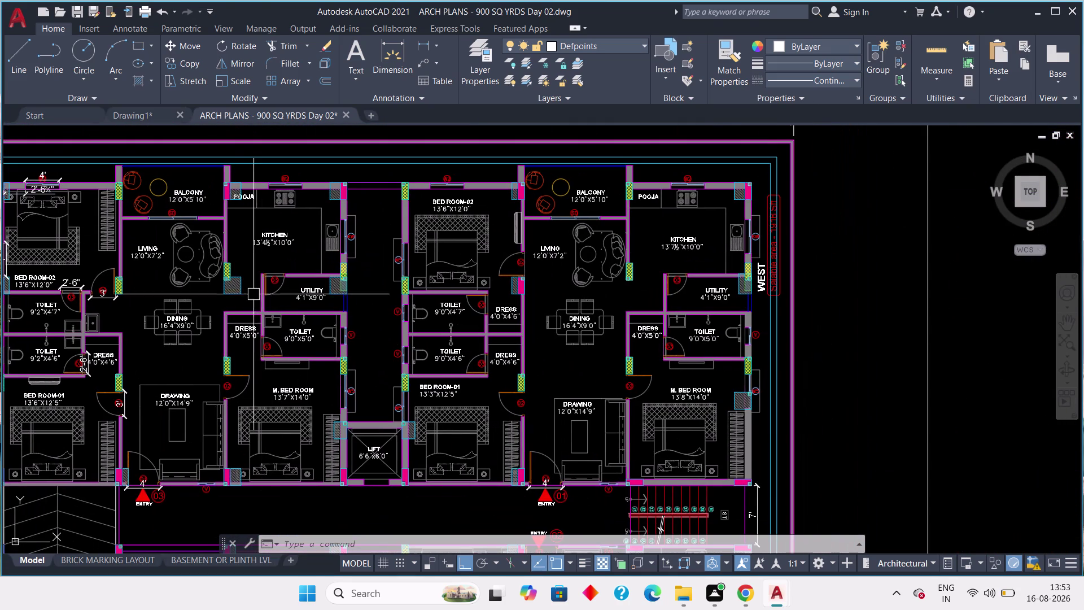
middle_drag(242, 284, 225, 322)
scroll(up, 3)
scroll(down, 3)
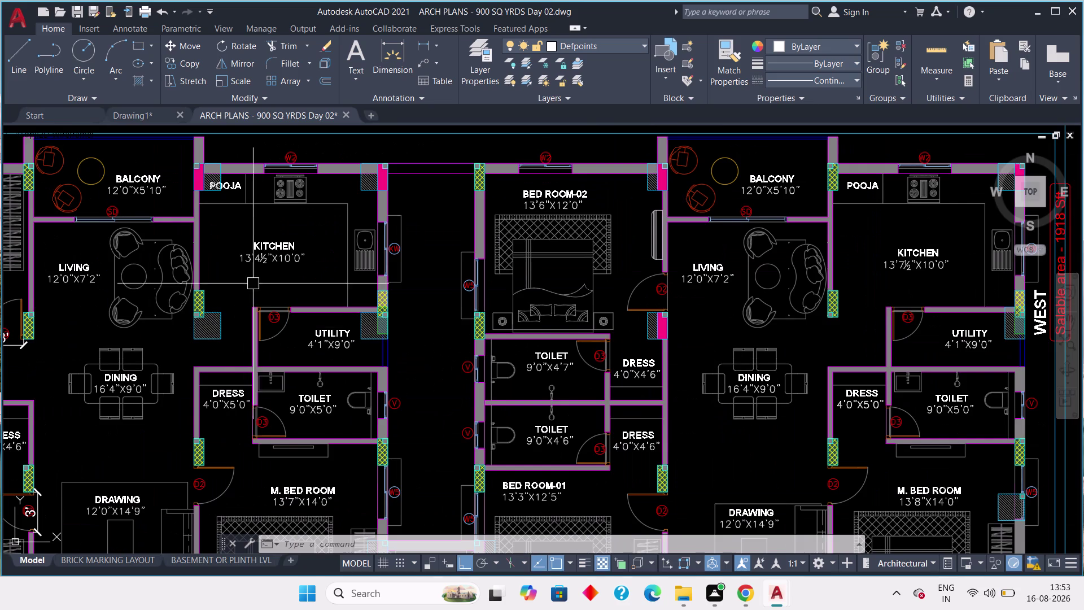
middle_drag(256, 279, 222, 328)
scroll(down, 3)
middle_drag(247, 327, 387, 274)
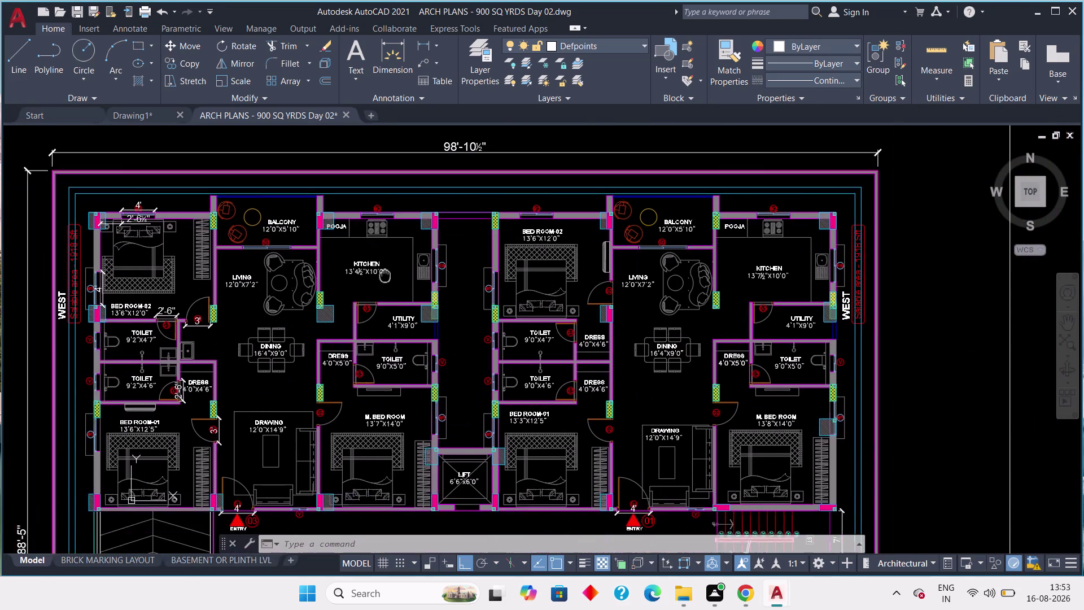
middle_drag(387, 274, 393, 265)
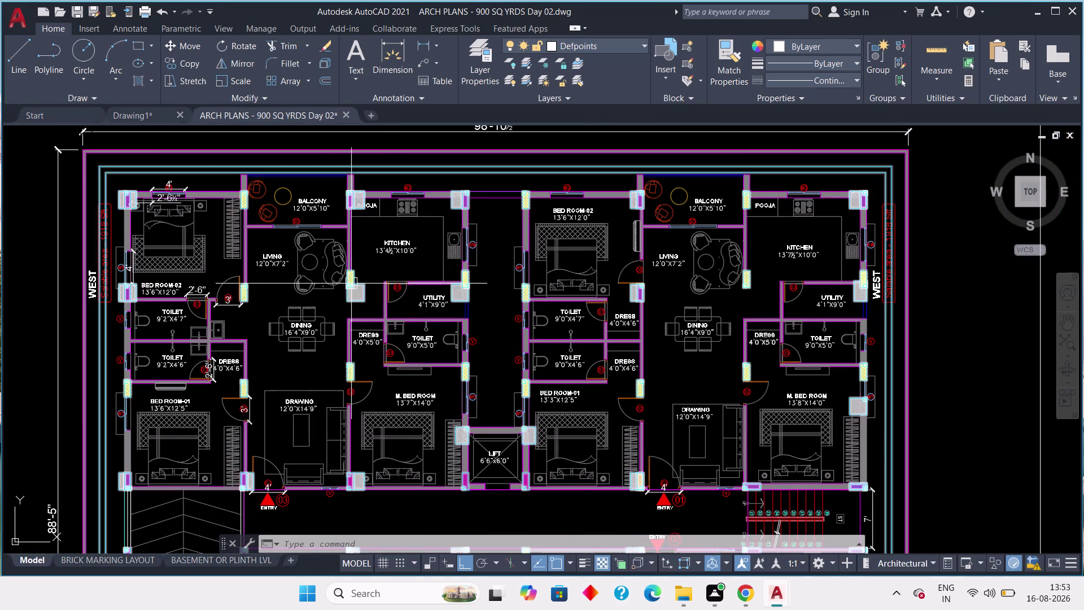
scroll(down, 3)
middle_drag(368, 325, 366, 266)
middle_drag(432, 318, 485, 281)
scroll(up, 3)
middle_drag(369, 331, 434, 398)
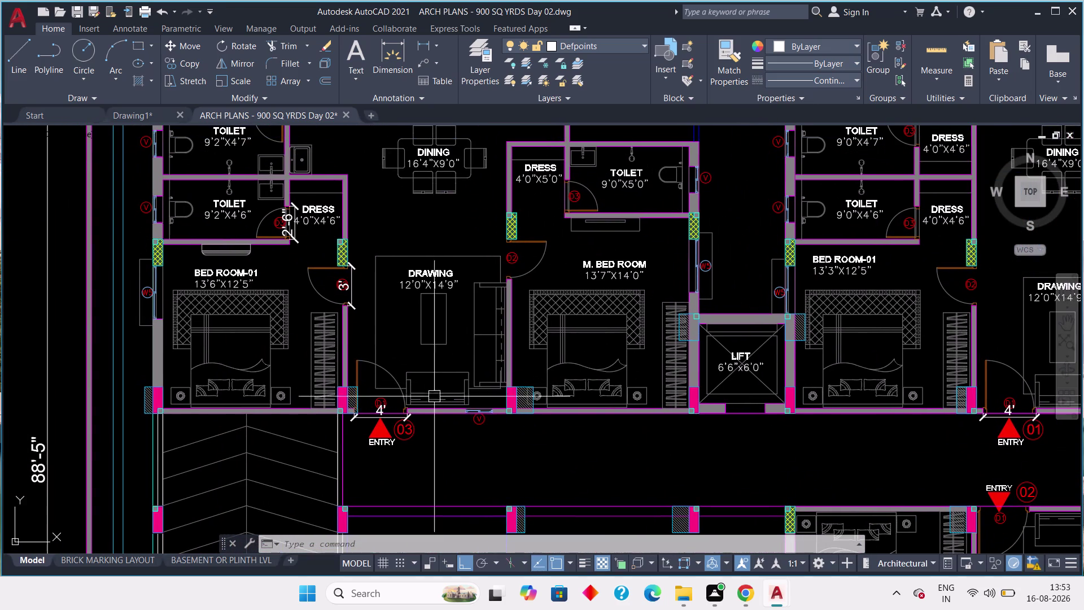
middle_drag(326, 341, 382, 376)
middle_drag(367, 321, 379, 360)
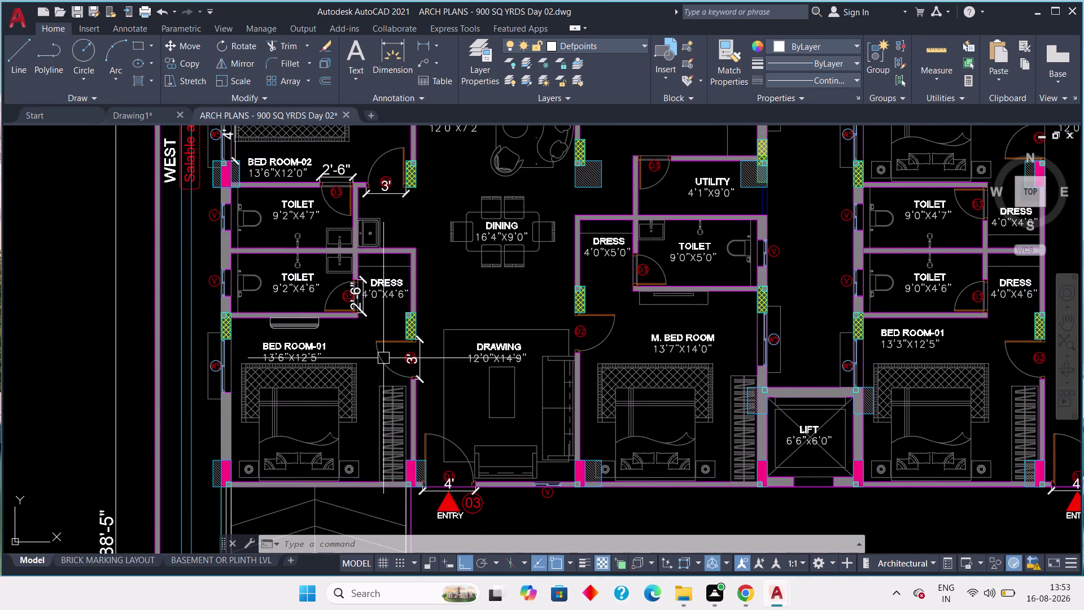
scroll(up, 3)
scroll(down, 3)
scroll(down, 3)
middle_drag(382, 358, 377, 376)
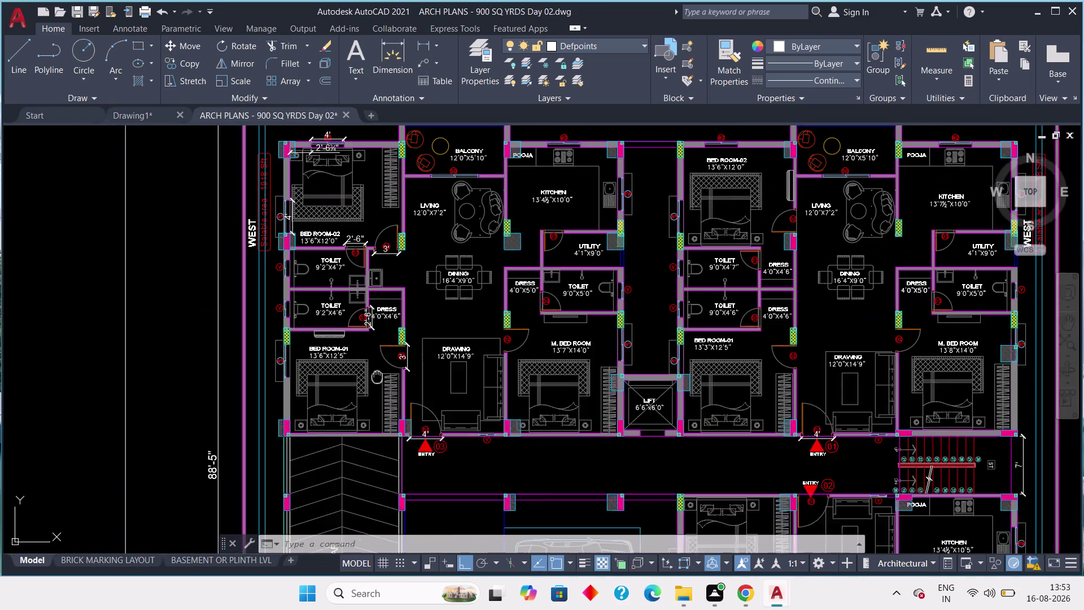
middle_drag(377, 377, 371, 409)
scroll(up, 3)
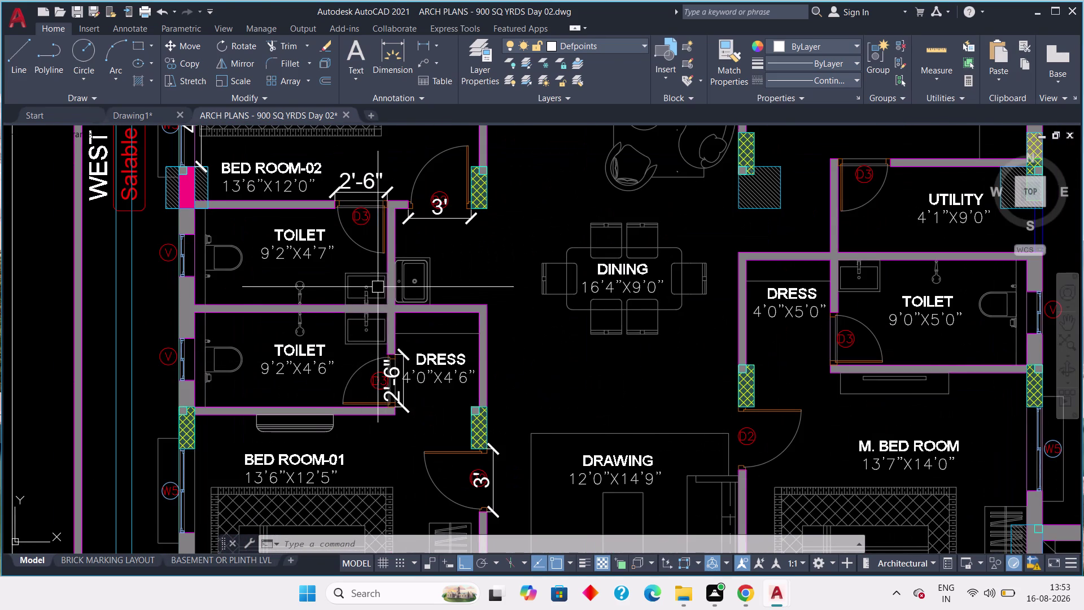
middle_drag(365, 265, 371, 358)
scroll(down, 3)
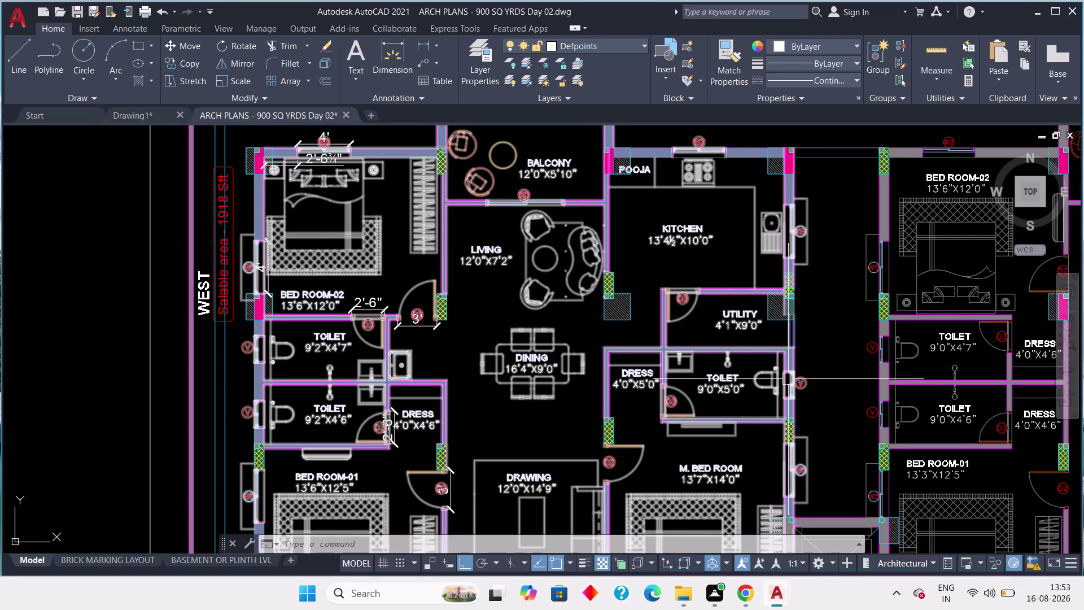
scroll(down, 3)
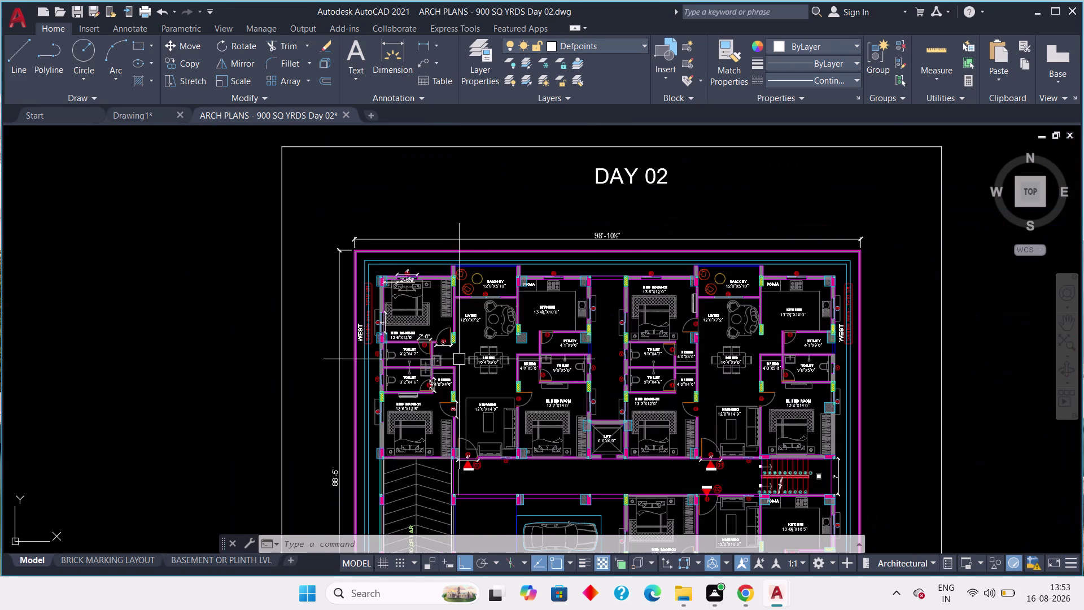
middle_drag(456, 364, 429, 336)
scroll(up, 3)
scroll(up, 3)
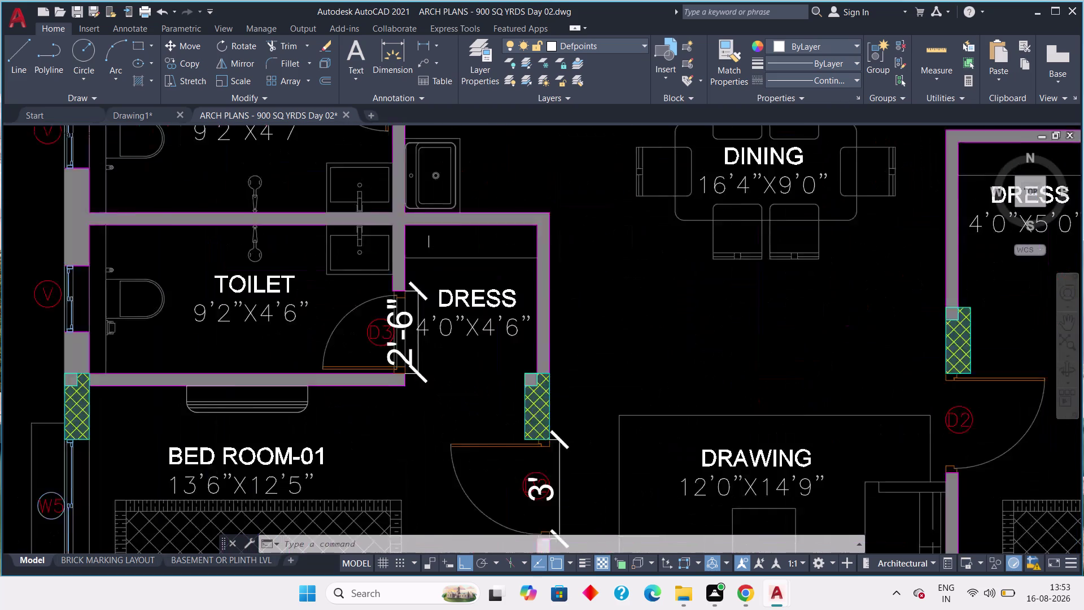
middle_drag(393, 388, 390, 458)
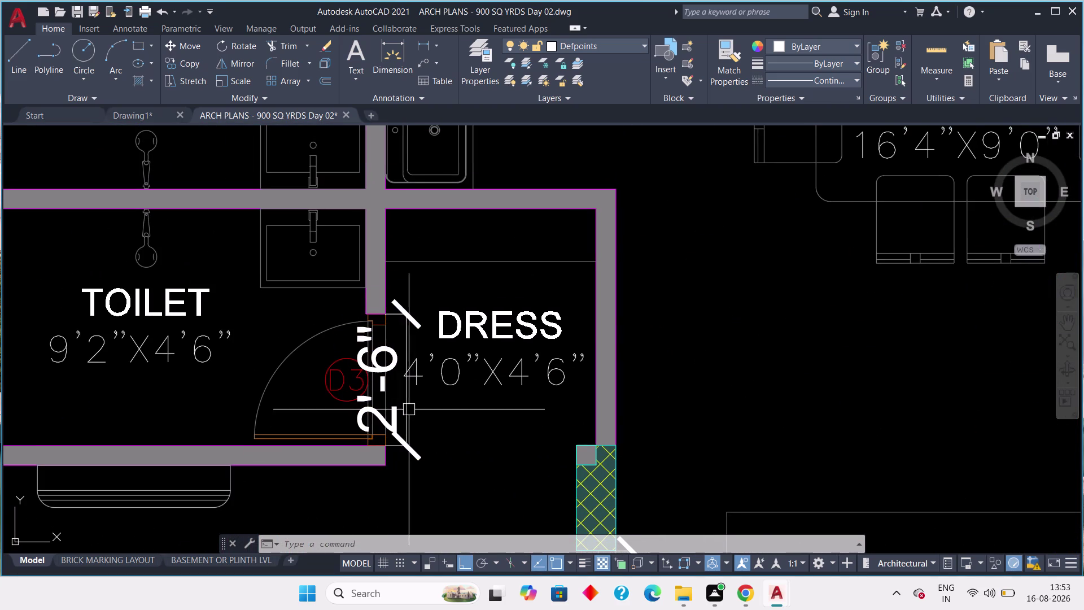
scroll(down, 3)
scroll(down, 3)
middle_drag(384, 361, 424, 444)
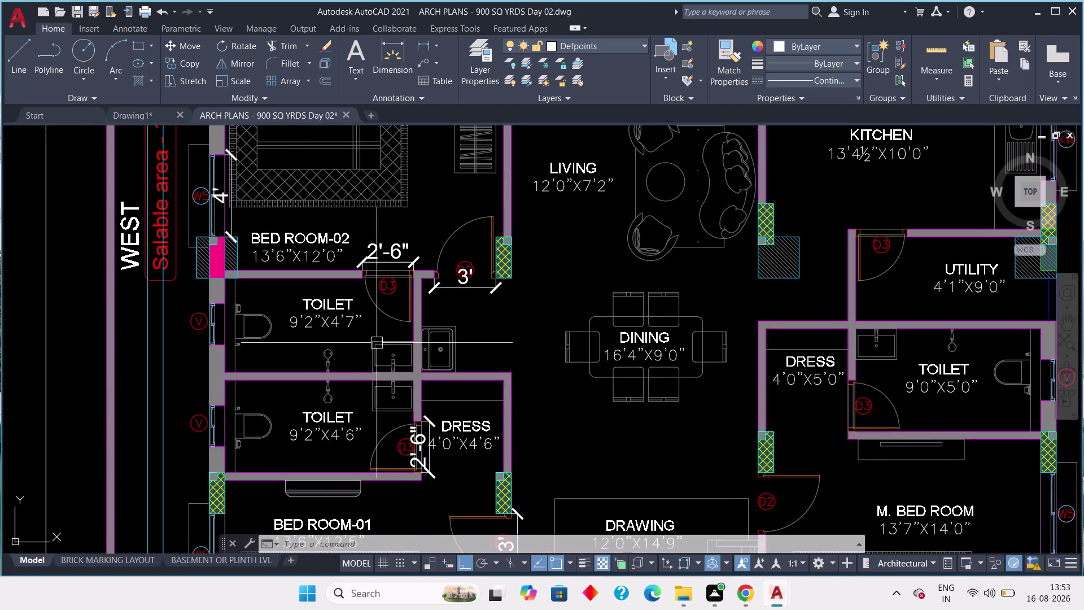
scroll(up, 3)
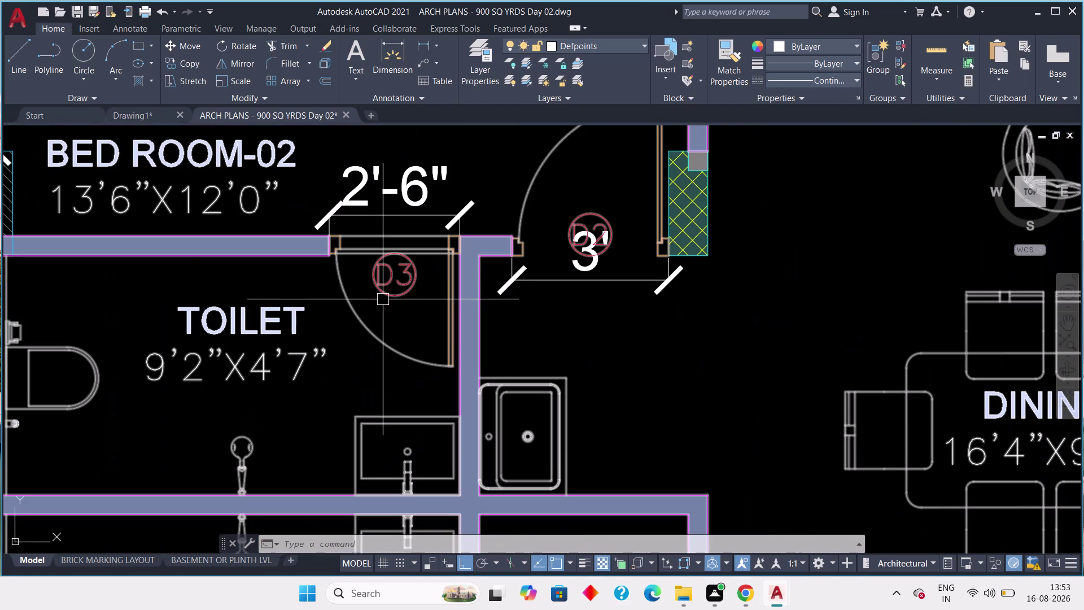
Switch to Drawing1 and look over the drafted wall outline.
click(130, 116)
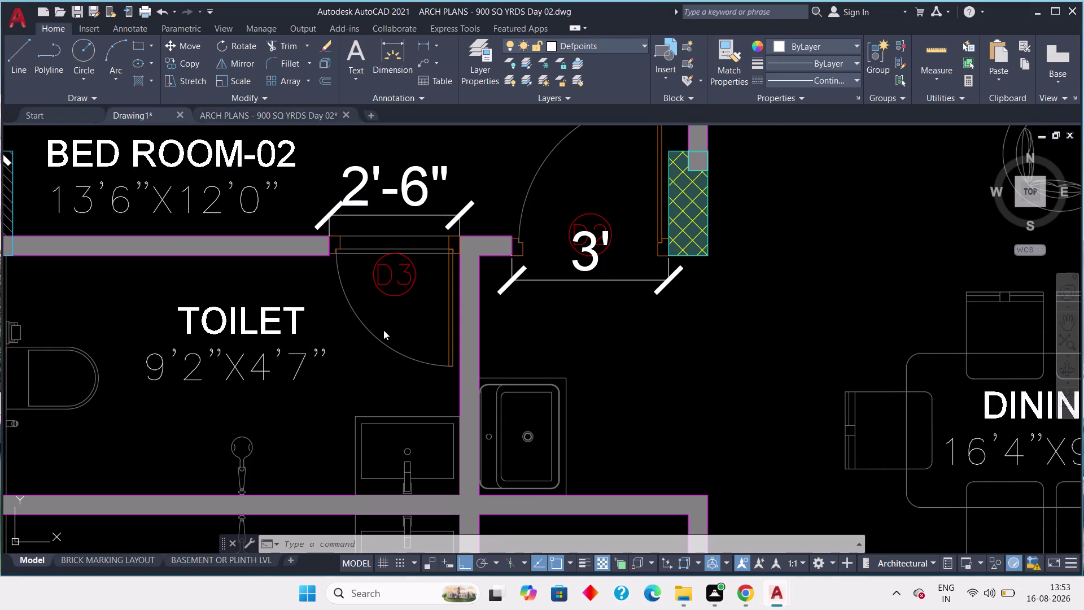
scroll(down, 3)
scroll(up, 3)
middle_drag(397, 317, 407, 391)
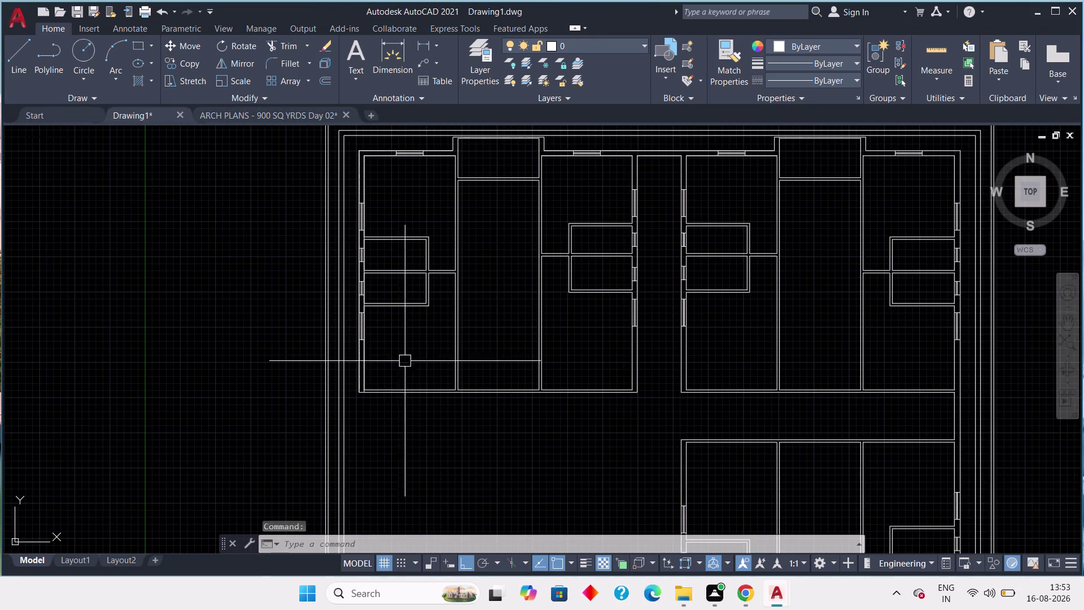
Look over the ARCH PLANS central rooms and door dimensions, then return to Drawing1.
click(230, 111)
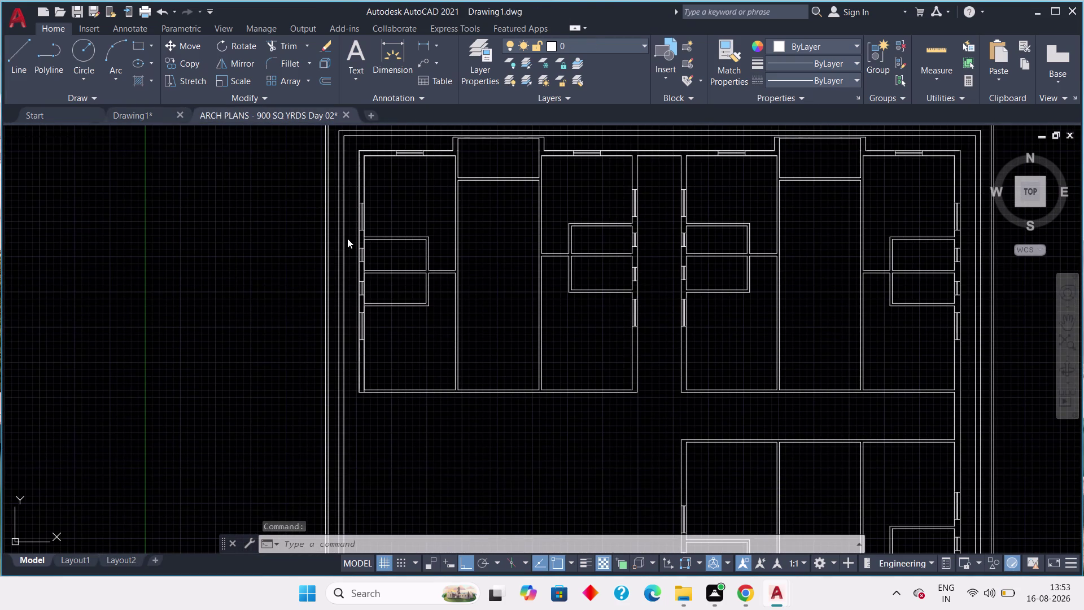
scroll(down, 3)
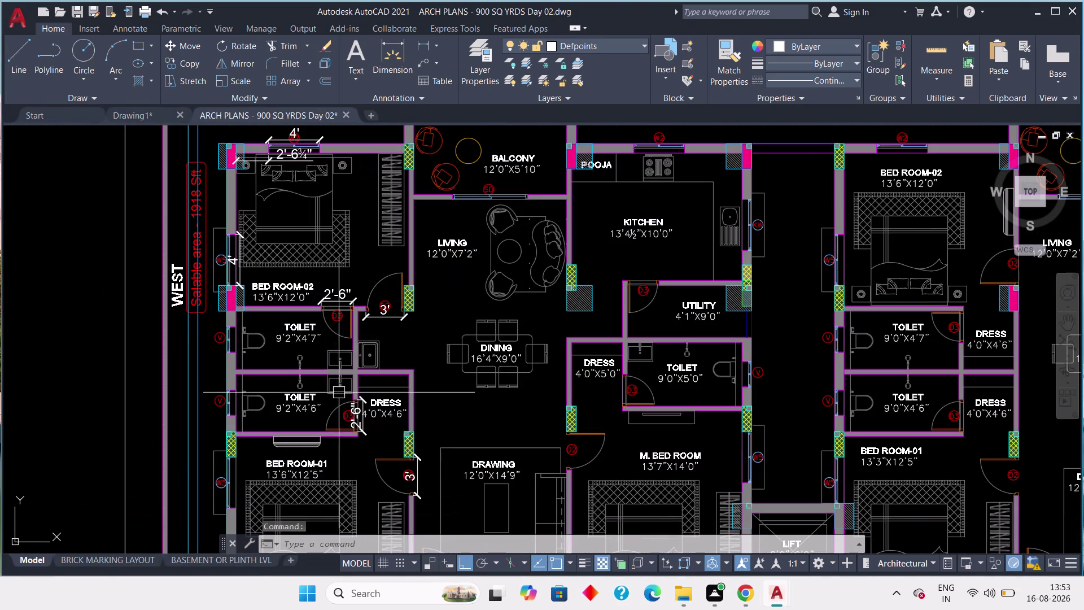
scroll(up, 3)
middle_drag(345, 422, 338, 456)
scroll(down, 3)
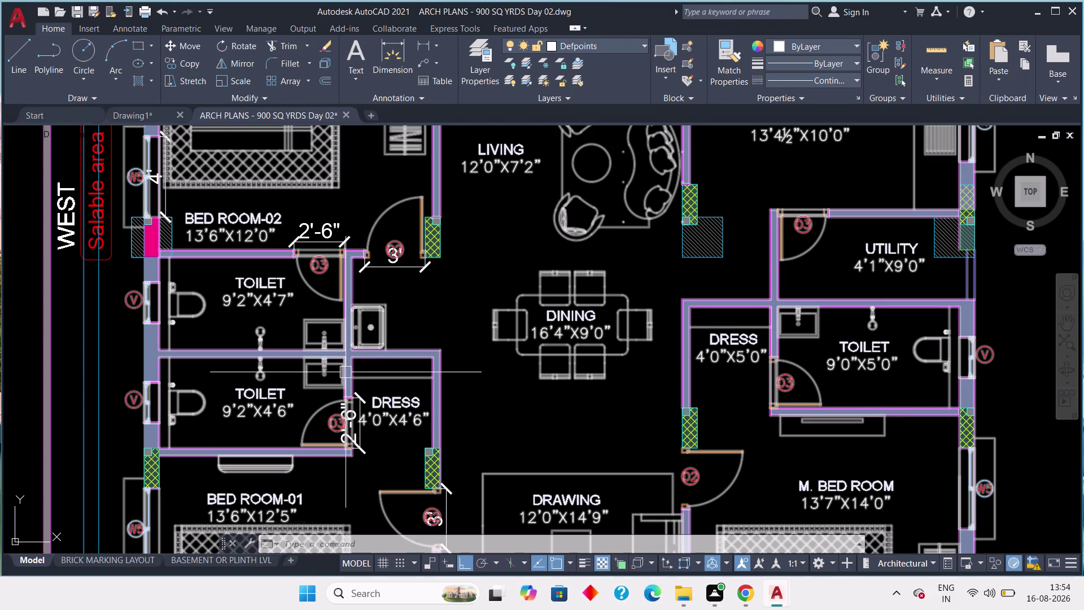
scroll(down, 3)
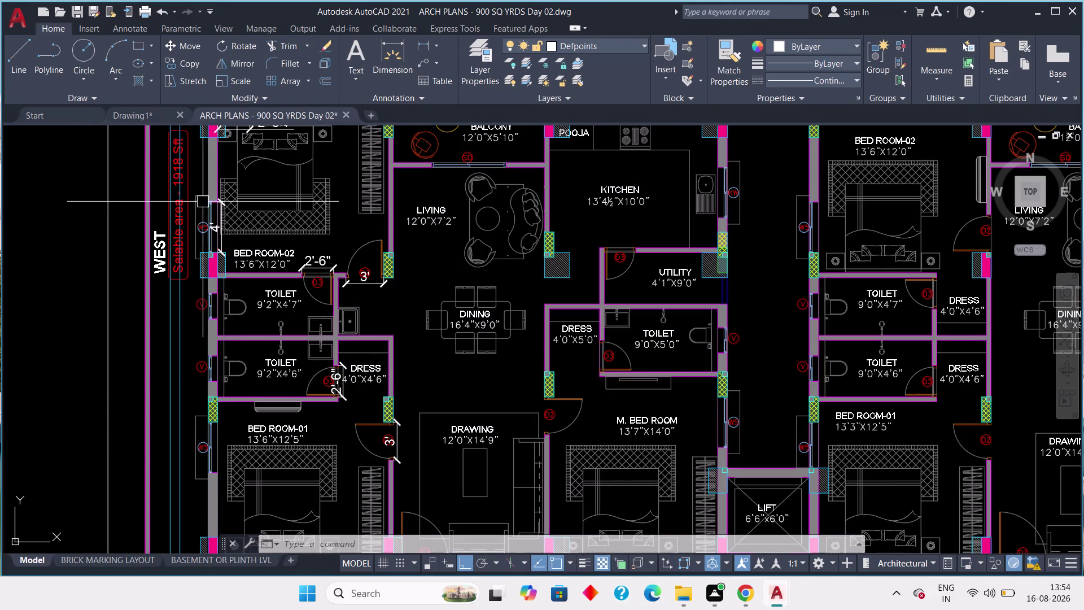
click(133, 113)
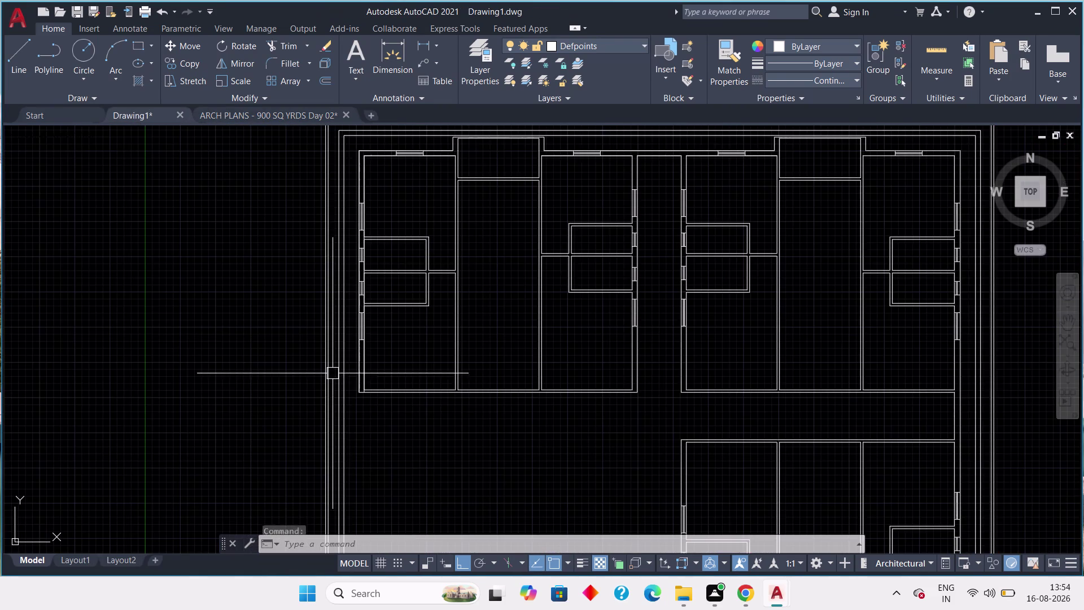
middle_drag(410, 332, 342, 325)
scroll(up, 3)
middle_drag(359, 303, 294, 364)
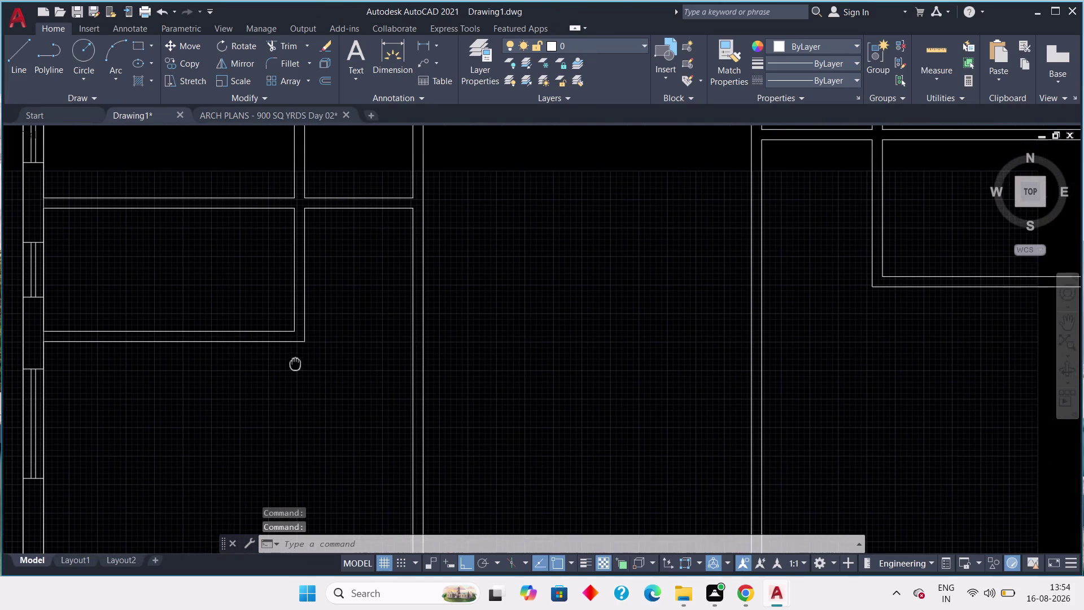
middle_drag(294, 364, 290, 365)
click(4, 58)
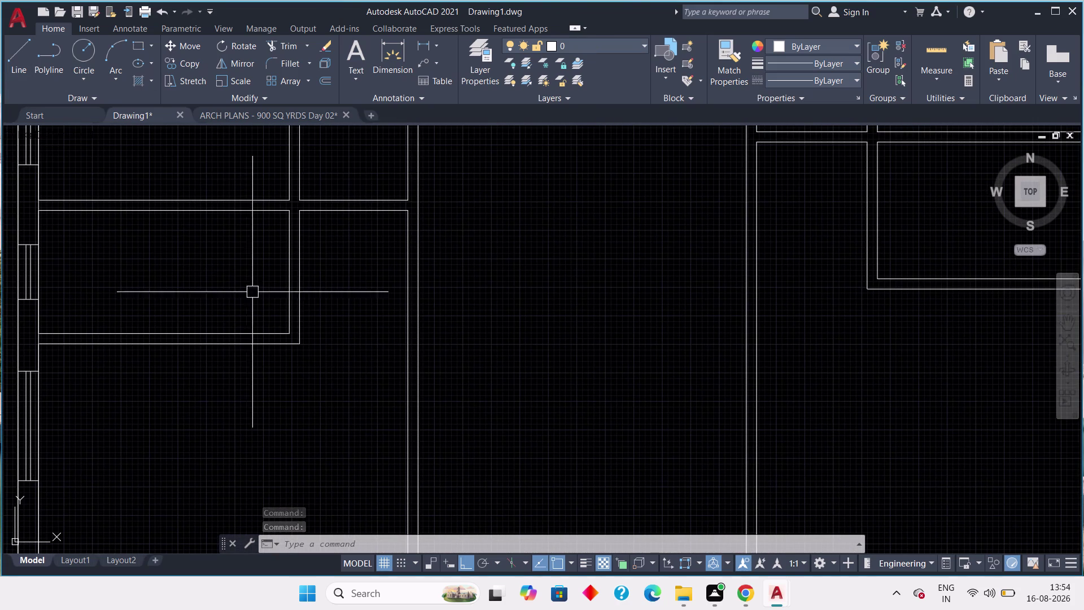
scroll(up, 3)
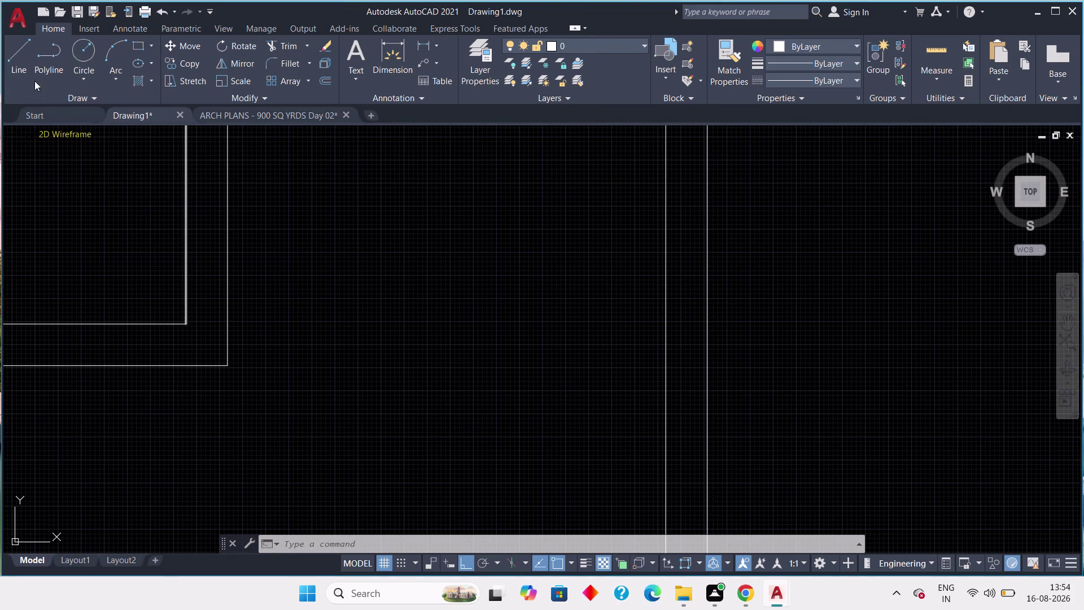
click(21, 62)
click(182, 325)
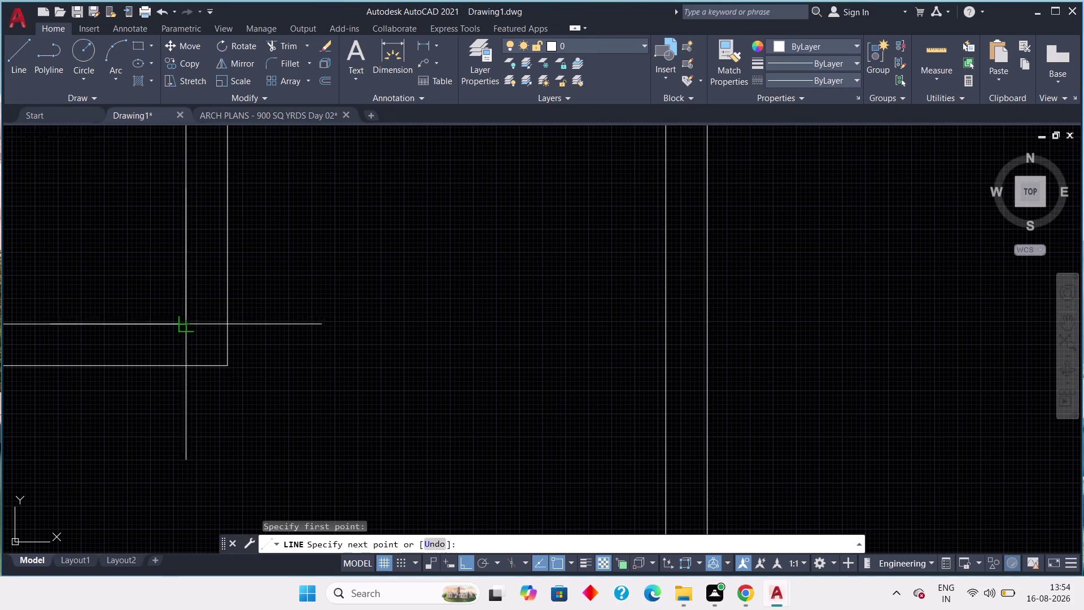
click(228, 324)
key(Escape)
scroll(down, 3)
middle_drag(271, 256, 269, 329)
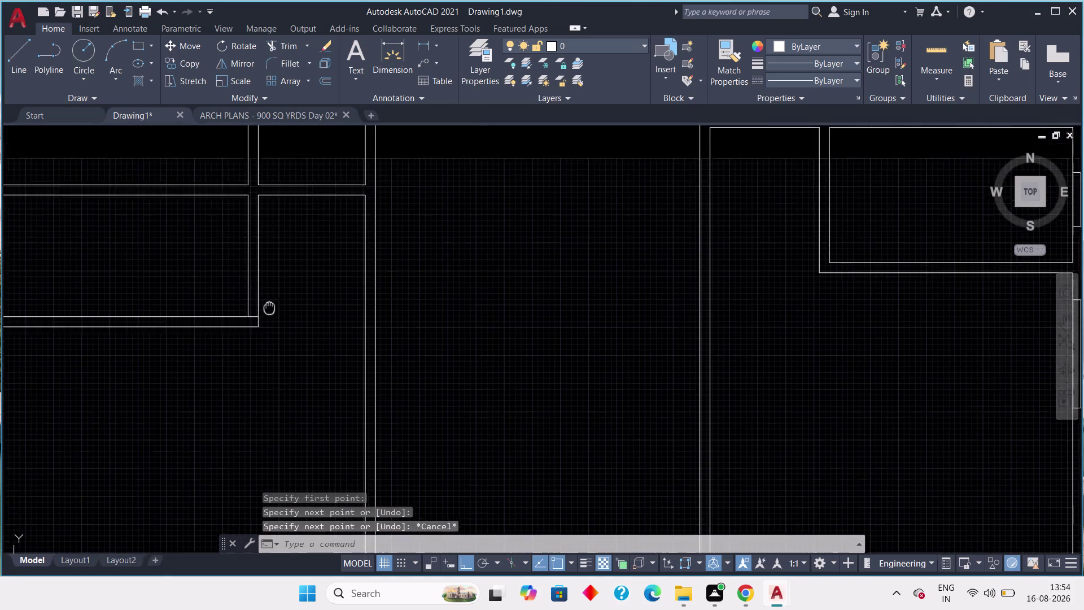
middle_drag(269, 329, 269, 375)
middle_drag(229, 243, 237, 427)
scroll(down, 3)
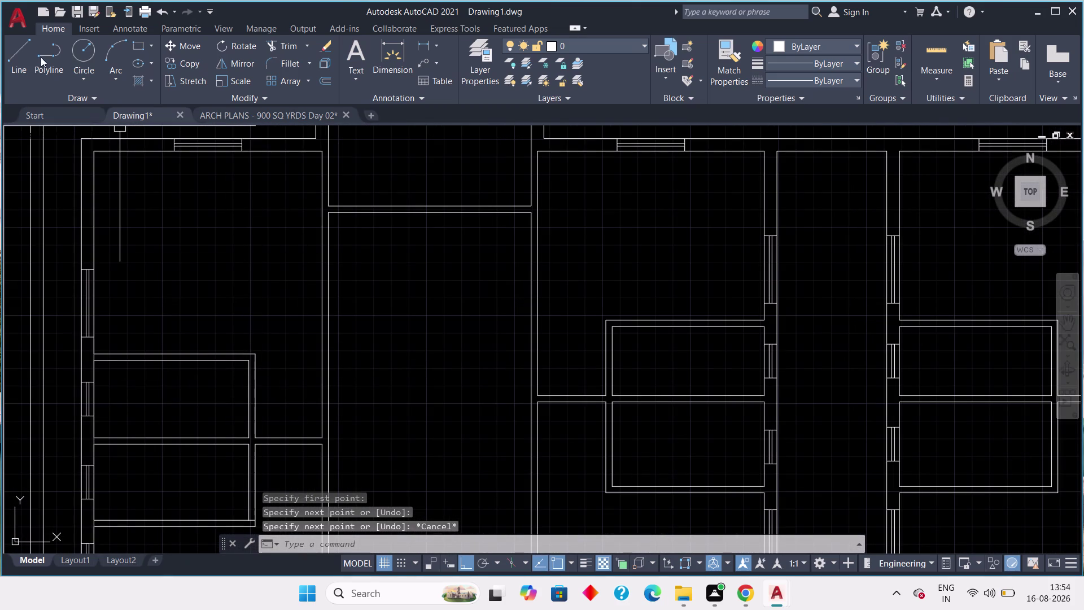
click(34, 55)
click(21, 62)
scroll(up, 3)
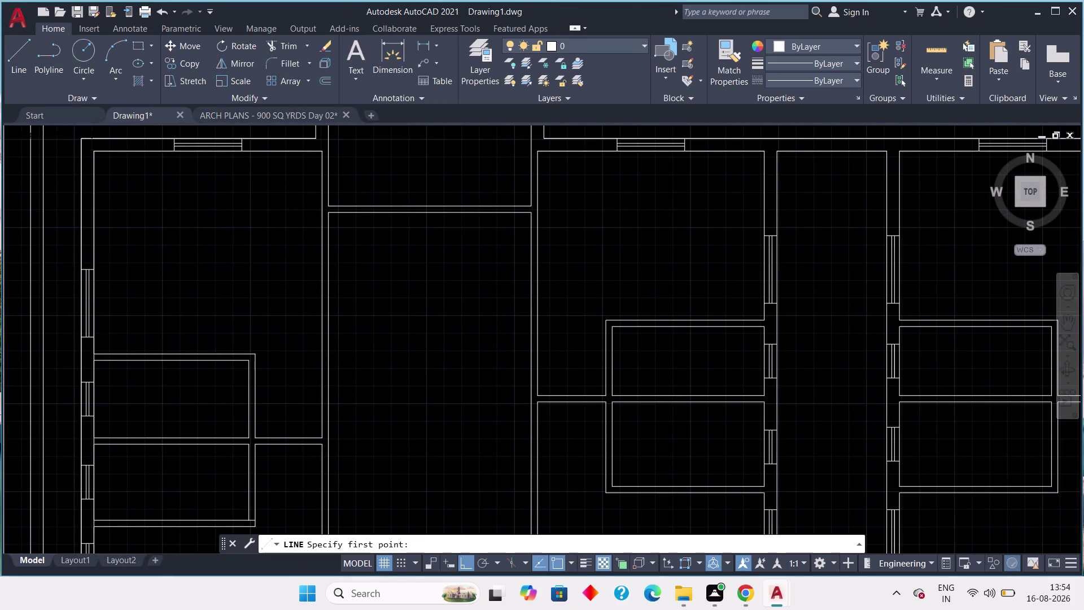
scroll(up, 3)
click(294, 388)
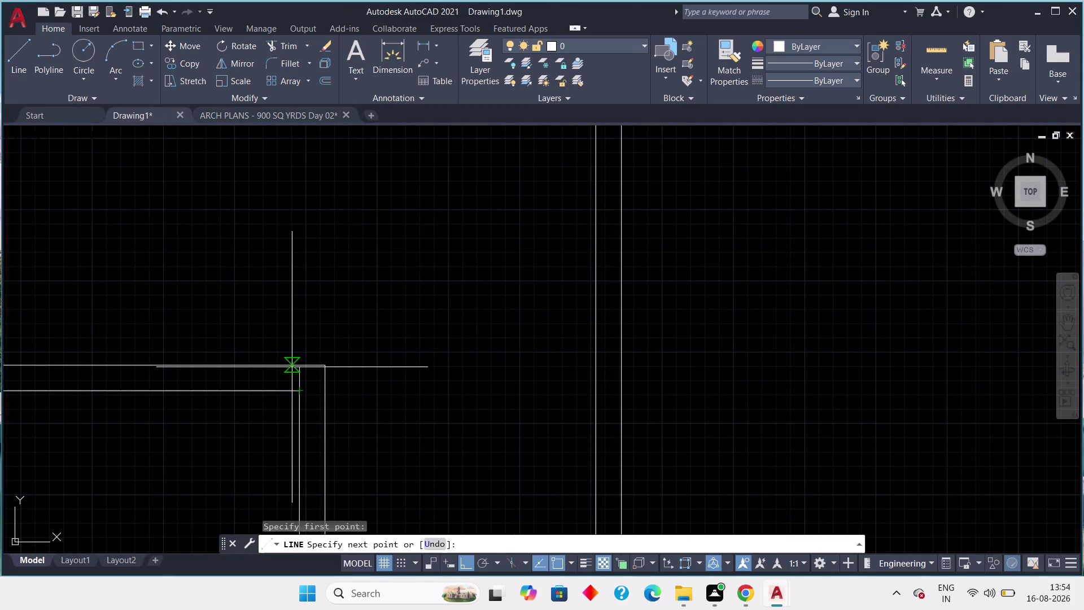
click(298, 367)
key(Escape)
scroll(down, 3)
middle_drag(292, 380, 328, 270)
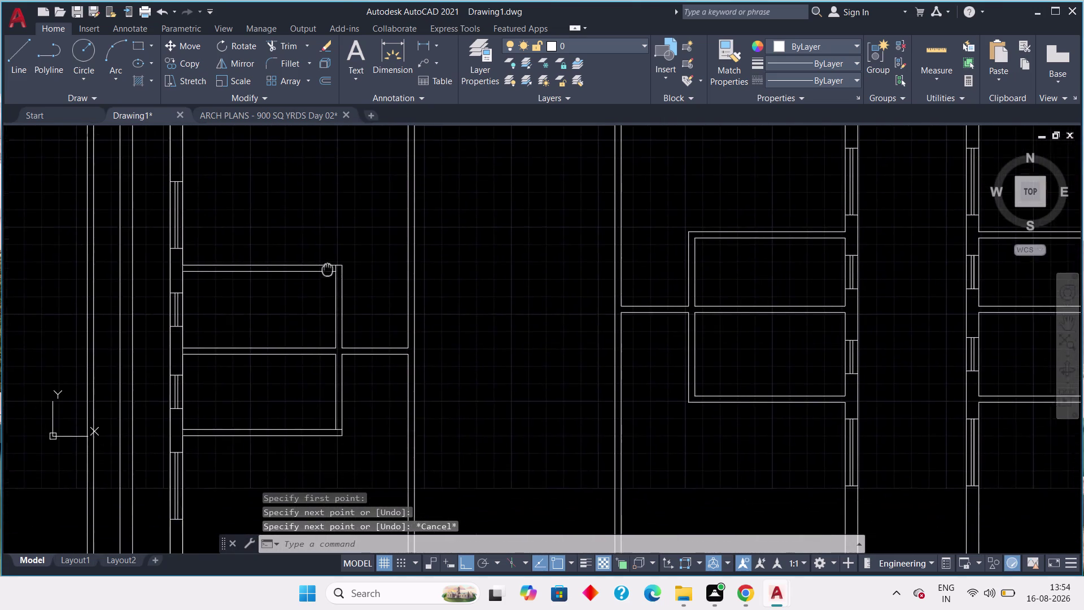
middle_drag(327, 270, 327, 266)
scroll(down, 3)
middle_drag(628, 361, 458, 324)
key(space)
scroll(up, 3)
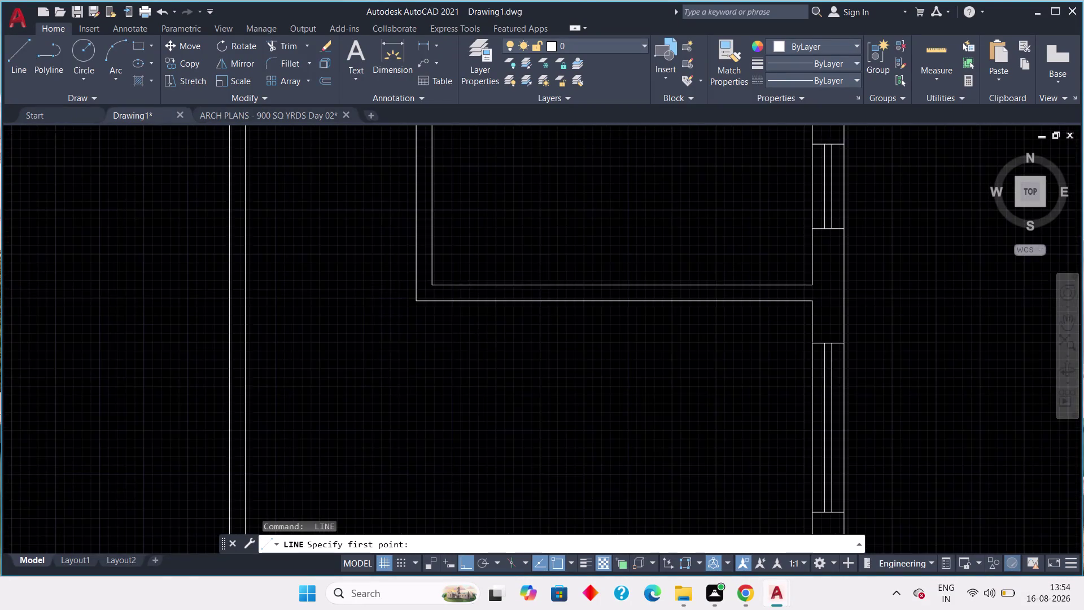
click(447, 254)
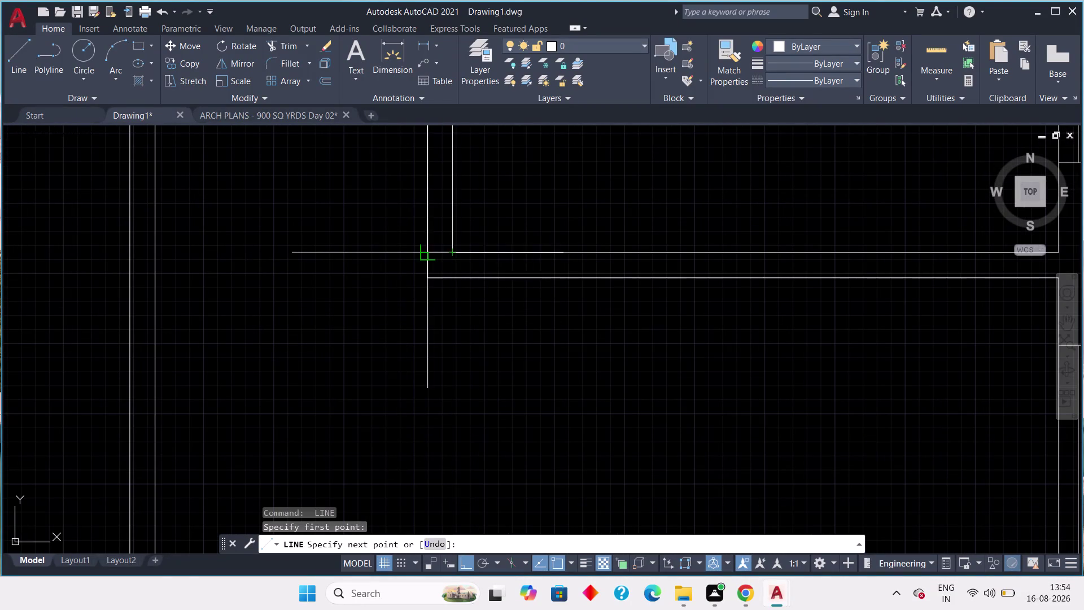
click(430, 255)
key(Escape)
scroll(down, 3)
middle_drag(368, 237, 384, 314)
scroll(down, 3)
middle_drag(380, 292, 423, 310)
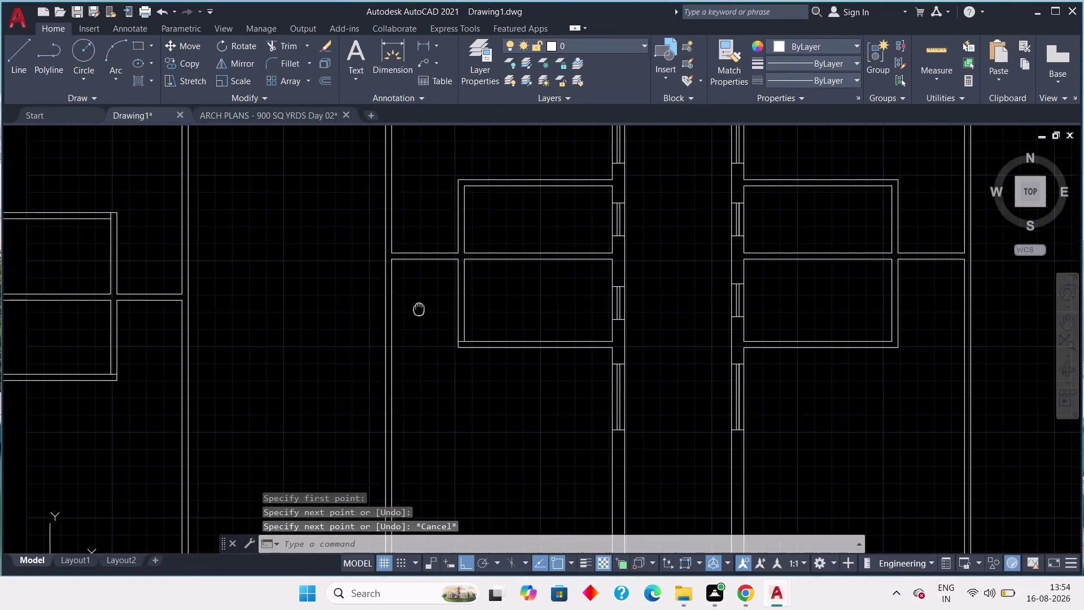
middle_drag(423, 310, 501, 365)
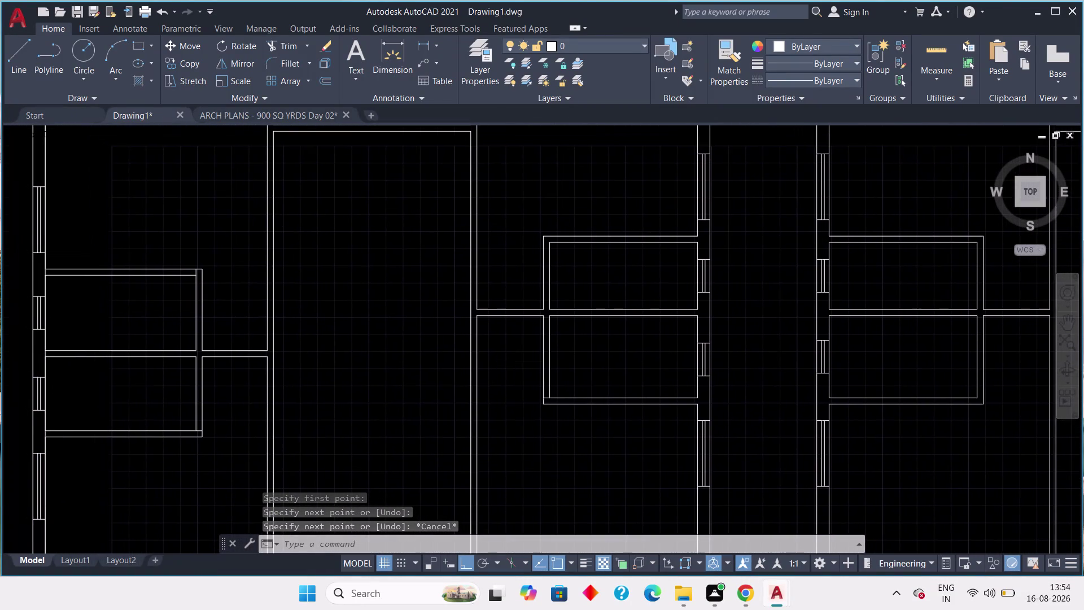
scroll(up, 3)
middle_drag(552, 255, 572, 318)
key(space)
scroll(up, 3)
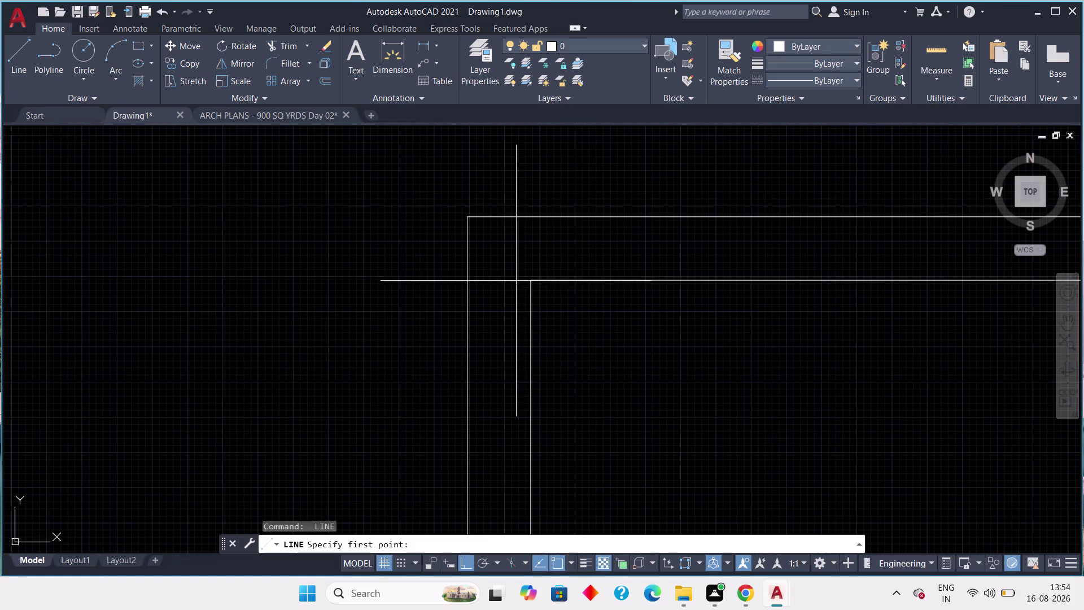
click(532, 282)
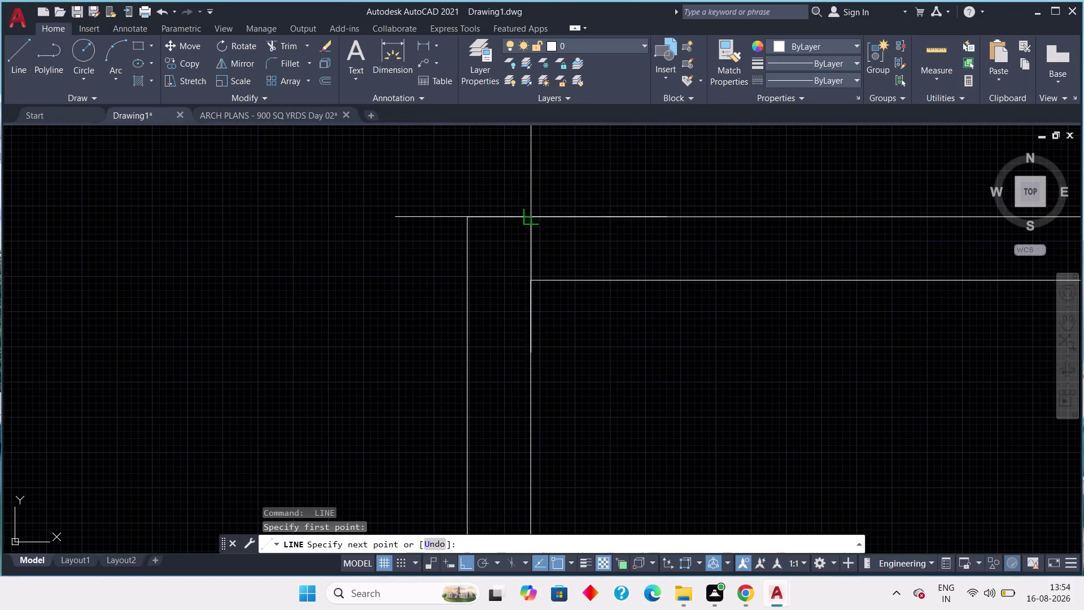
click(528, 221)
key(Escape)
scroll(up, 3)
scroll(down, 3)
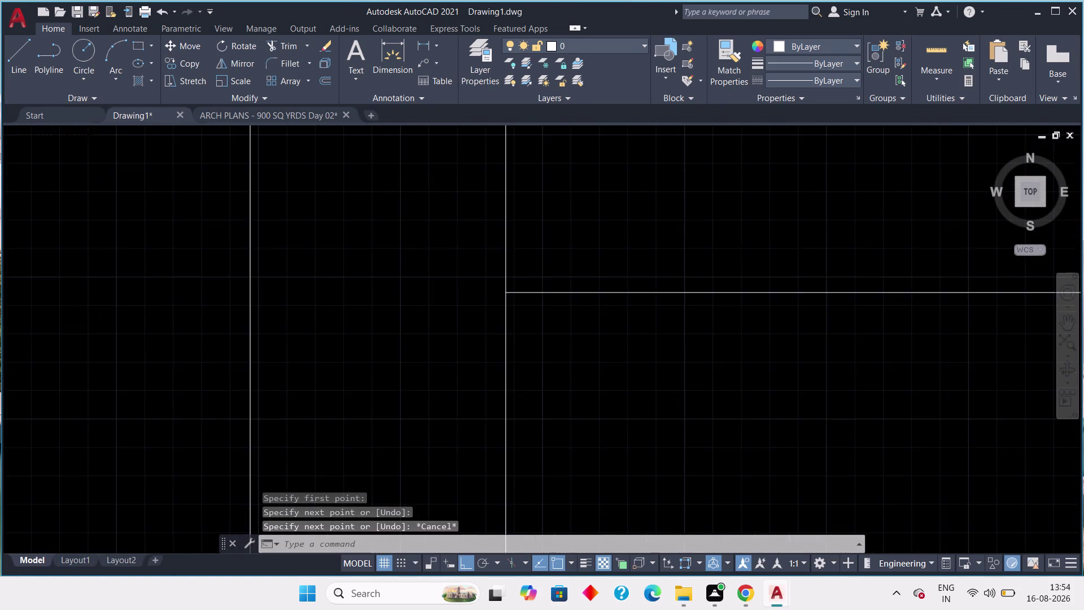
key(Escape)
scroll(down, 3)
middle_drag(542, 268, 549, 274)
scroll(down, 3)
scroll(down, 3)
scroll(down, 3)
scroll(down, 3)
middle_drag(598, 339, 622, 330)
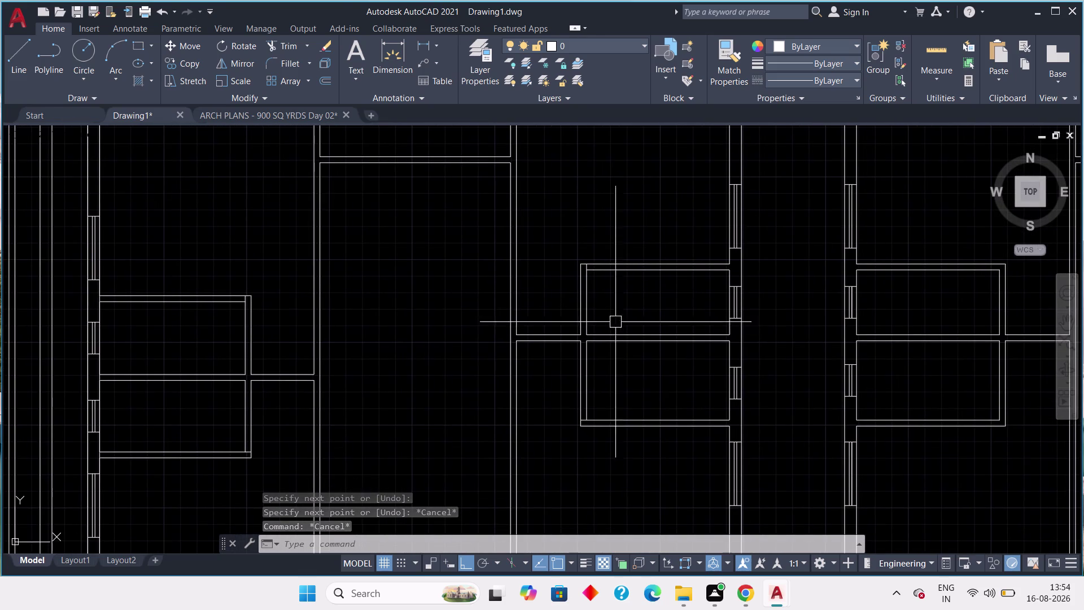
scroll(up, 3)
Start OFFSET with a 2'-6" distance and offset the first wall line.
middle_drag(526, 335, 551, 348)
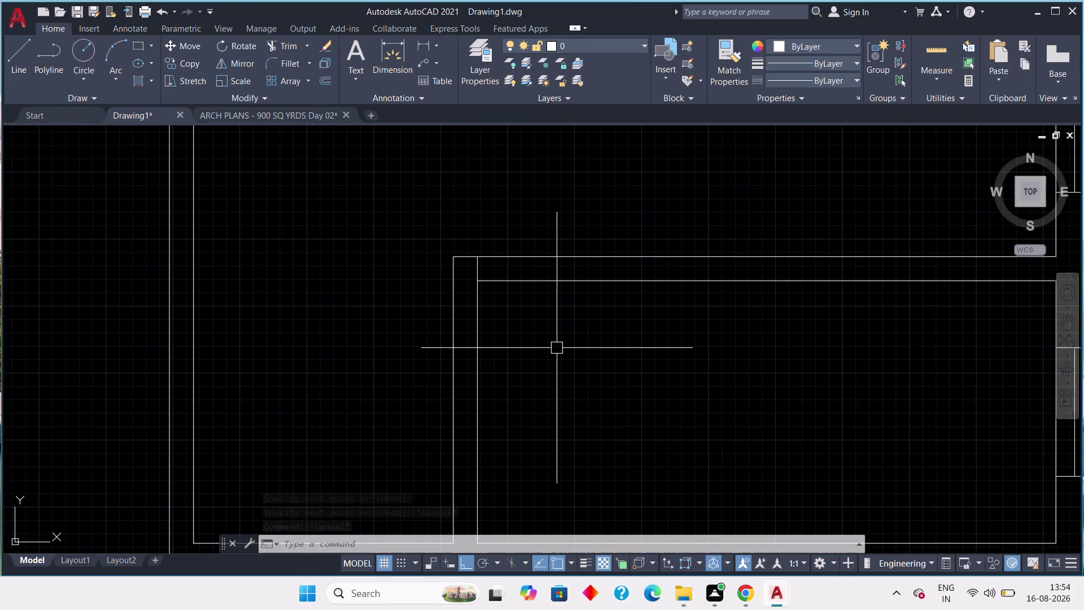
text(of)
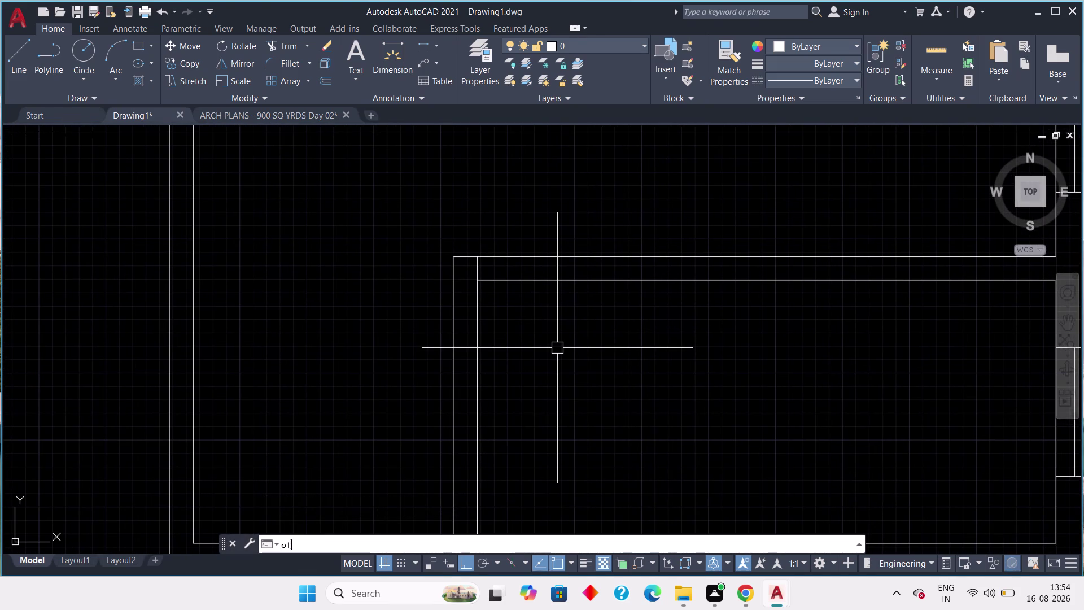
text(f 2'6)
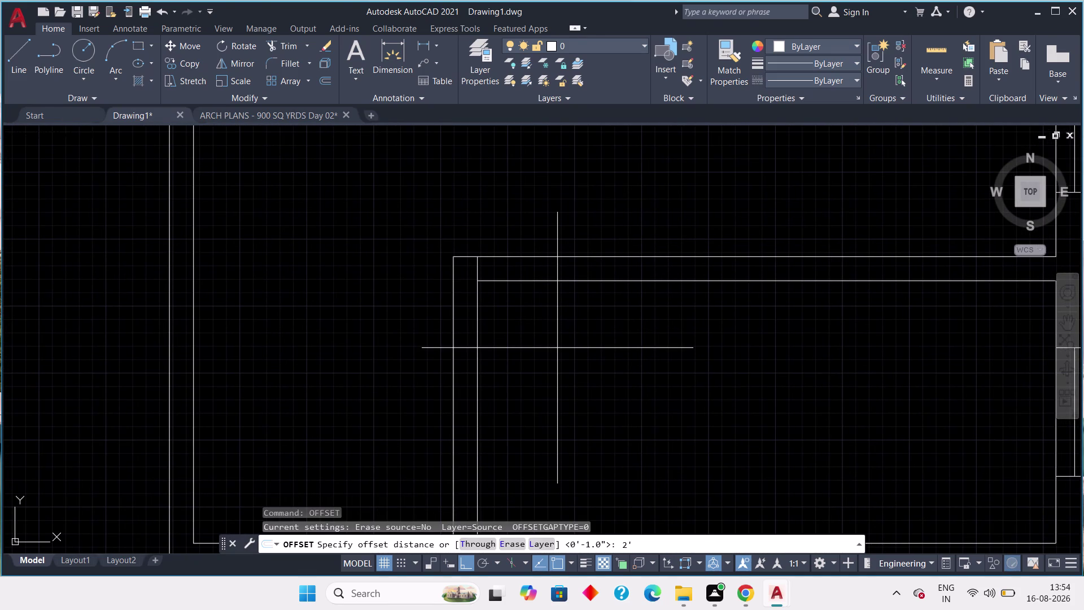
text(")
key(space)
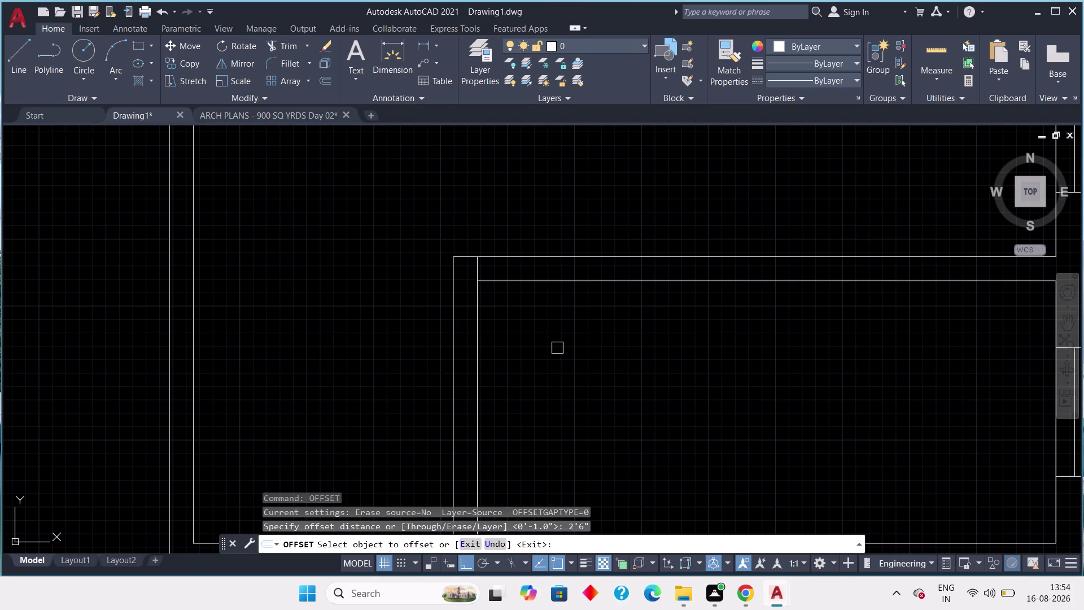
scroll(up, 3)
click(436, 232)
drag(525, 219, 529, 225)
scroll(down, 3)
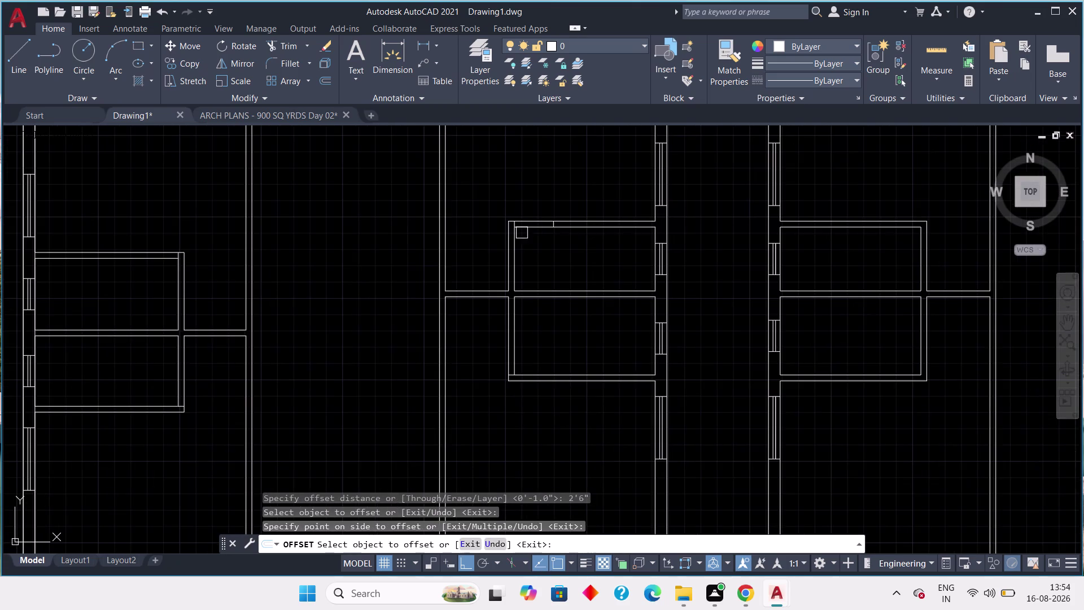
scroll(down, 3)
middle_drag(410, 282, 626, 281)
scroll(up, 3)
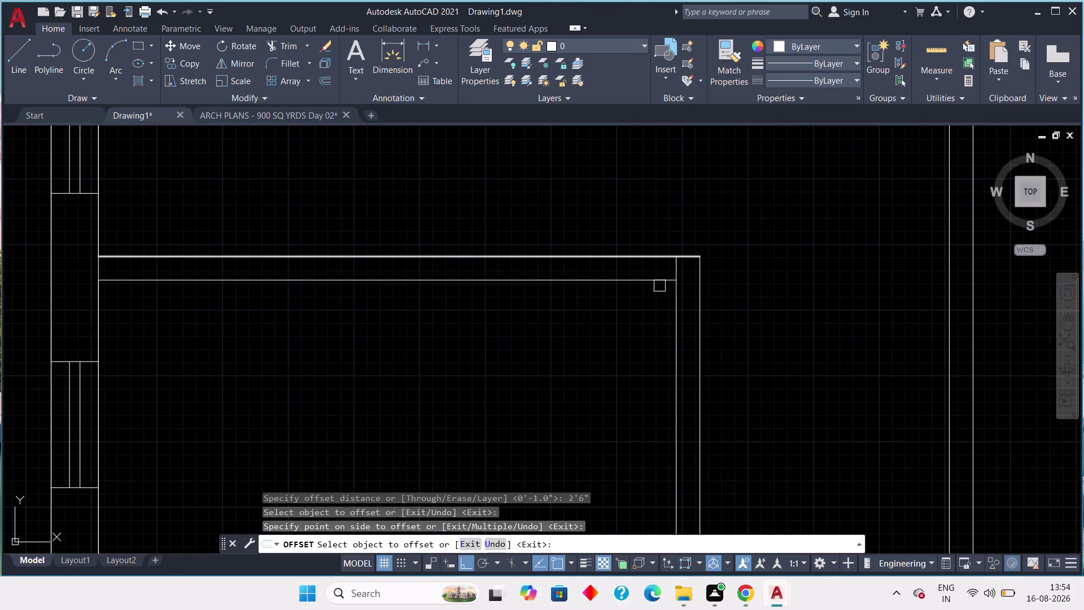
drag(675, 268, 660, 270)
click(595, 279)
Offset a lower wall line by the toilet rooms by 2'-6".
scroll(down, 3)
middle_drag(592, 367, 587, 267)
scroll(up, 3)
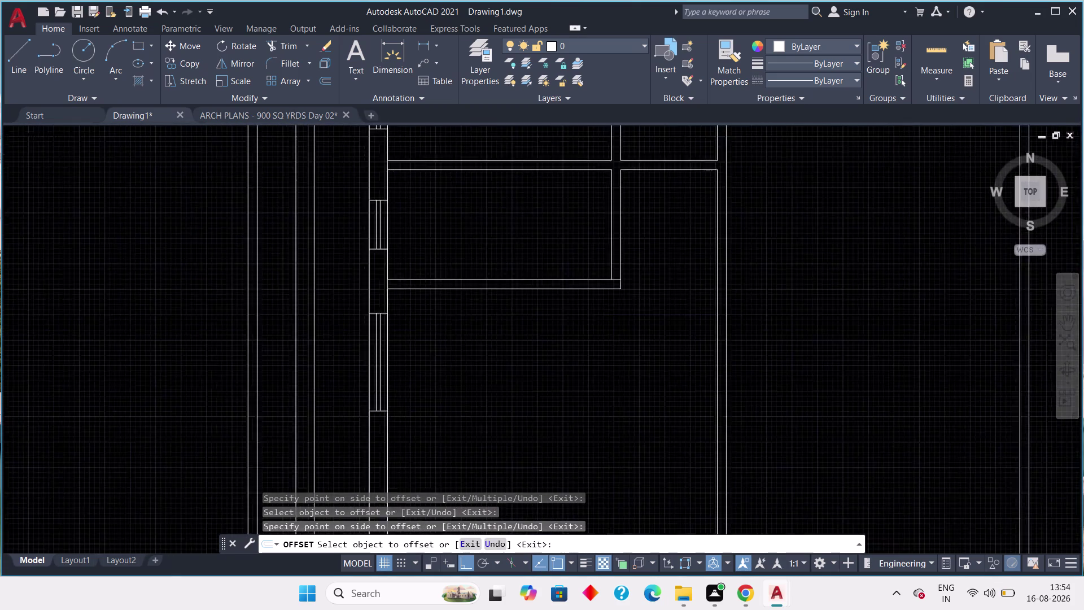
middle_drag(625, 283, 605, 367)
scroll(up, 3)
click(608, 374)
click(595, 320)
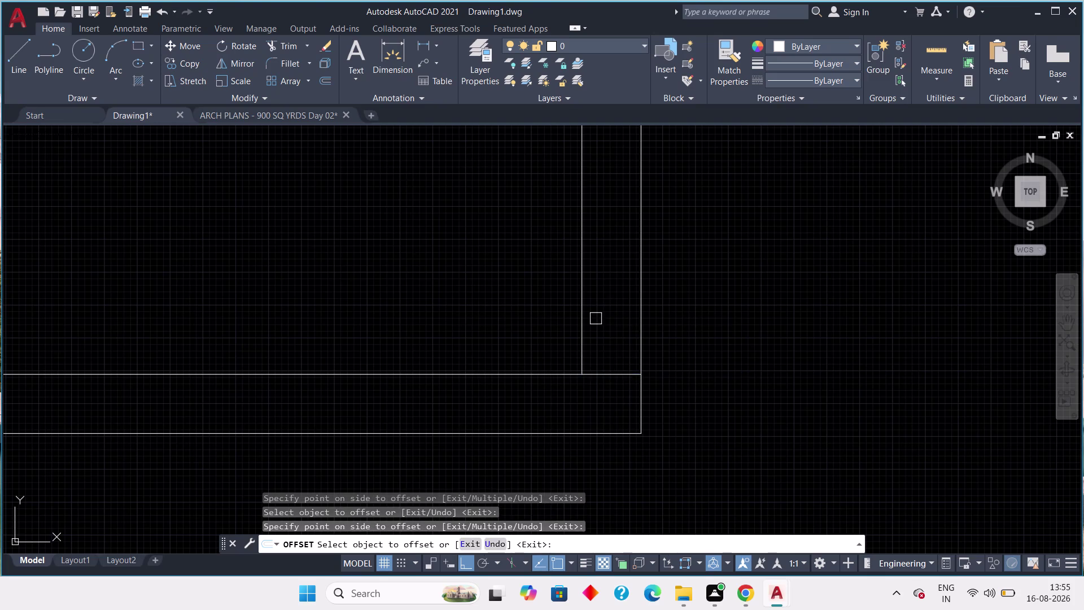
Pick one more wall line, then cancel the offset near the small rooms.
scroll(down, 3)
middle_drag(661, 311, 393, 324)
scroll(down, 3)
scroll(down, 3)
scroll(up, 3)
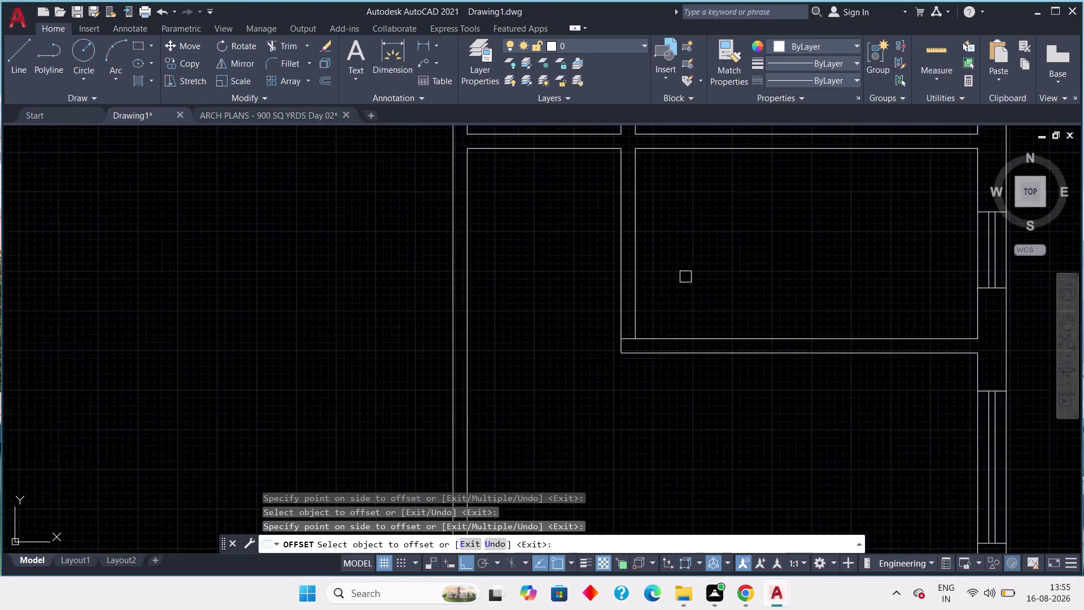
scroll(up, 3)
middle_drag(700, 327, 801, 289)
drag(633, 392, 633, 387)
click(633, 316)
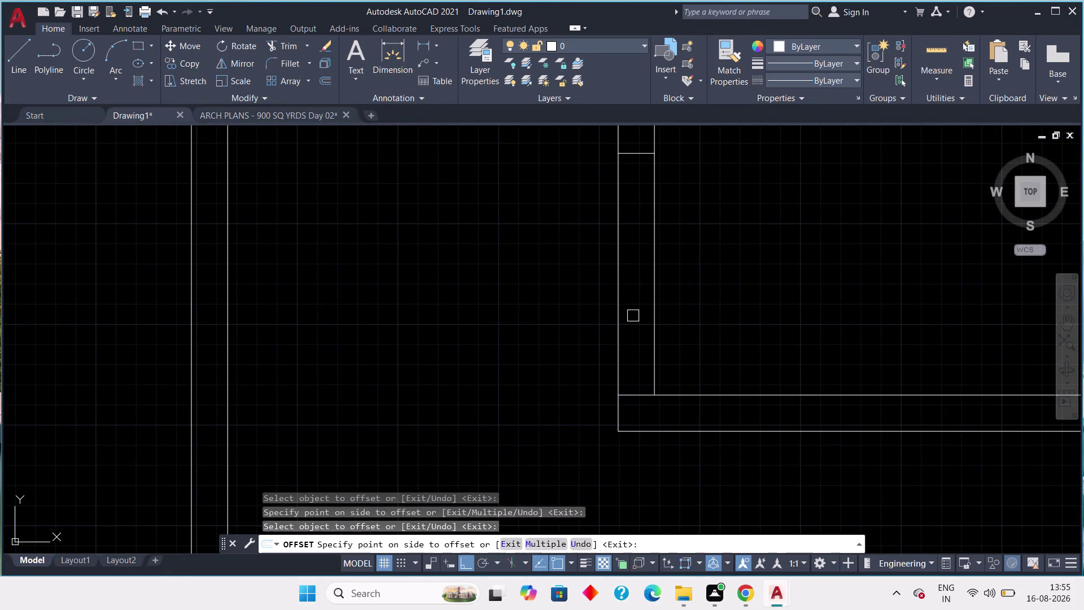
scroll(down, 3)
middle_drag(577, 327, 670, 333)
middle_drag(427, 366, 482, 368)
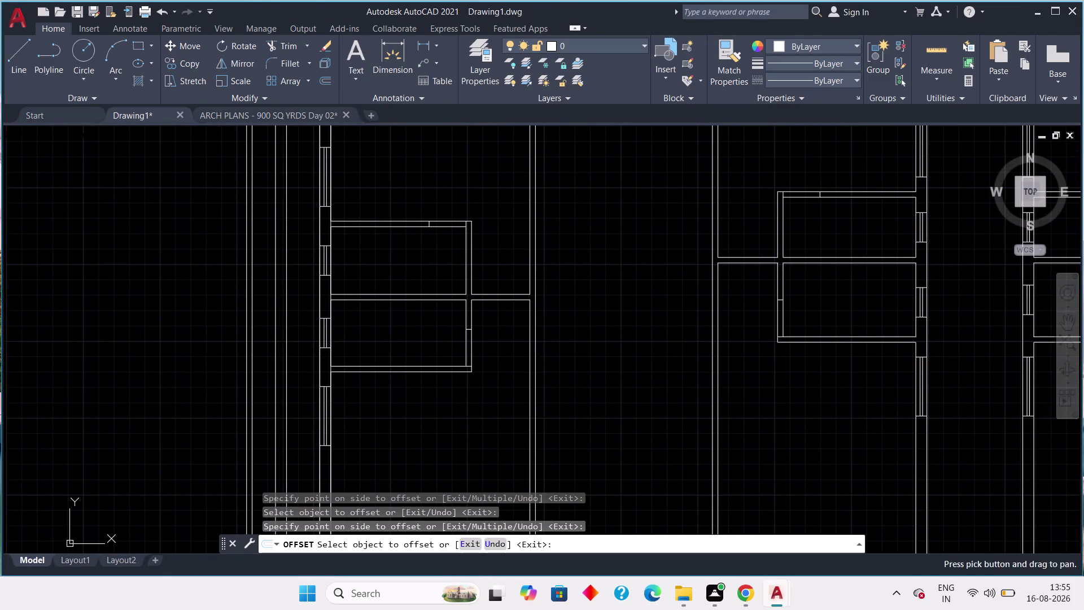
key(Escape)
scroll(up, 3)
middle_drag(447, 248, 453, 275)
scroll(down, 3)
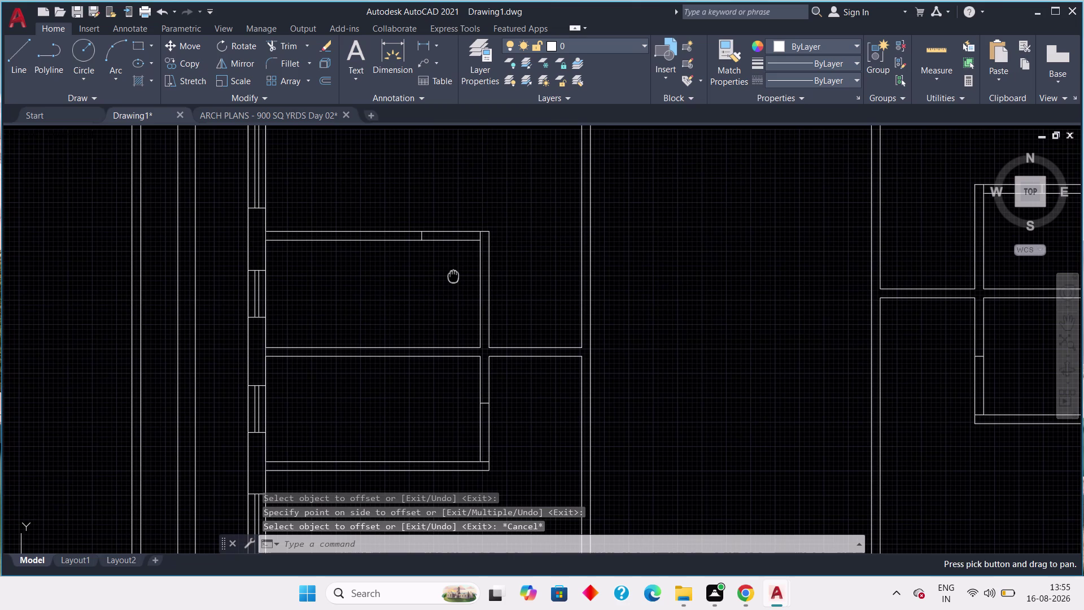
Start TRIM and fence-trim the overlapping wall lines in two spots.
key(t)
key(r)
key(space)
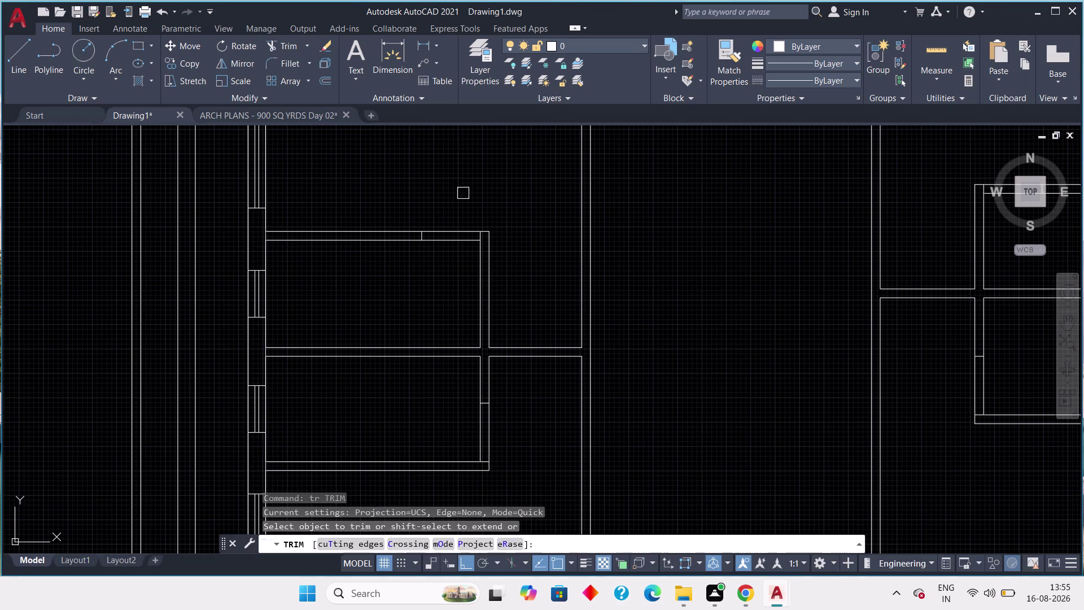
drag(450, 181, 456, 192)
click(454, 264)
middle_drag(457, 301, 447, 219)
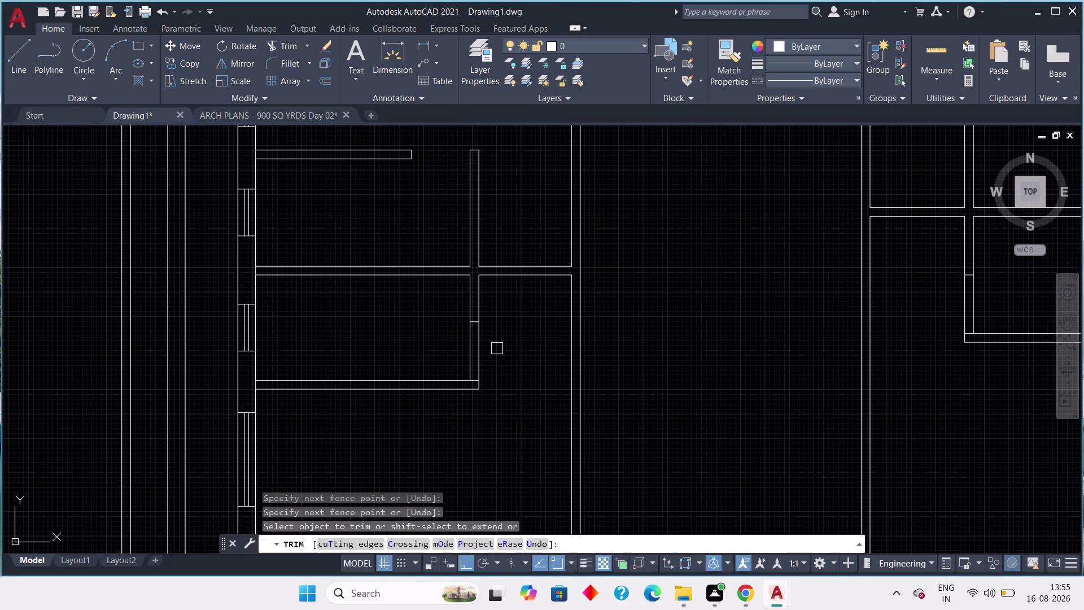
drag(506, 339, 491, 343)
click(438, 349)
Trim excess wall segments and stray partition lines in the next small room, then end trimming.
scroll(down, 3)
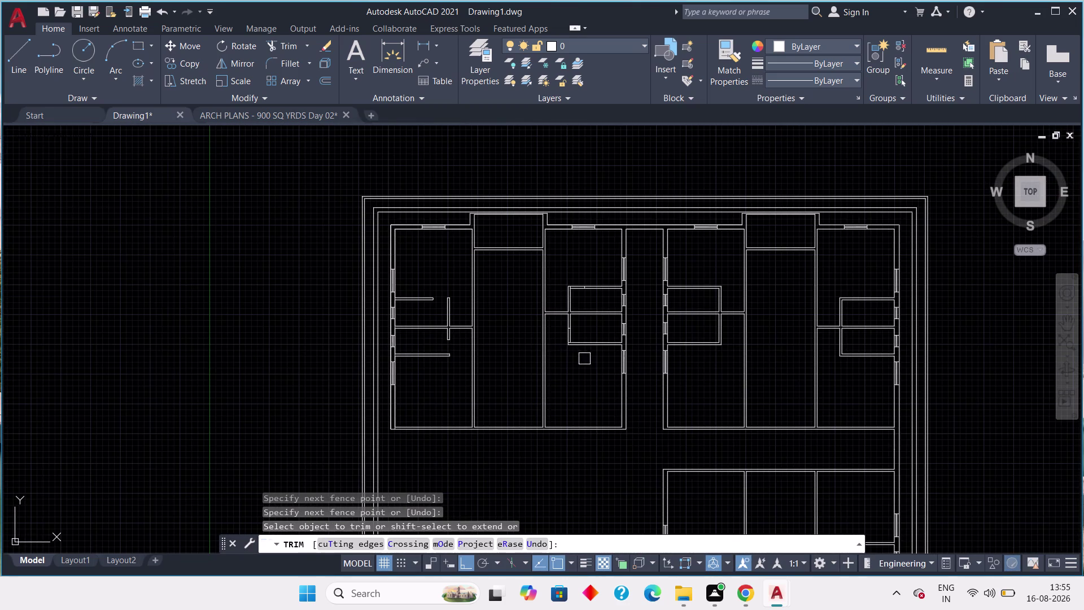
scroll(up, 3)
scroll(up, 3)
middle_drag(567, 346, 589, 384)
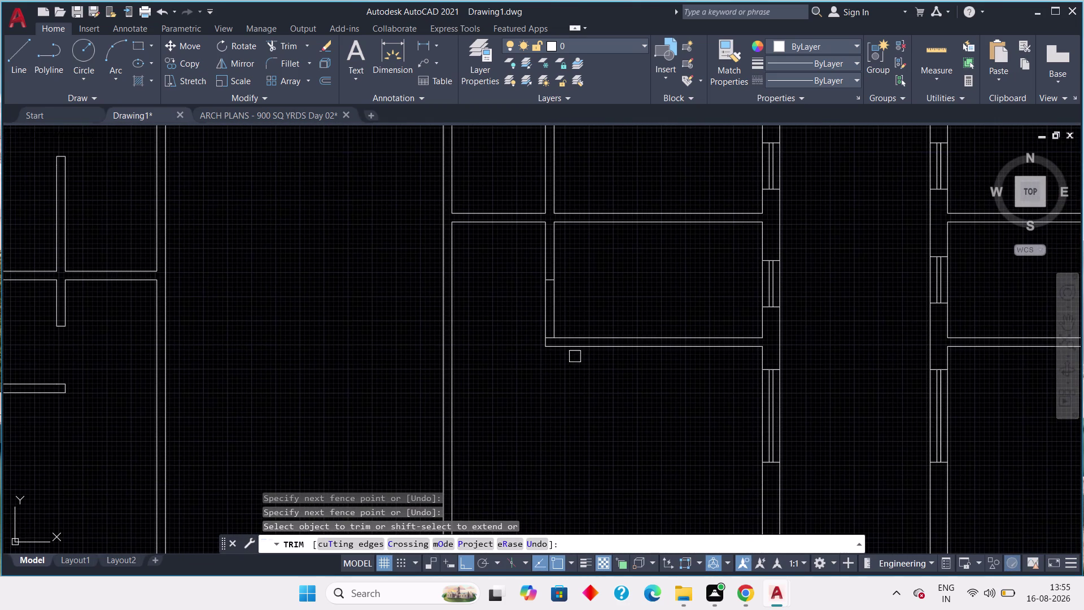
click(574, 310)
click(516, 317)
scroll(down, 3)
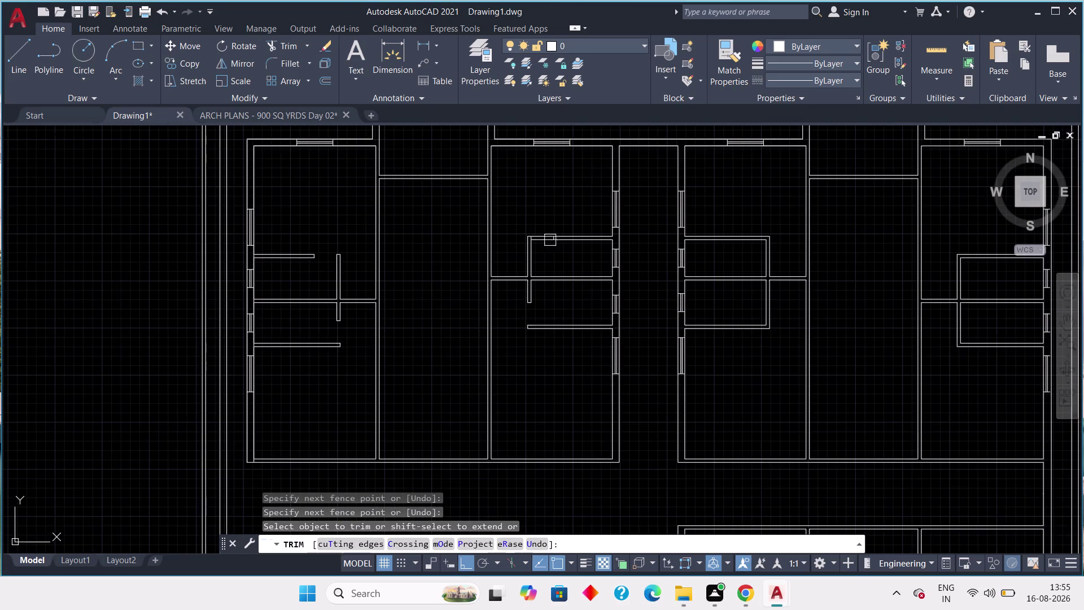
scroll(up, 3)
click(542, 229)
click(555, 283)
scroll(down, 3)
middle_drag(566, 296, 485, 266)
middle_drag(482, 303, 453, 268)
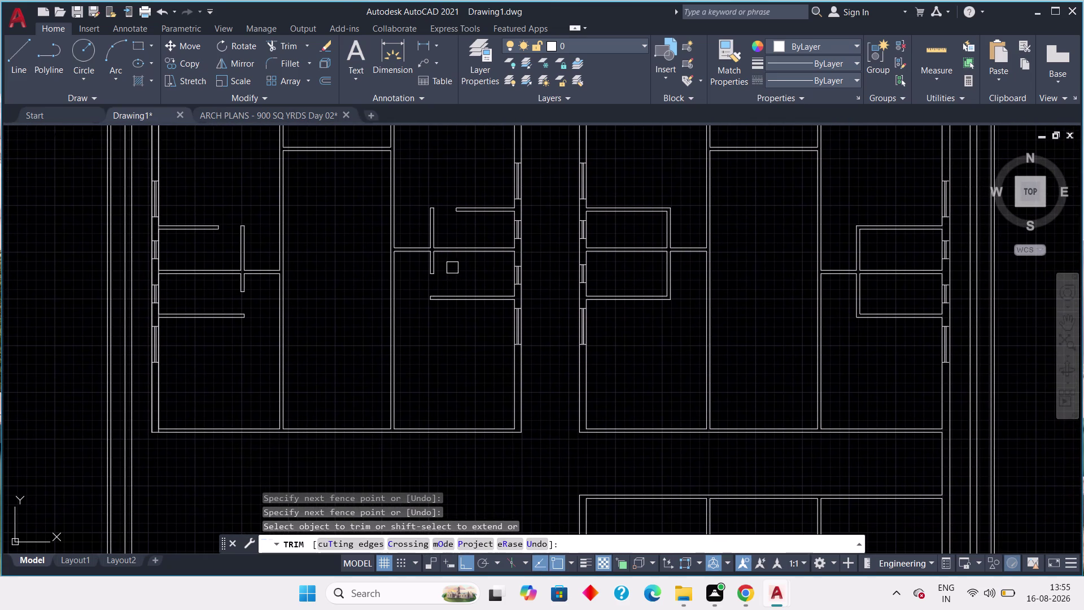
key(Escape)
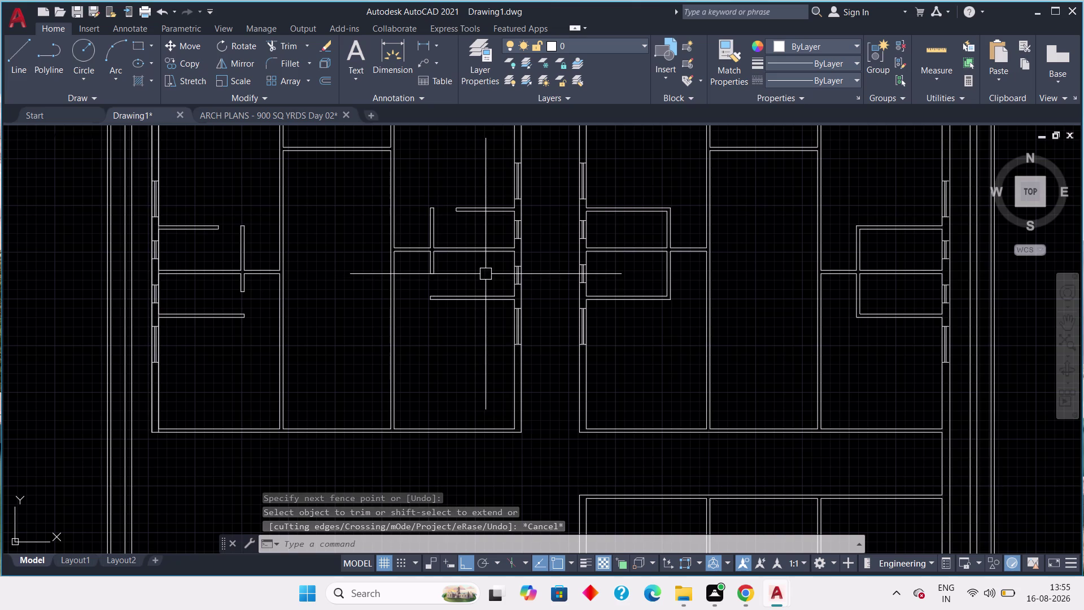
Draw a short connecting line along the wall from the first wall corner.
scroll(up, 3)
middle_drag(643, 310, 602, 330)
scroll(down, 3)
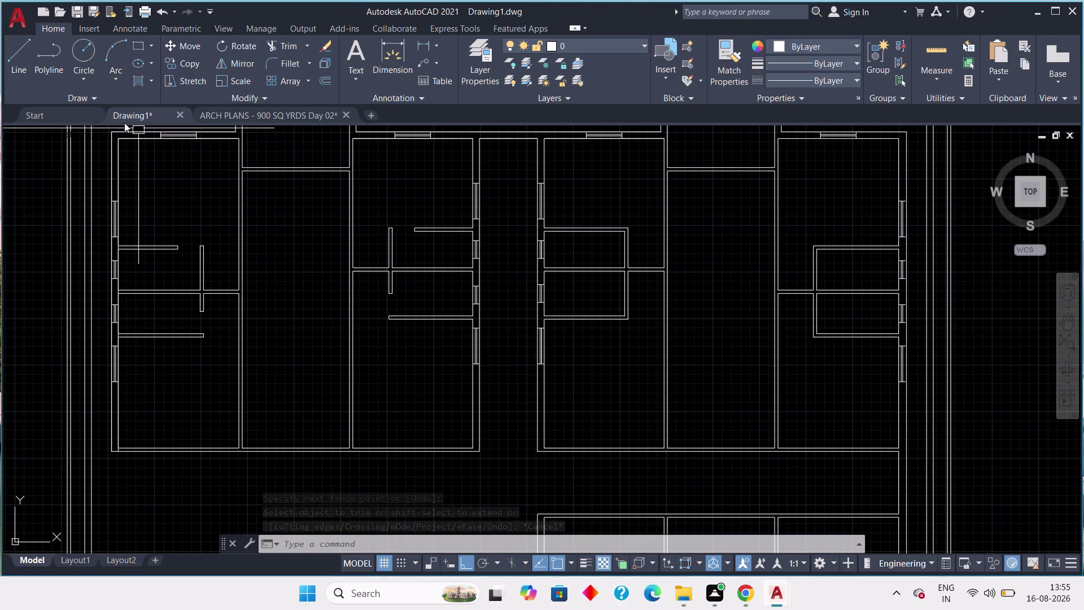
click(25, 63)
scroll(up, 3)
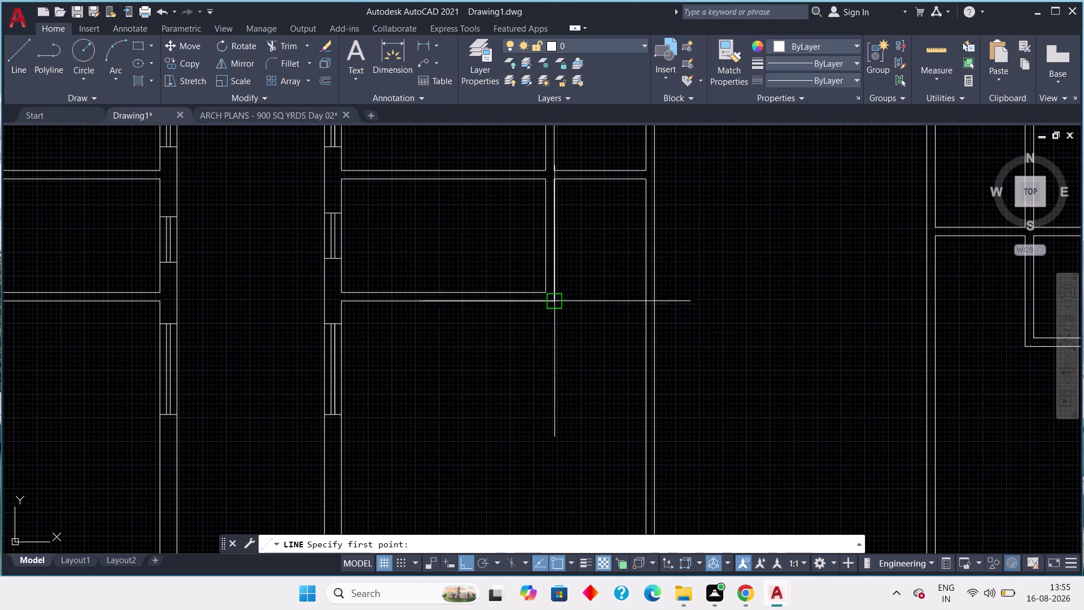
scroll(up, 3)
click(549, 309)
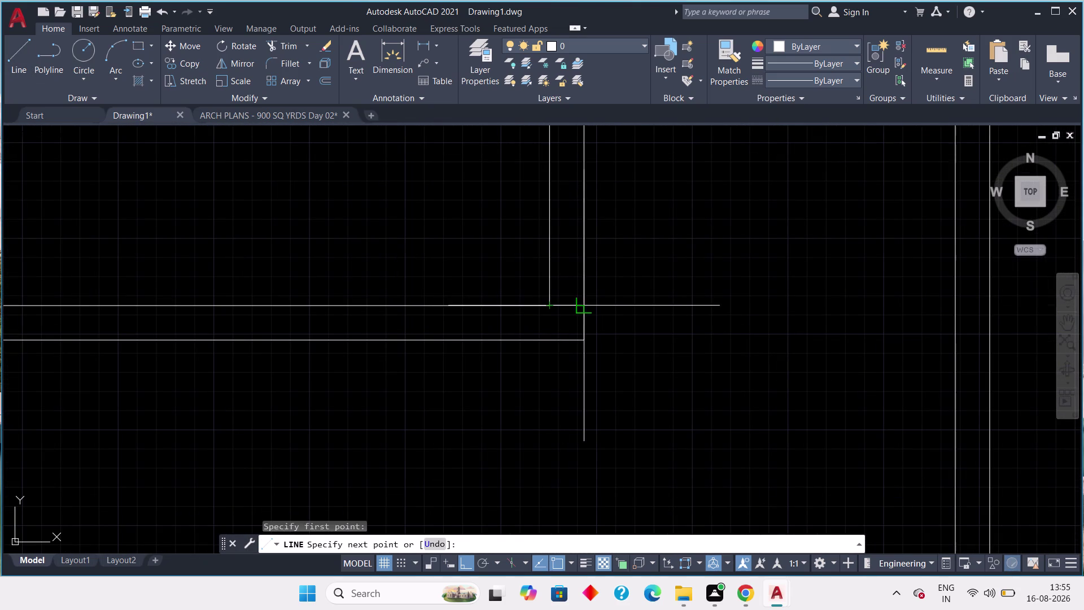
click(589, 303)
key(Escape)
Move to the next wall corner and draw a vertical line closing the wall.
middle_drag(584, 220, 601, 350)
scroll(down, 3)
middle_drag(605, 307, 642, 425)
scroll(down, 3)
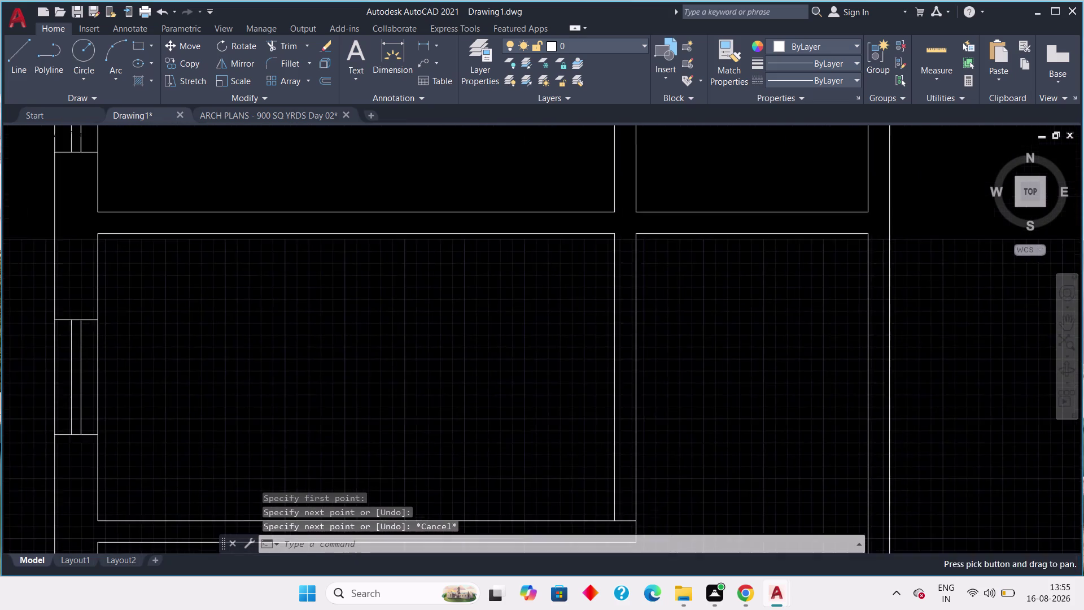
scroll(down, 3)
middle_drag(614, 348, 617, 460)
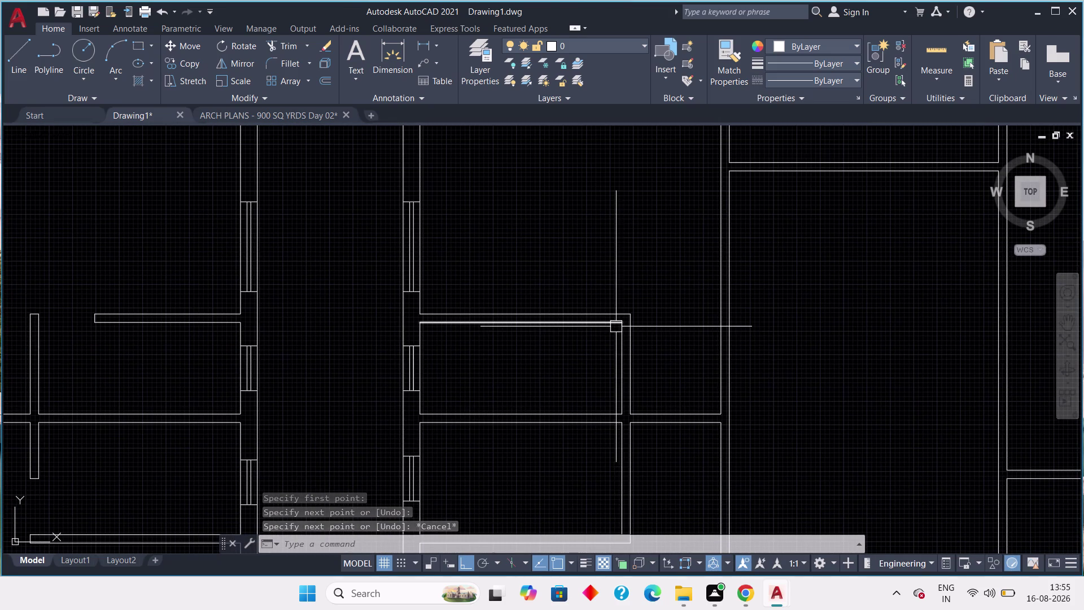
key(space)
scroll(up, 3)
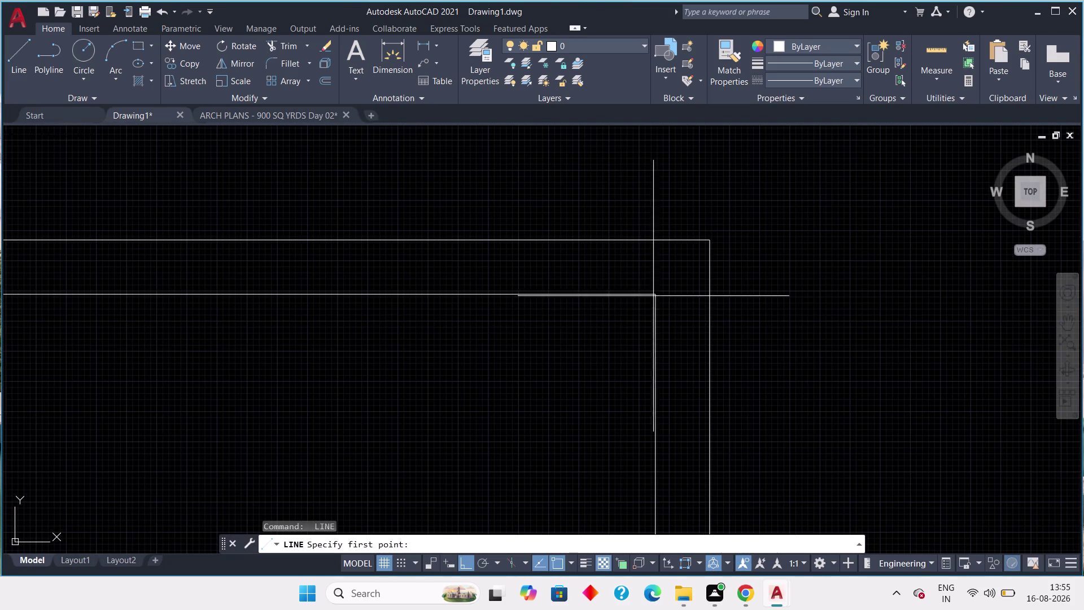
click(655, 295)
click(653, 243)
key(Escape)
Move over to the small rooms and draw a connecting line at a room corner.
scroll(down, 3)
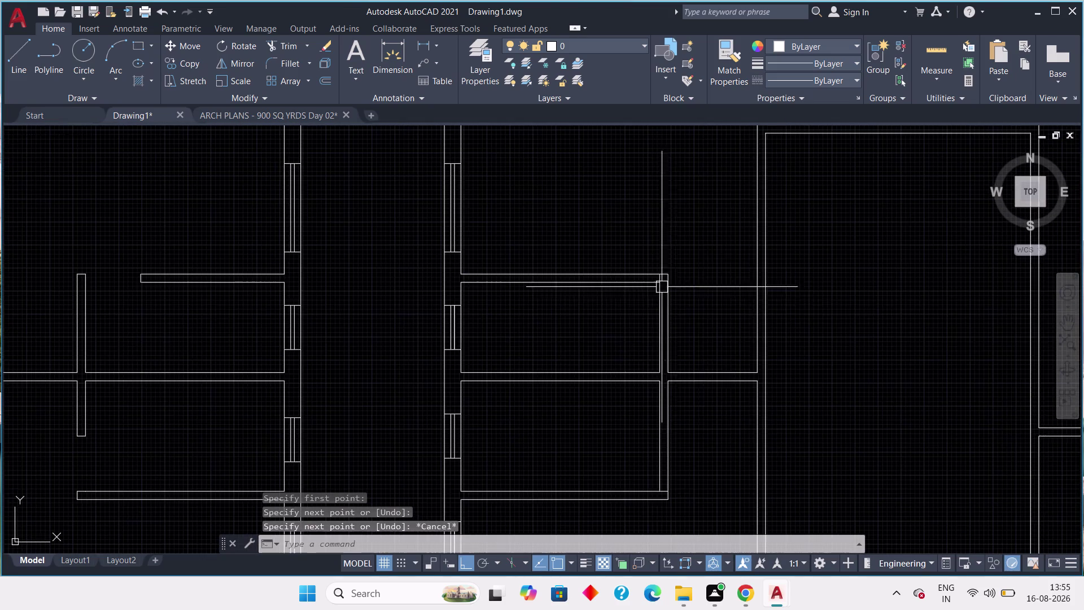
middle_drag(750, 305, 480, 253)
middle_drag(903, 289, 397, 286)
scroll(down, 3)
middle_drag(449, 304, 579, 296)
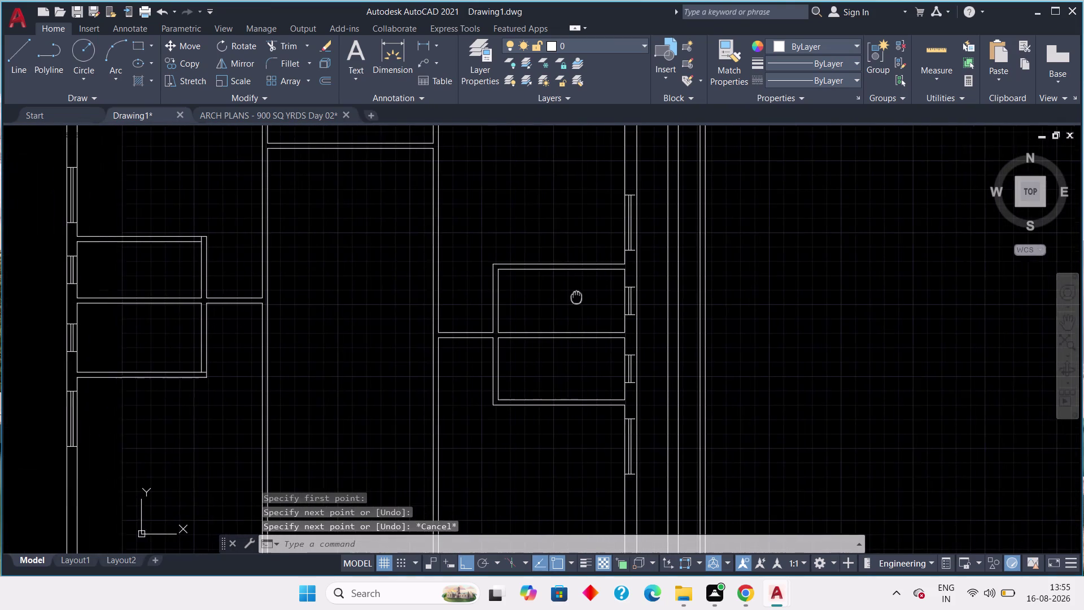
middle_drag(579, 296, 578, 296)
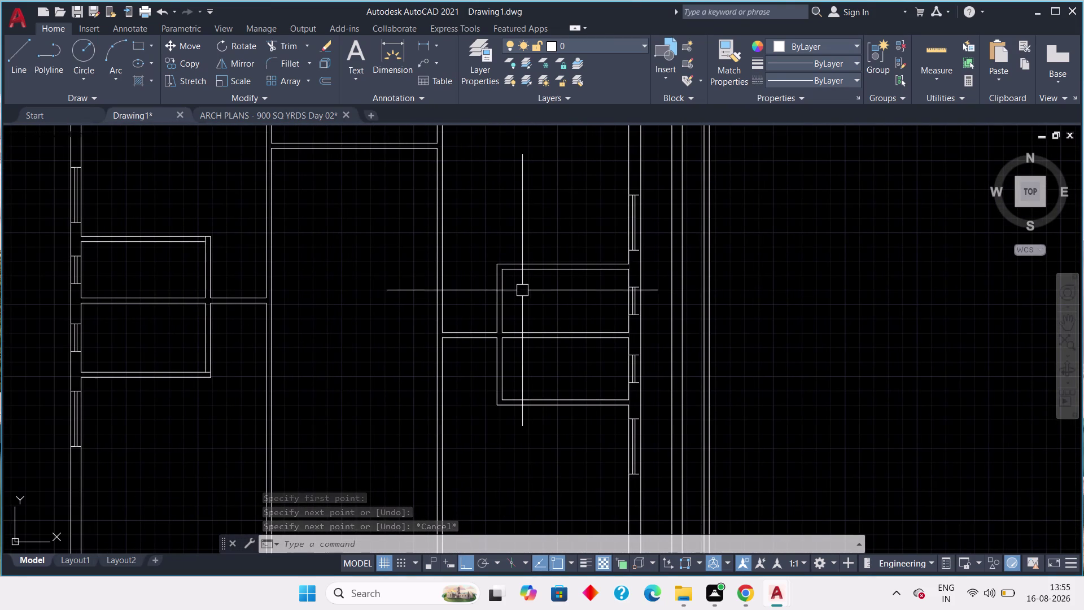
scroll(down, 3)
middle_drag(554, 317, 580, 322)
scroll(up, 3)
middle_drag(522, 321, 535, 326)
scroll(up, 3)
key(space)
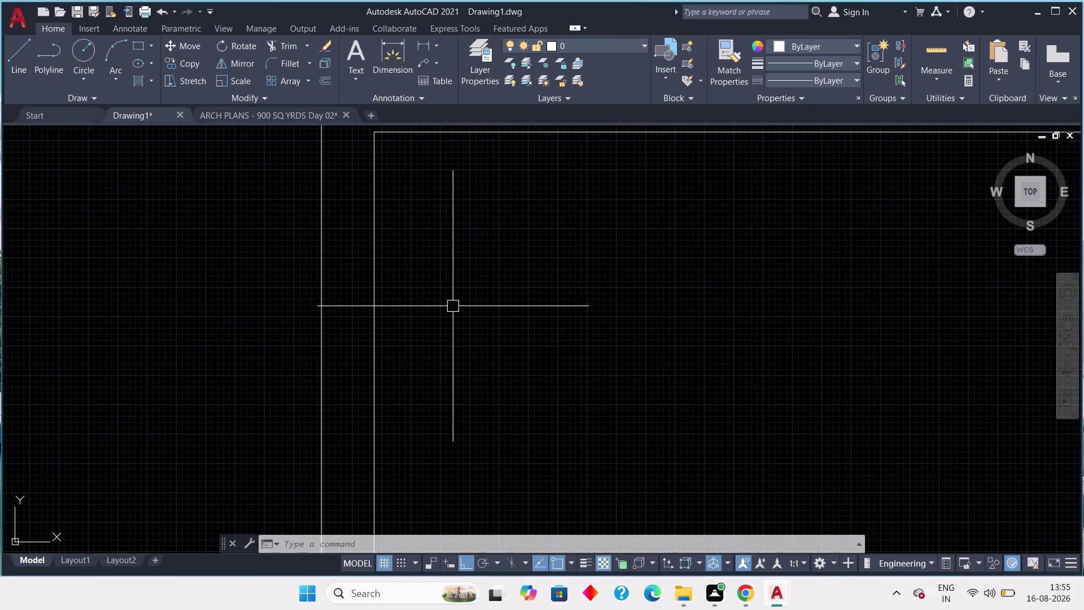
middle_drag(476, 293, 522, 442)
click(419, 278)
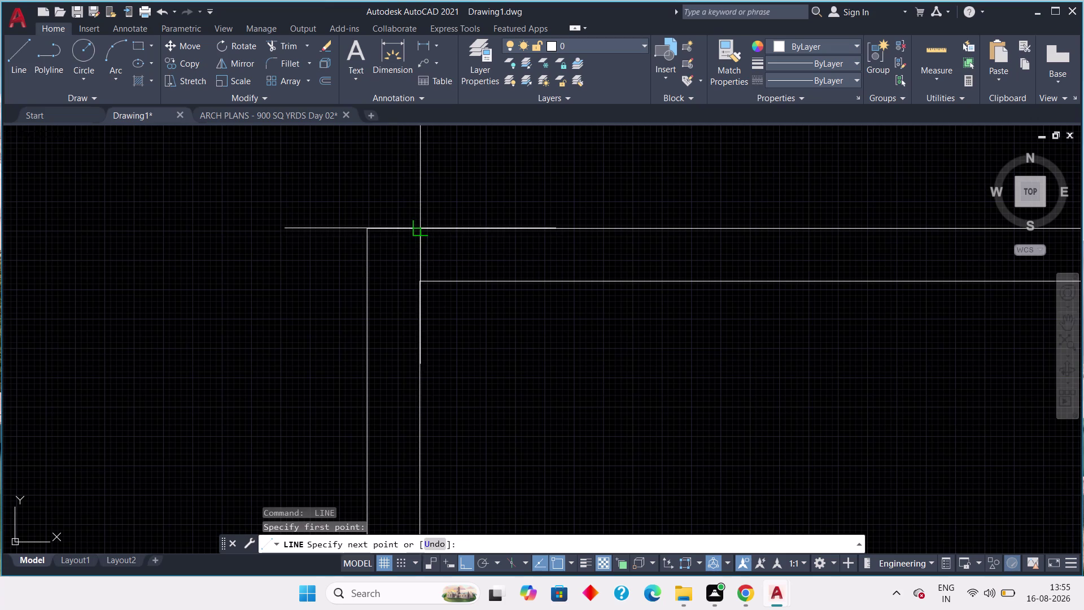
click(418, 233)
key(Escape)
Start another line at a nearby wall junction, then abandon it with Esc.
scroll(down, 3)
scroll(down, 3)
middle_drag(471, 369, 469, 220)
scroll(down, 3)
middle_drag(511, 332, 517, 326)
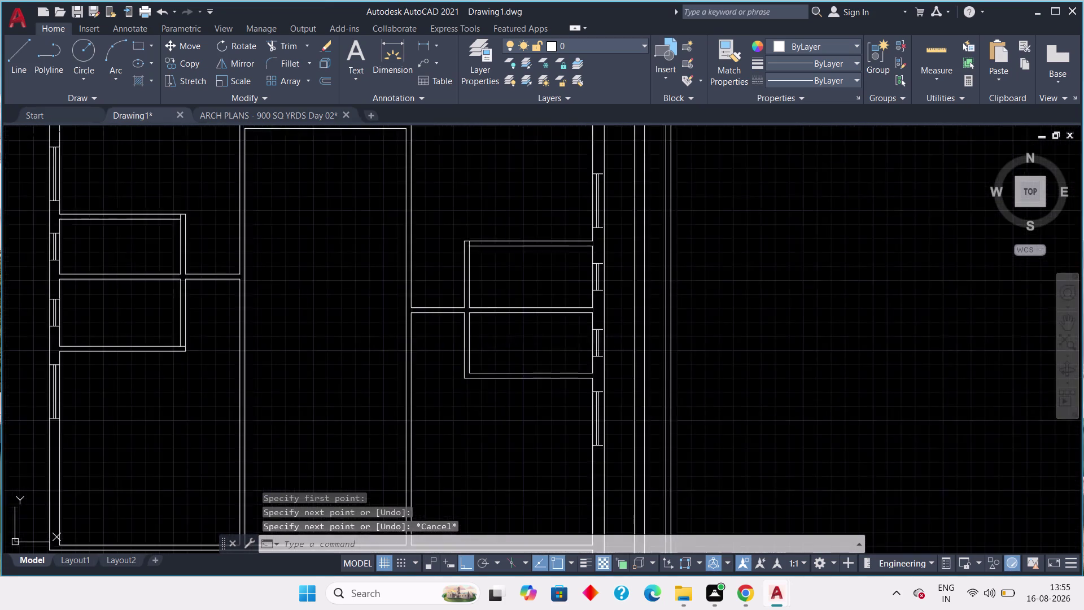
middle_drag(518, 326, 576, 303)
scroll(up, 3)
key(space)
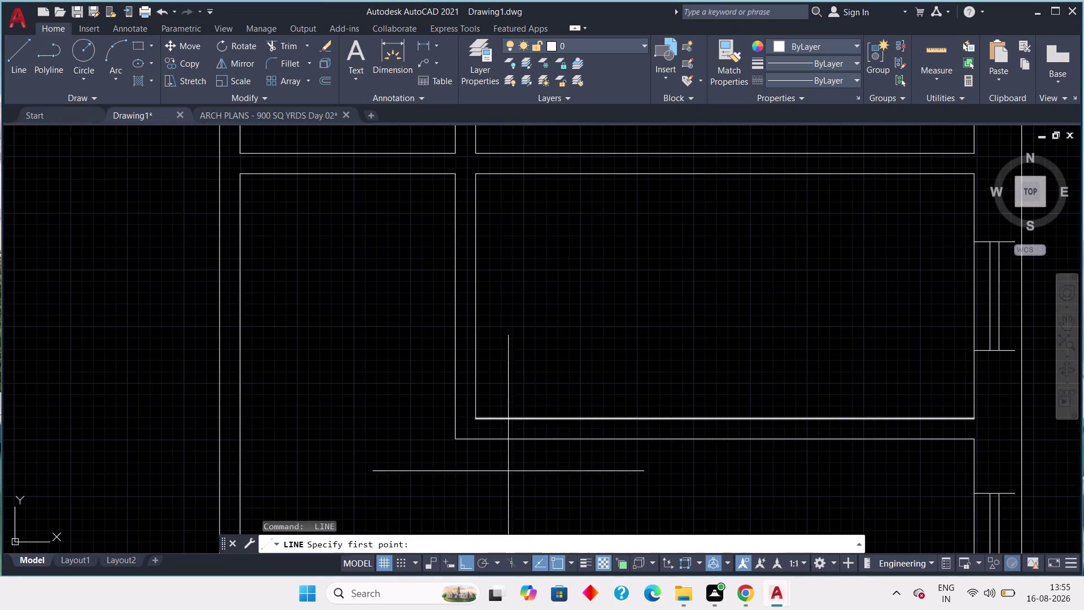
middle_drag(515, 439, 537, 380)
drag(500, 359, 493, 360)
click(477, 361)
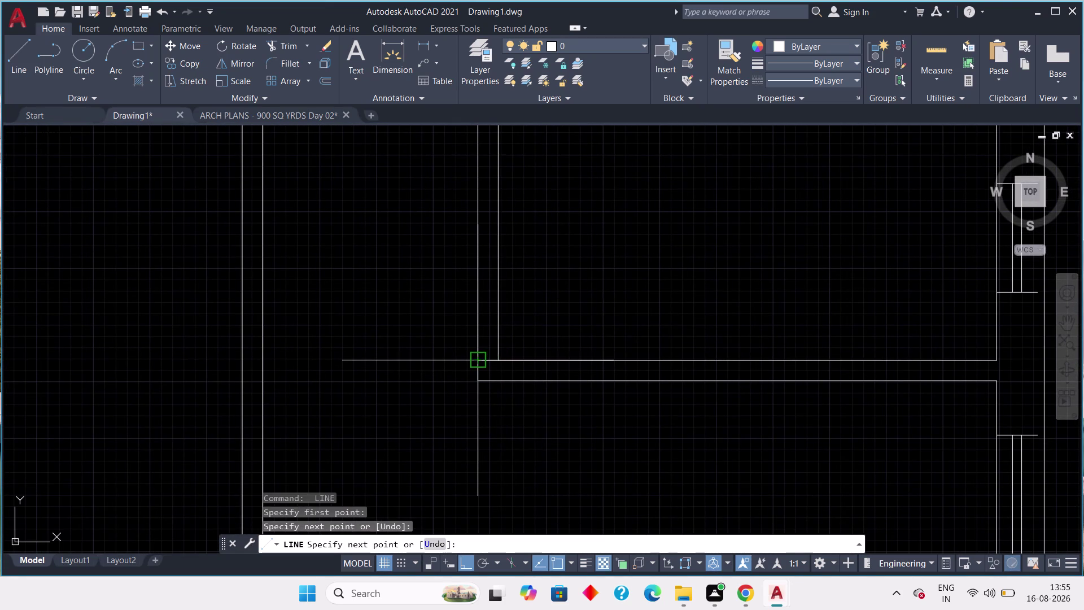
key(Escape)
Pan over the lower block of rooms to reach the small room corner.
scroll(down, 3)
middle_drag(507, 415, 507, 267)
scroll(down, 3)
middle_drag(524, 424, 527, 422)
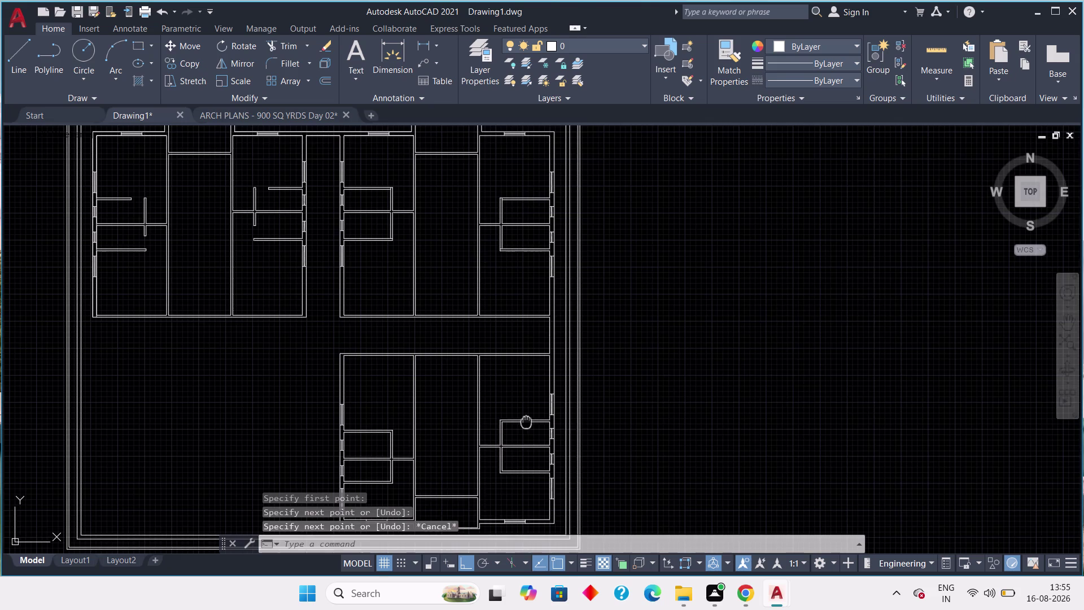
middle_drag(527, 422, 528, 400)
scroll(up, 3)
middle_drag(514, 235, 514, 413)
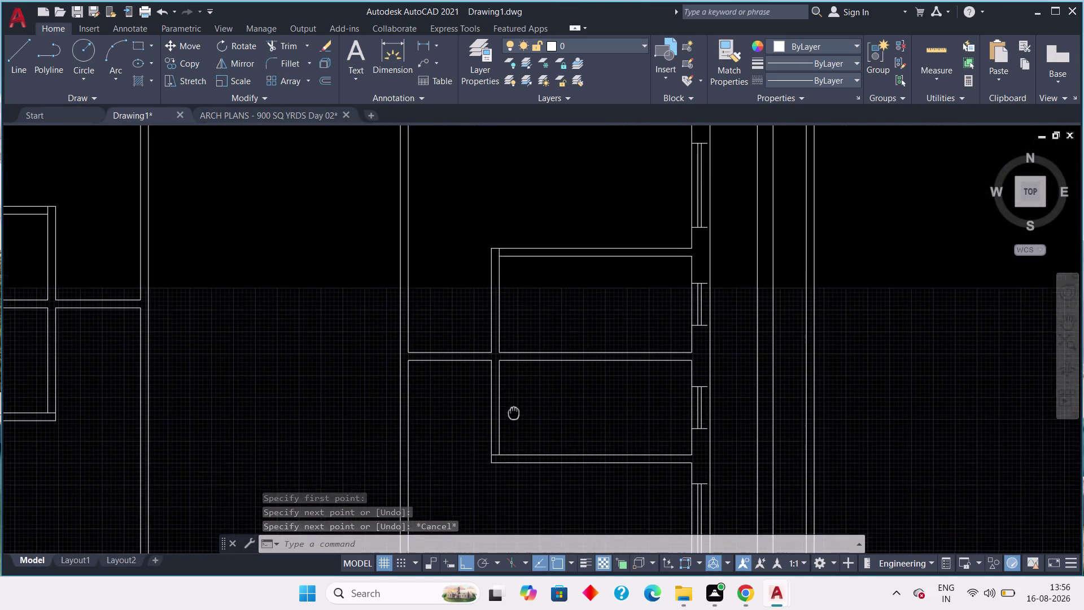
middle_drag(514, 413, 513, 417)
scroll(down, 3)
middle_drag(495, 487, 522, 264)
middle_drag(544, 422, 545, 410)
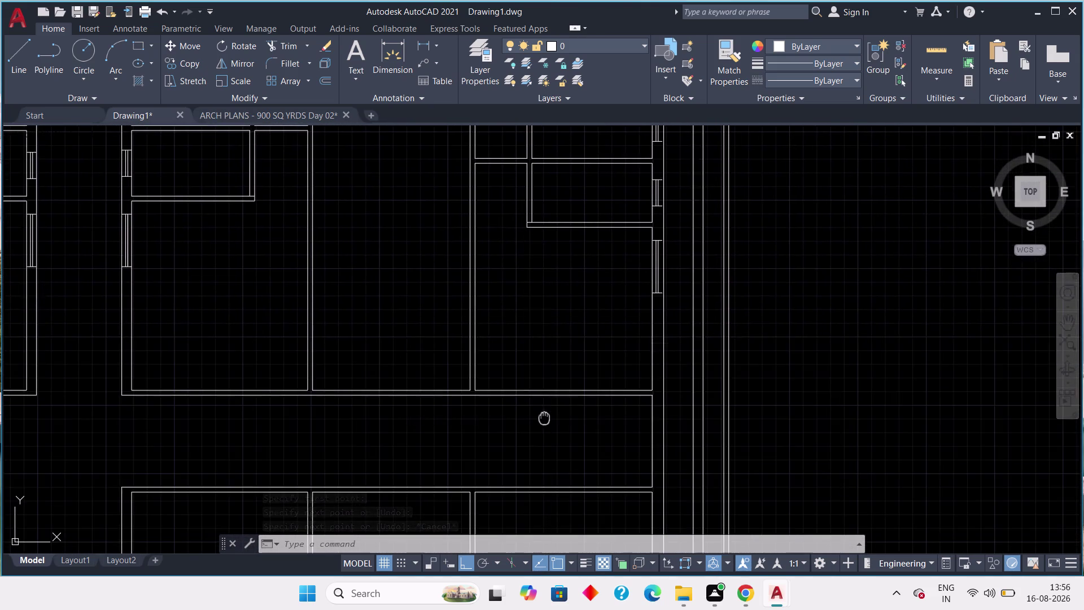
middle_drag(545, 410, 548, 233)
Draw a short vertical connecting line at the small room's wall corner.
scroll(down, 3)
scroll(up, 3)
middle_drag(549, 410, 547, 338)
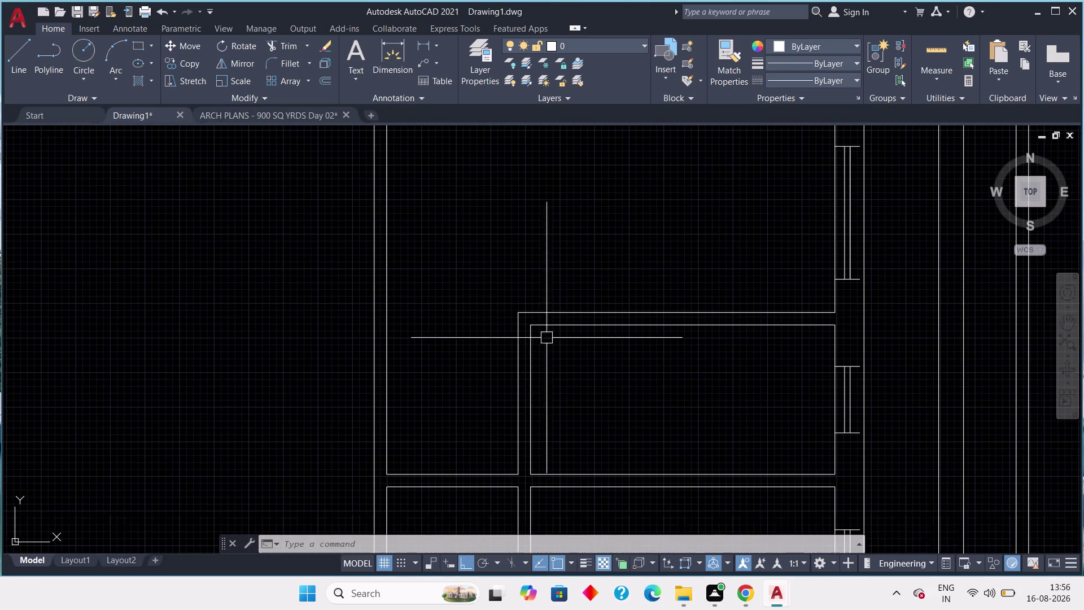
key(space)
scroll(up, 3)
click(522, 305)
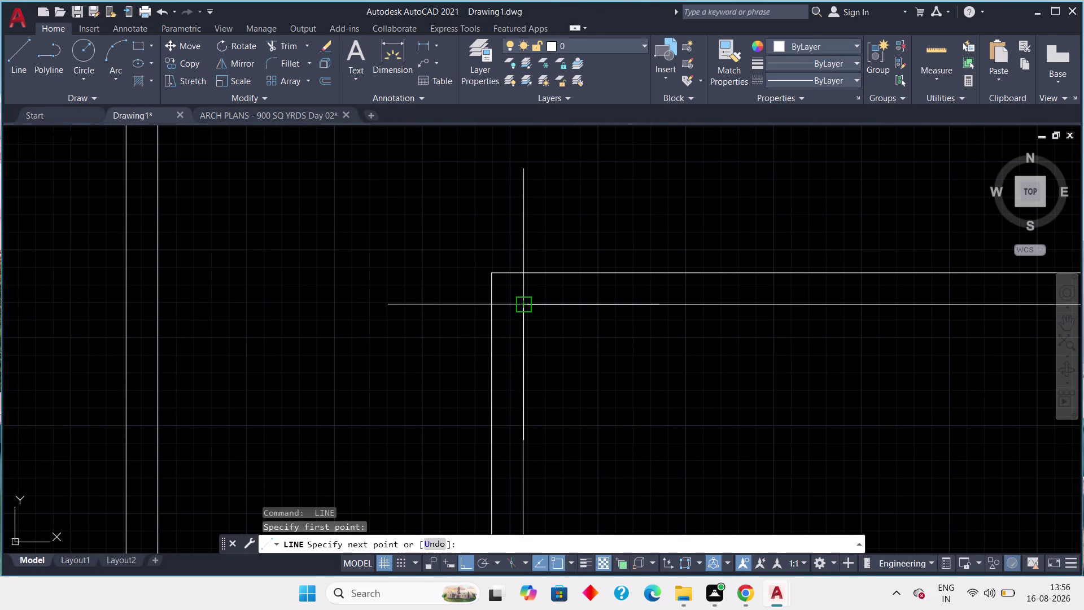
click(521, 277)
key(Escape)
Draw a short horizontal line along the wall at the outer wall corner.
scroll(down, 3)
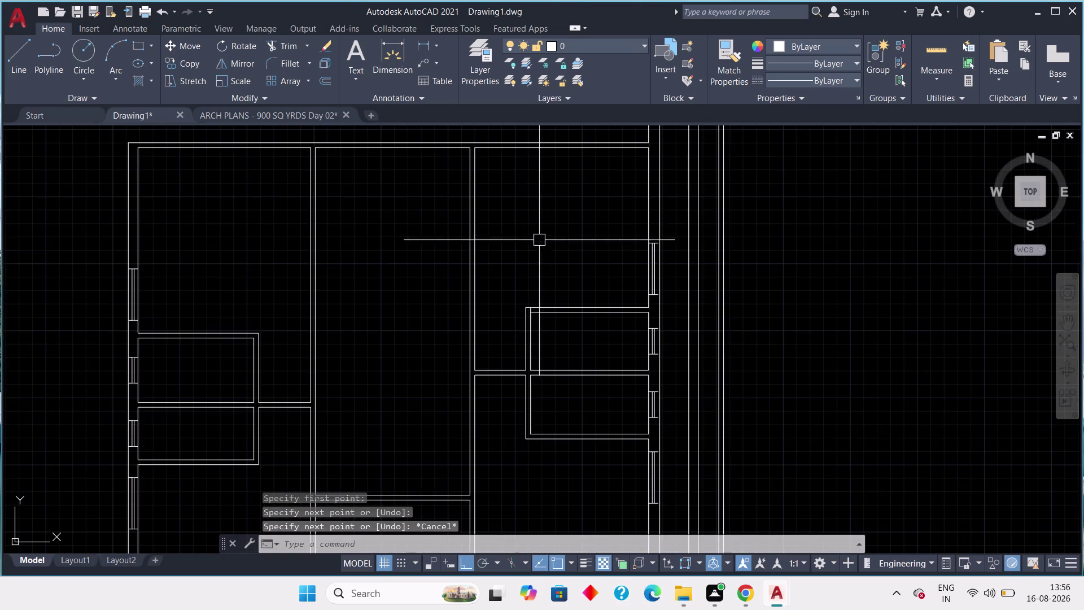
middle_drag(544, 247, 567, 443)
scroll(down, 3)
scroll(up, 3)
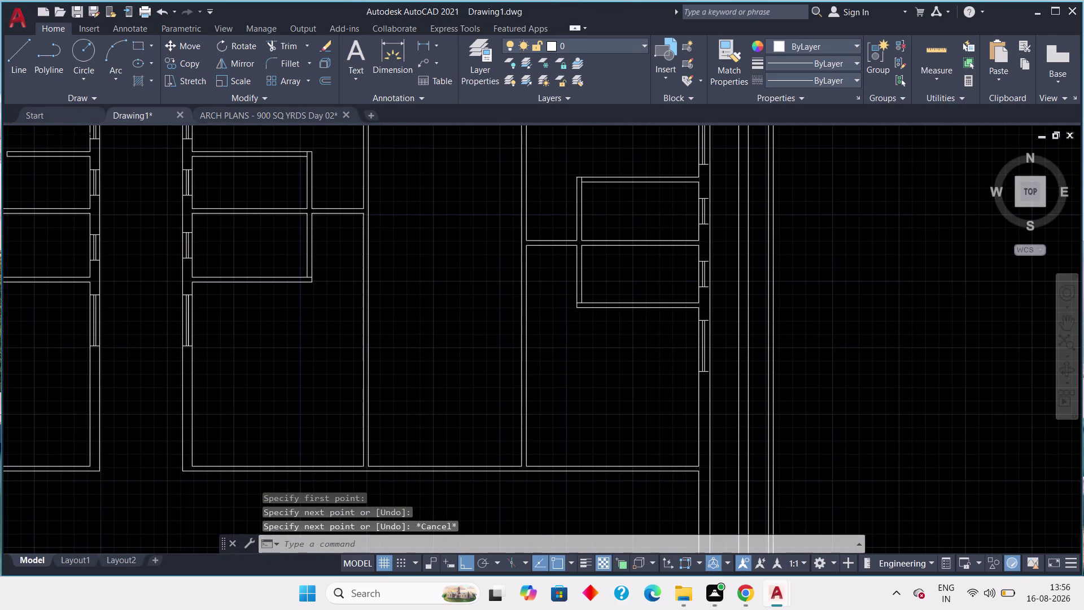
scroll(down, 3)
middle_drag(578, 397, 573, 286)
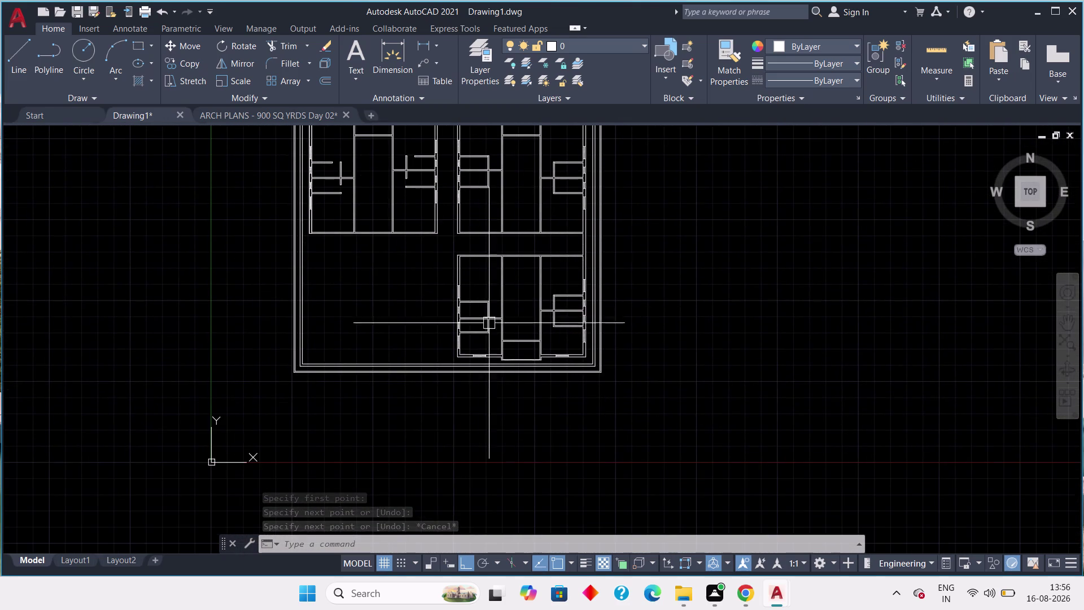
scroll(up, 3)
middle_drag(606, 308, 537, 378)
scroll(up, 3)
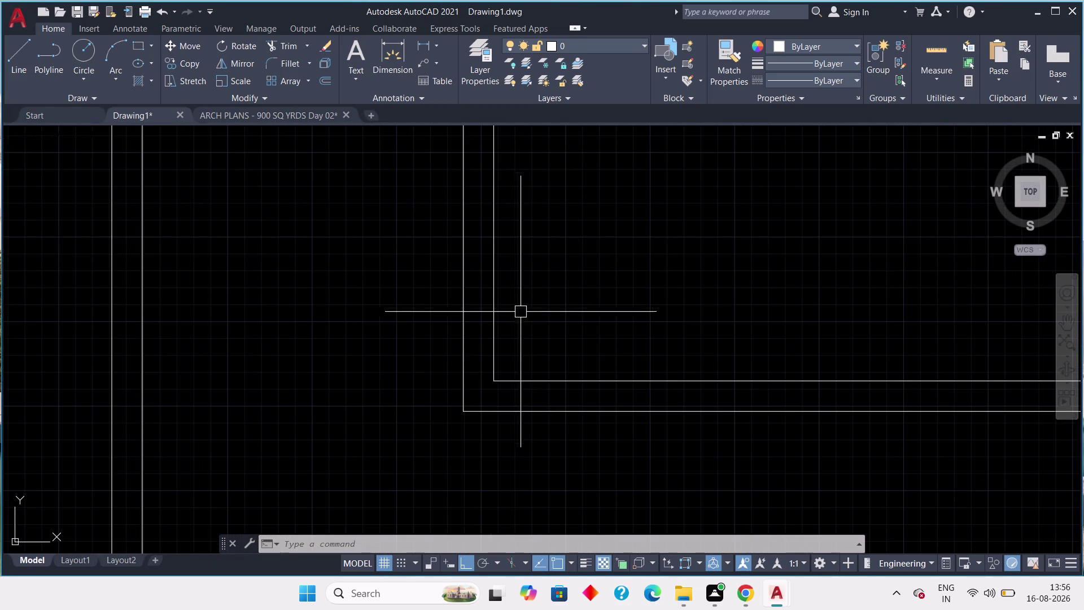
key(space)
click(486, 379)
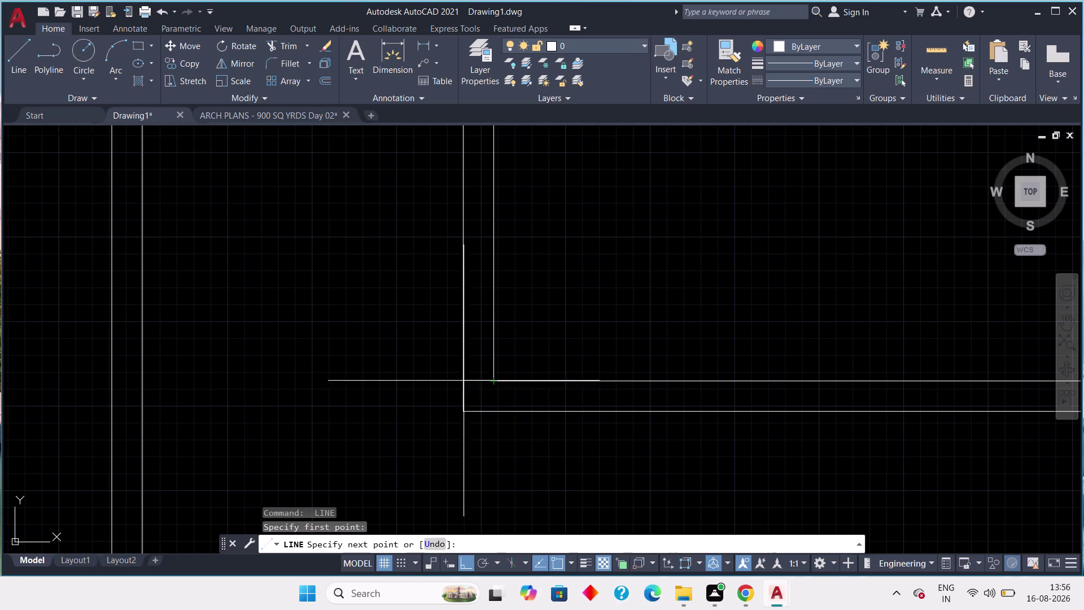
click(460, 376)
key(Escape)
Draw a short connecting line at the wall junction between two rooms.
scroll(down, 3)
middle_drag(434, 373, 671, 361)
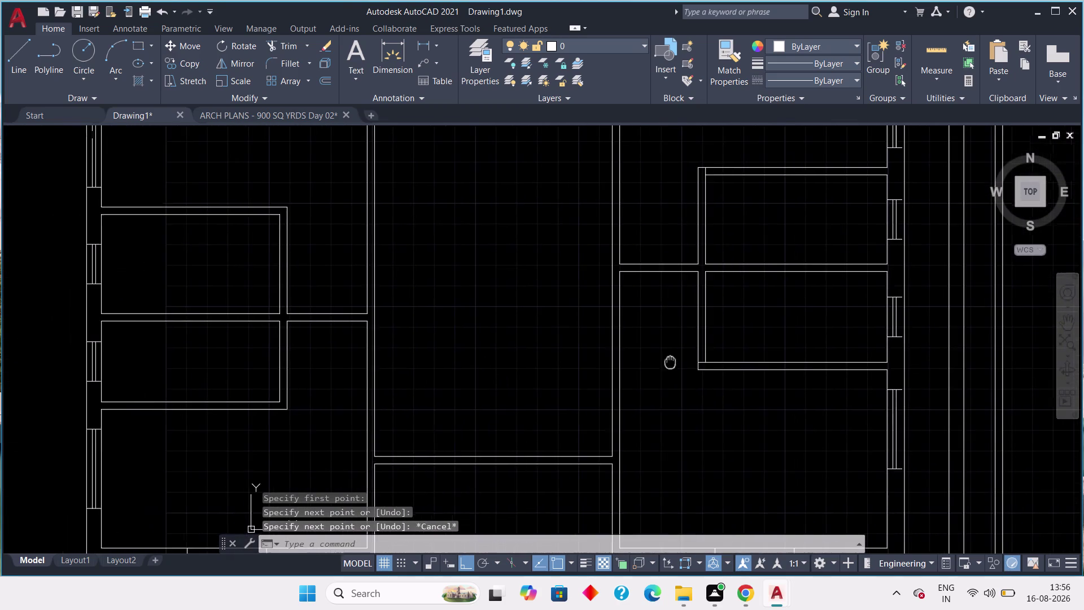
middle_drag(407, 369, 667, 352)
scroll(down, 3)
scroll(up, 3)
key(space)
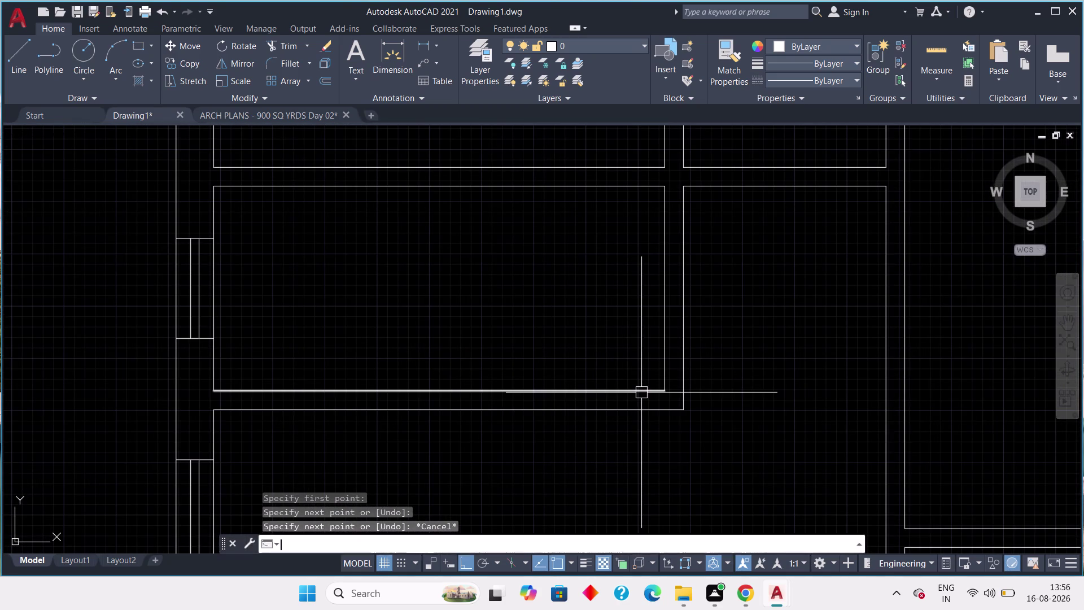
click(664, 392)
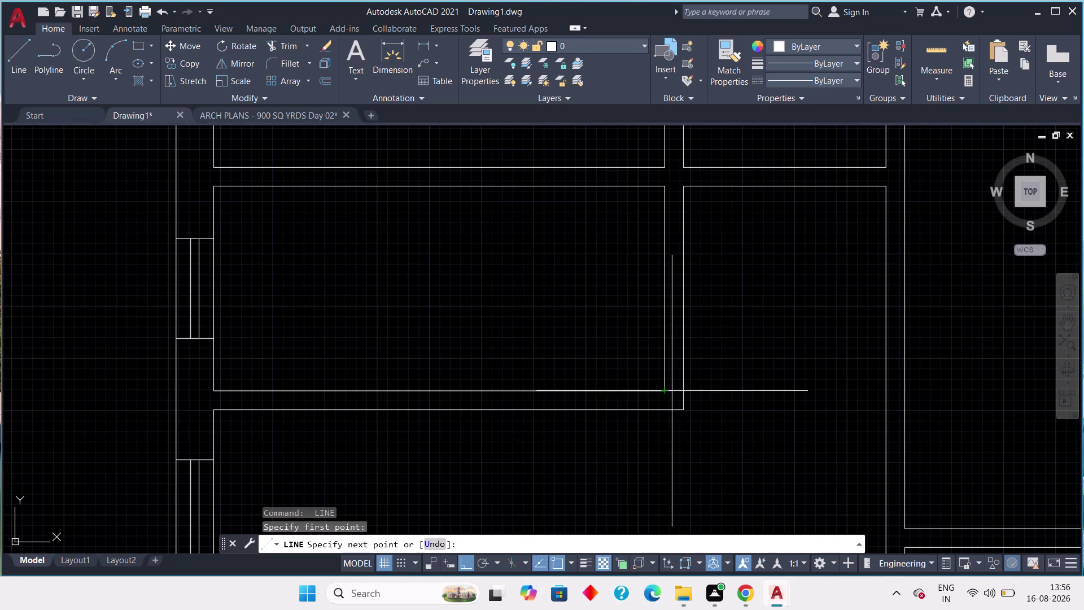
click(678, 391)
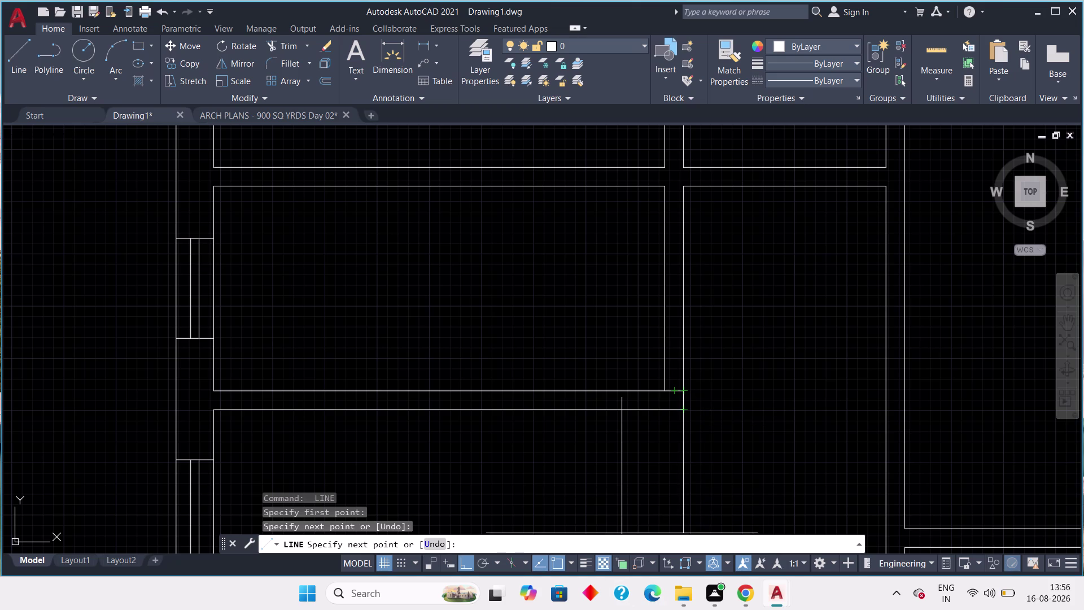
key(Escape)
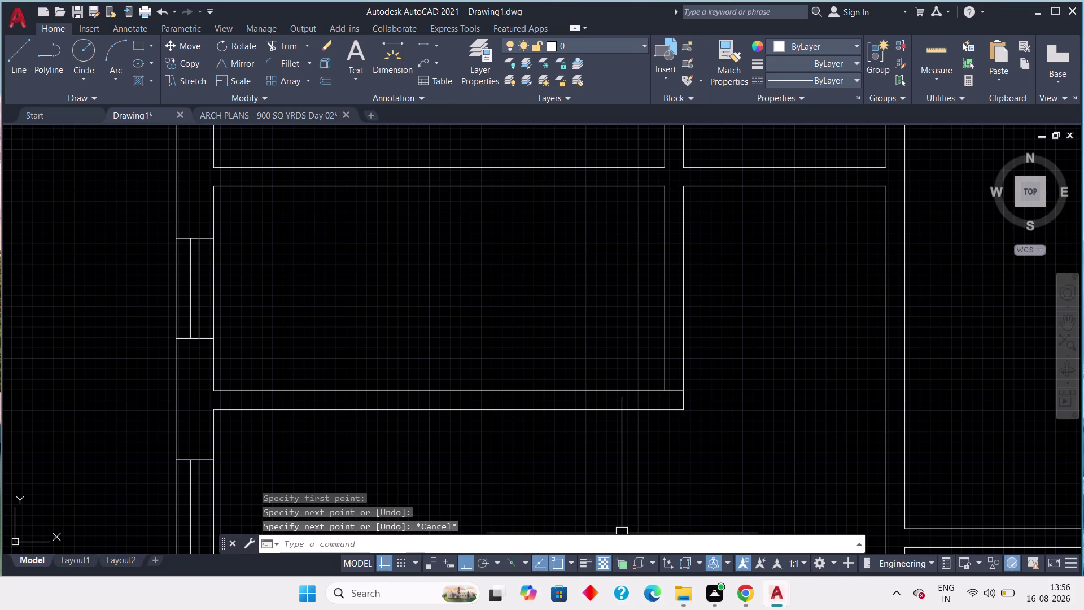
Draw a short line across another wall corner.
scroll(down, 3)
middle_drag(680, 259, 691, 372)
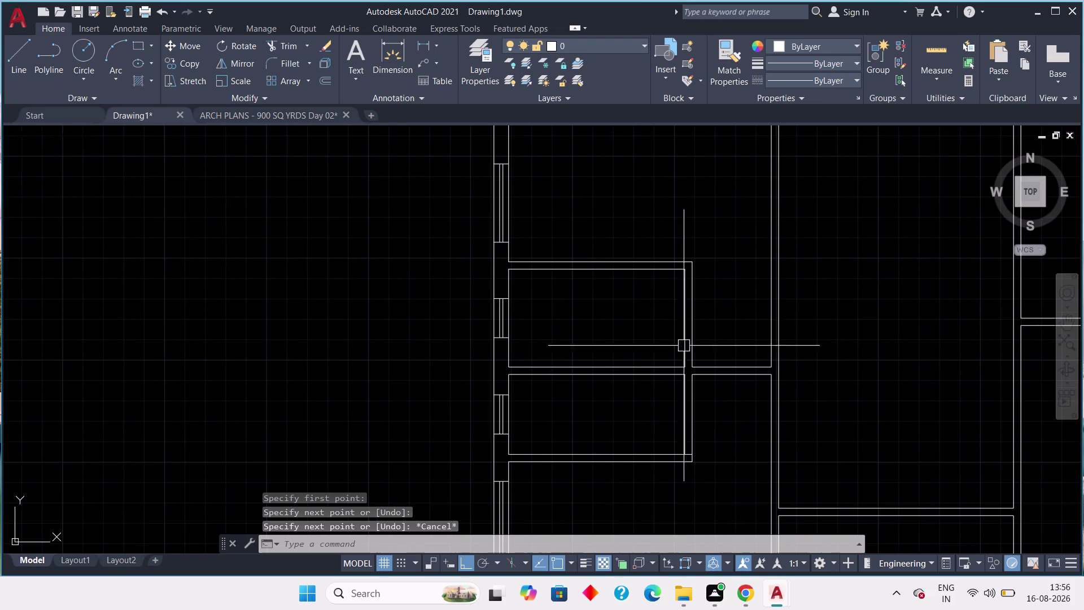
scroll(up, 3)
key(space)
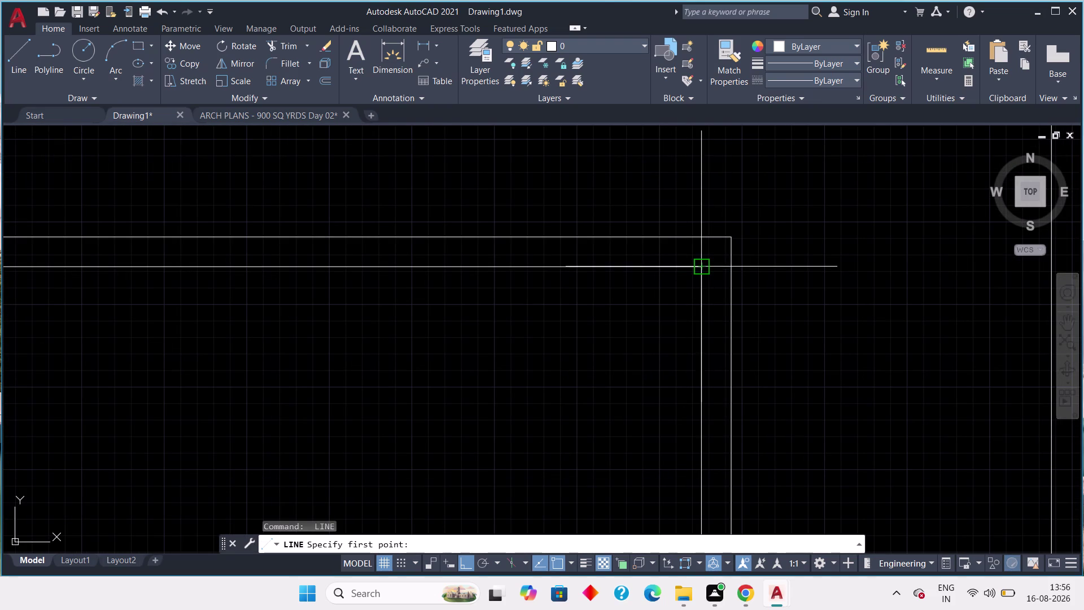
click(704, 269)
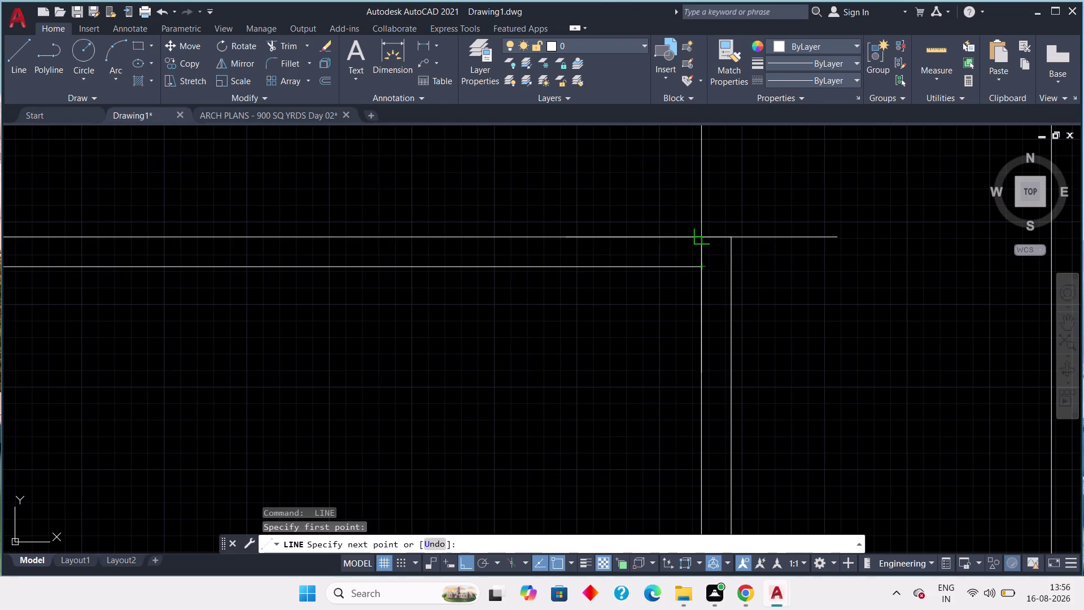
click(700, 241)
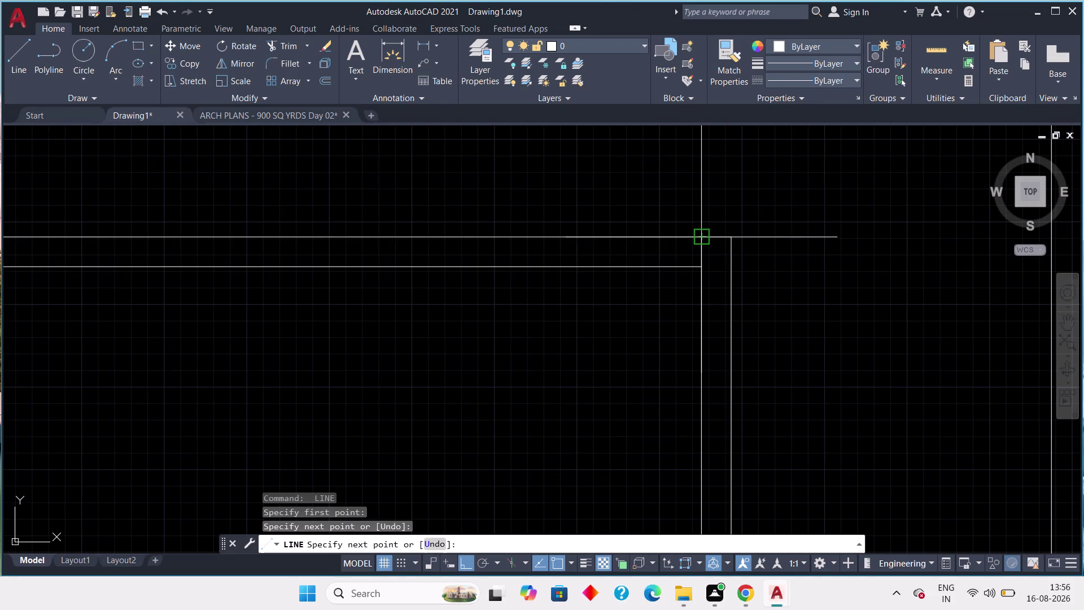
key(Escape)
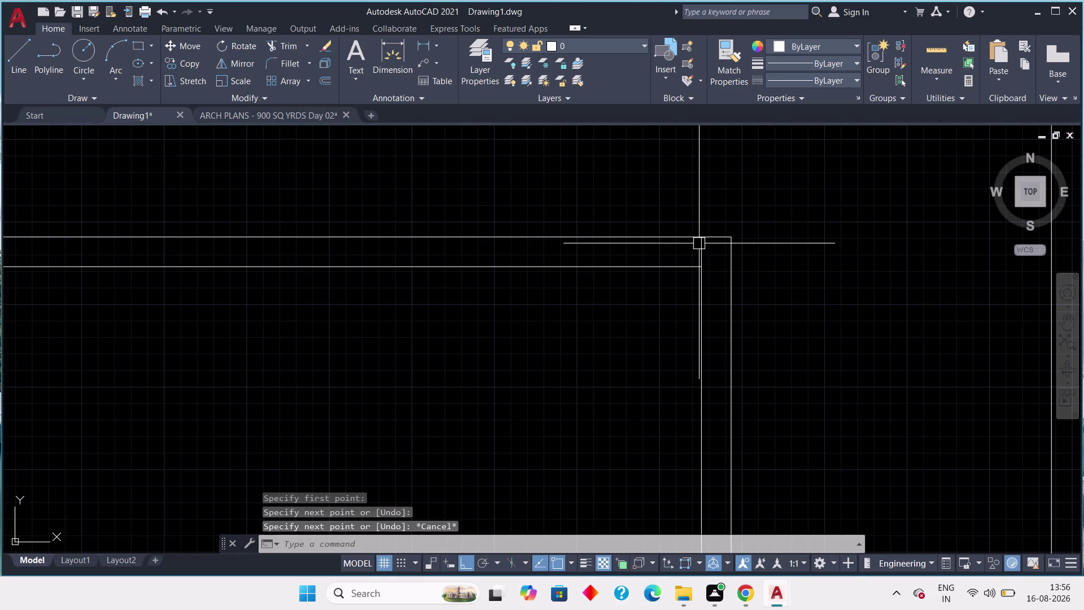
Pan across the lower part of the plan and around the right-hand rooms.
scroll(down, 3)
middle_drag(684, 342, 709, 250)
scroll(down, 3)
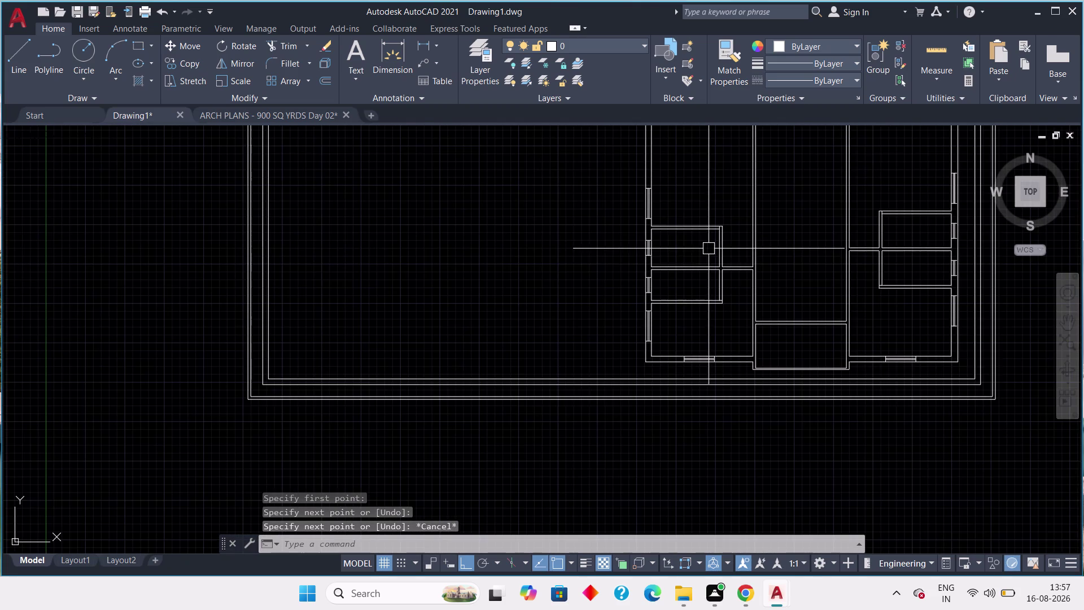
middle_drag(682, 237, 678, 292)
scroll(up, 3)
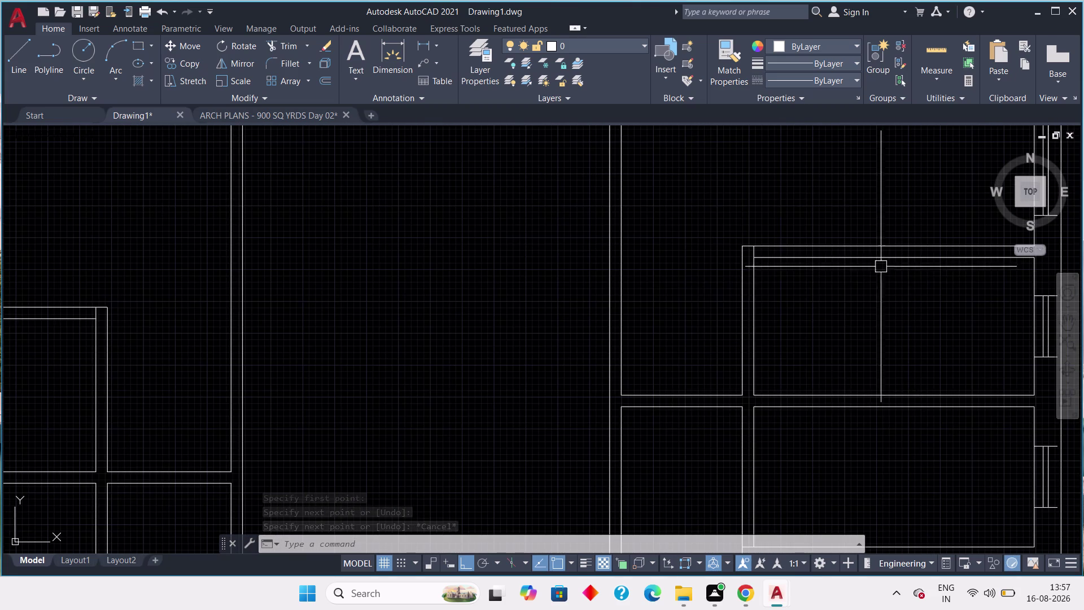
middle_drag(754, 296, 788, 325)
middle_drag(831, 348, 834, 353)
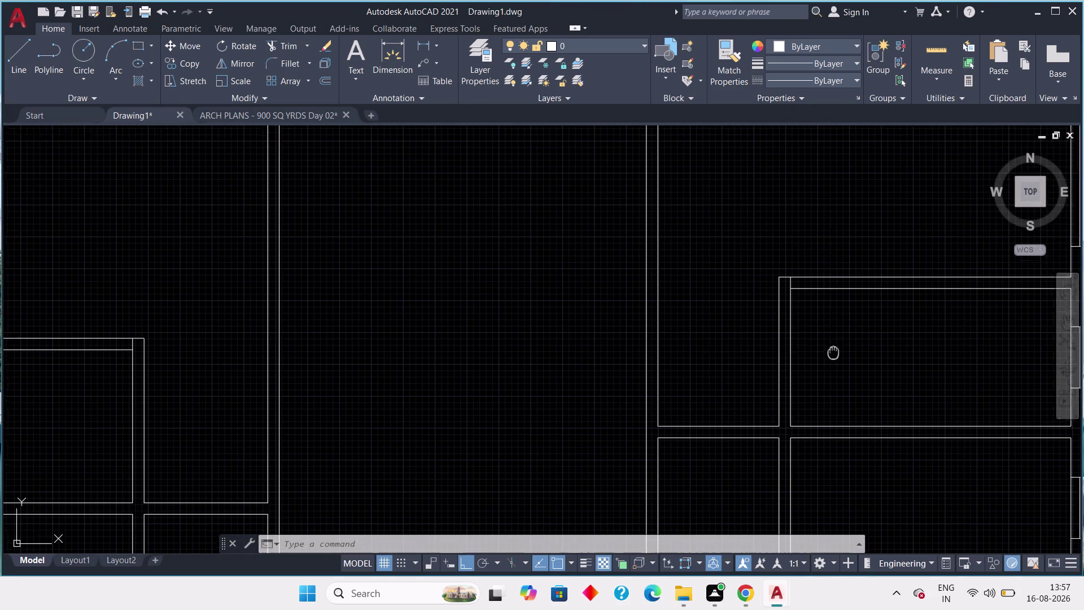
middle_drag(834, 353, 930, 428)
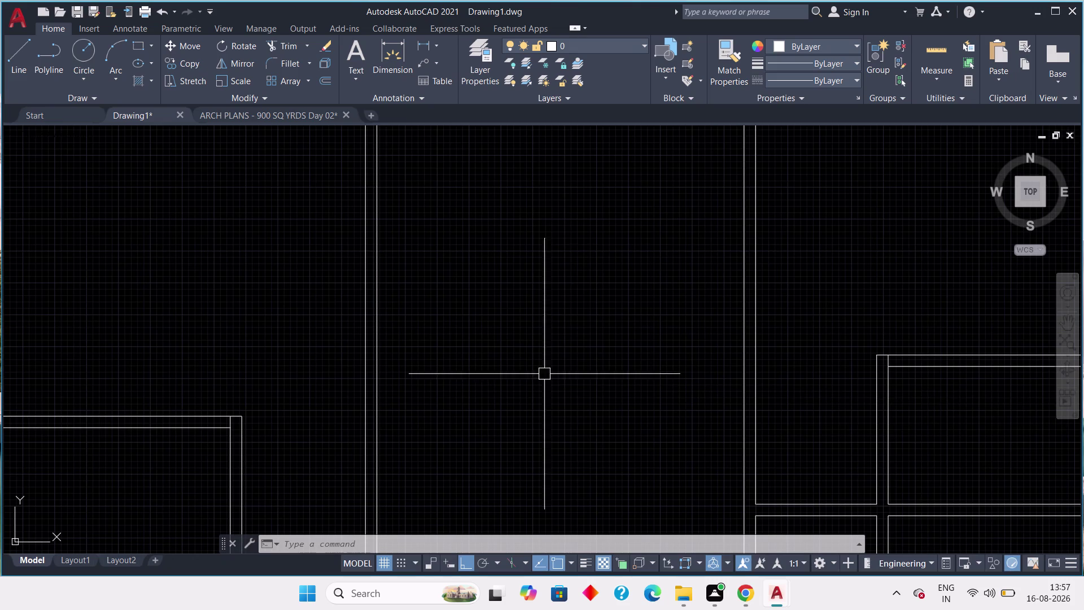
Navigate to the outer wall corner and cancel the active command.
middle_drag(349, 357, 588, 251)
scroll(down, 3)
middle_drag(502, 314, 534, 280)
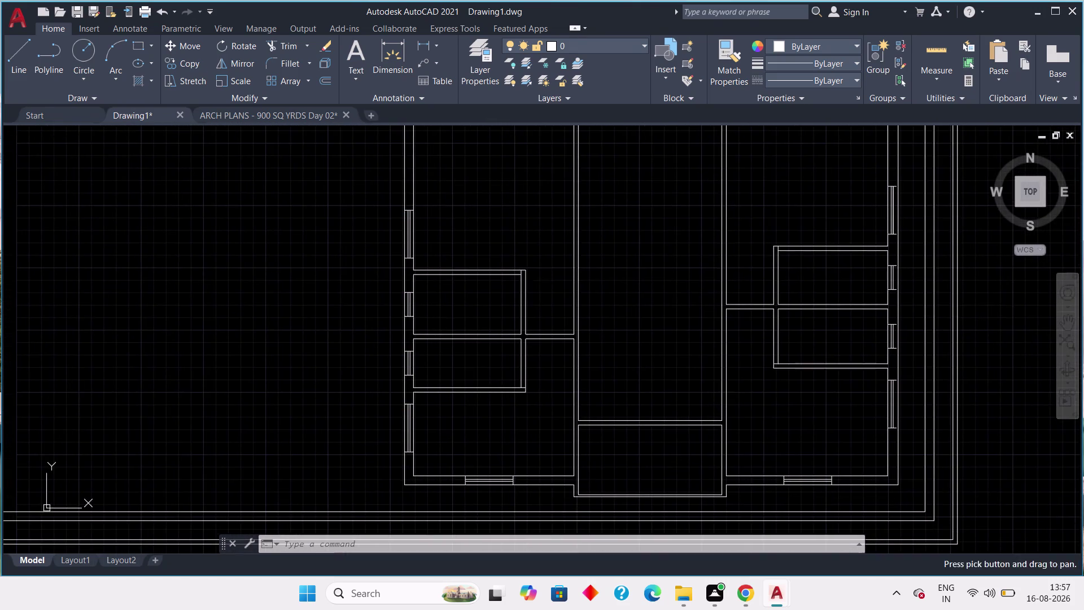
scroll(up, 3)
middle_drag(521, 280, 576, 215)
scroll(down, 3)
scroll(up, 3)
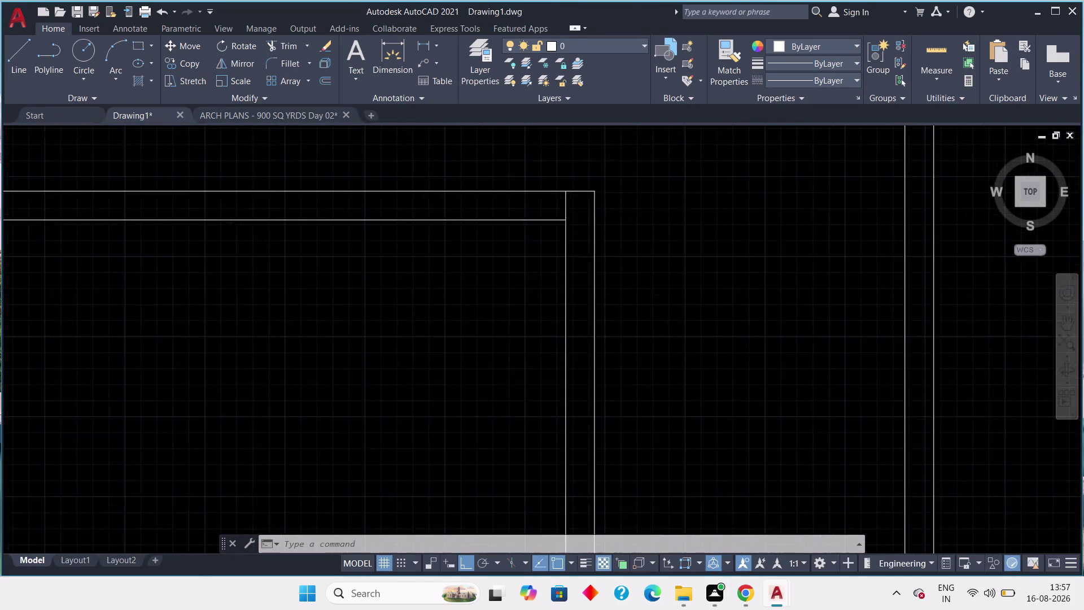
key(Escape)
key(Escape)
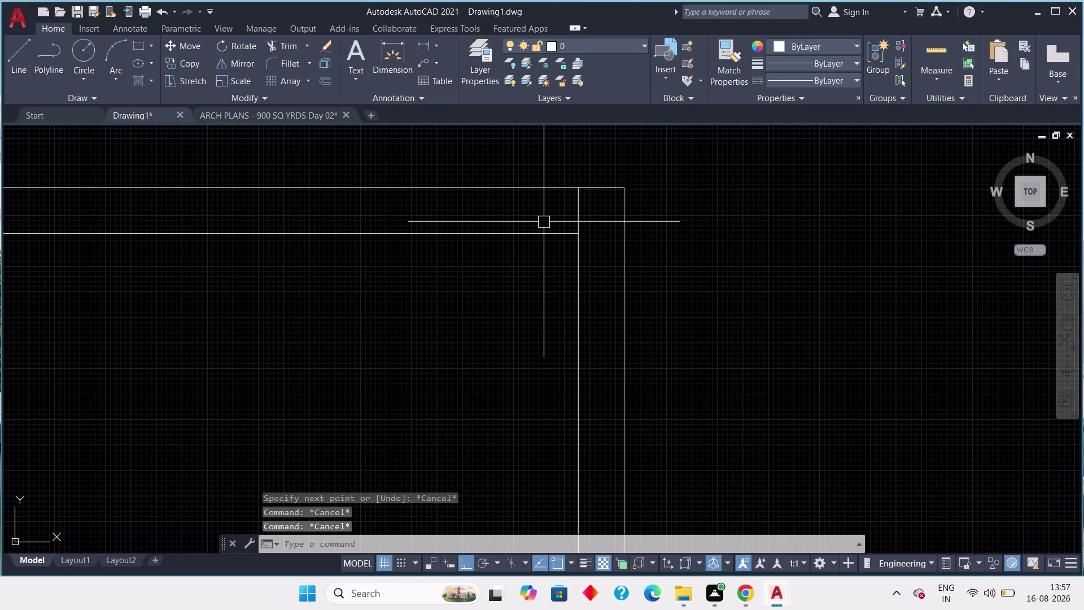
Start OFFSET with a 2'6" offset distance.
text(o)
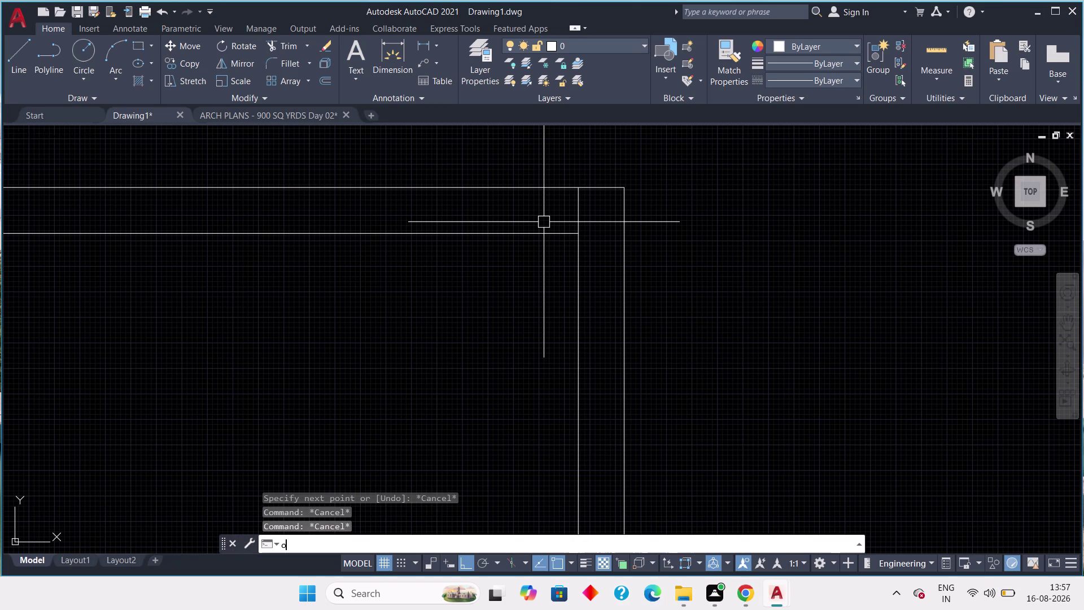
text(ff)
key(space)
key(2)
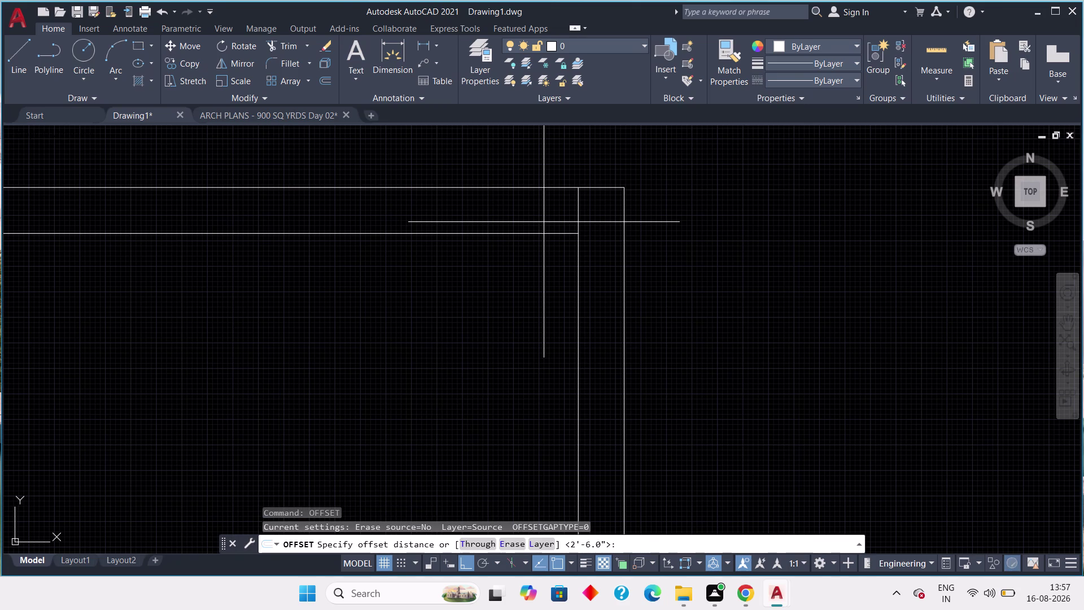
text('6)
text(")
key(space)
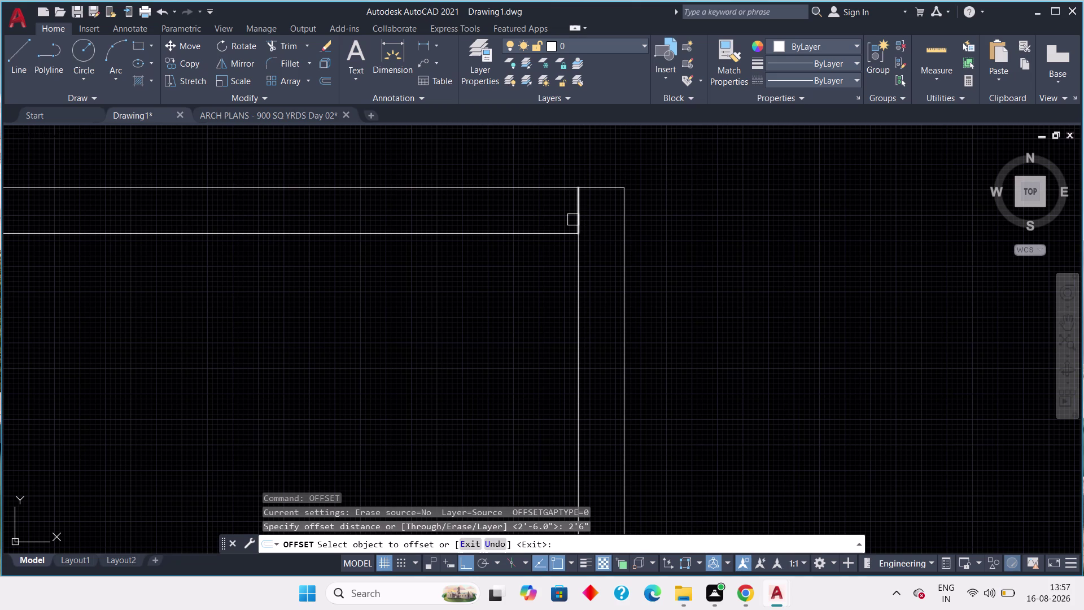
Offset the first two wall lines by 2'6" as partition outlines.
drag(576, 216, 537, 231)
click(477, 237)
scroll(down, 3)
middle_drag(437, 309, 435, 239)
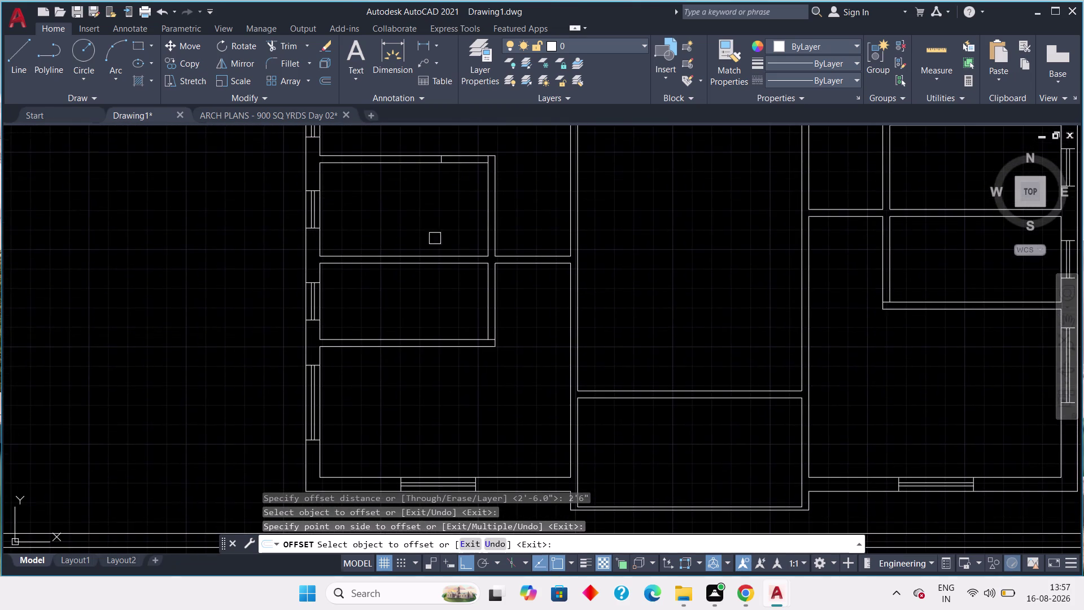
scroll(up, 3)
click(512, 279)
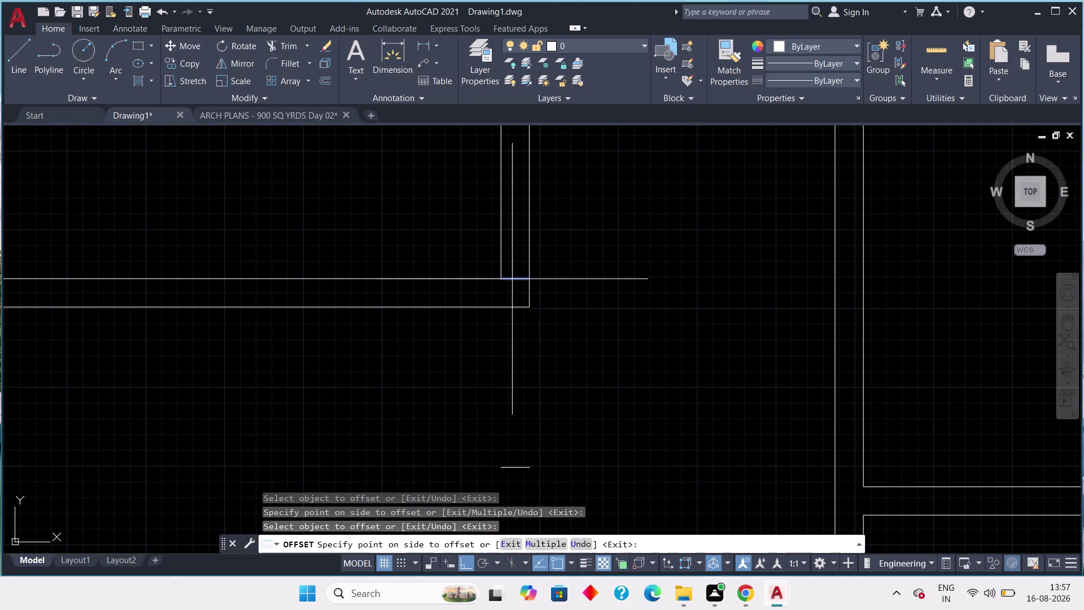
click(510, 247)
Offset two wall lines near the lower wall corner.
scroll(down, 3)
middle_drag(436, 307, 298, 323)
middle_drag(653, 316, 481, 318)
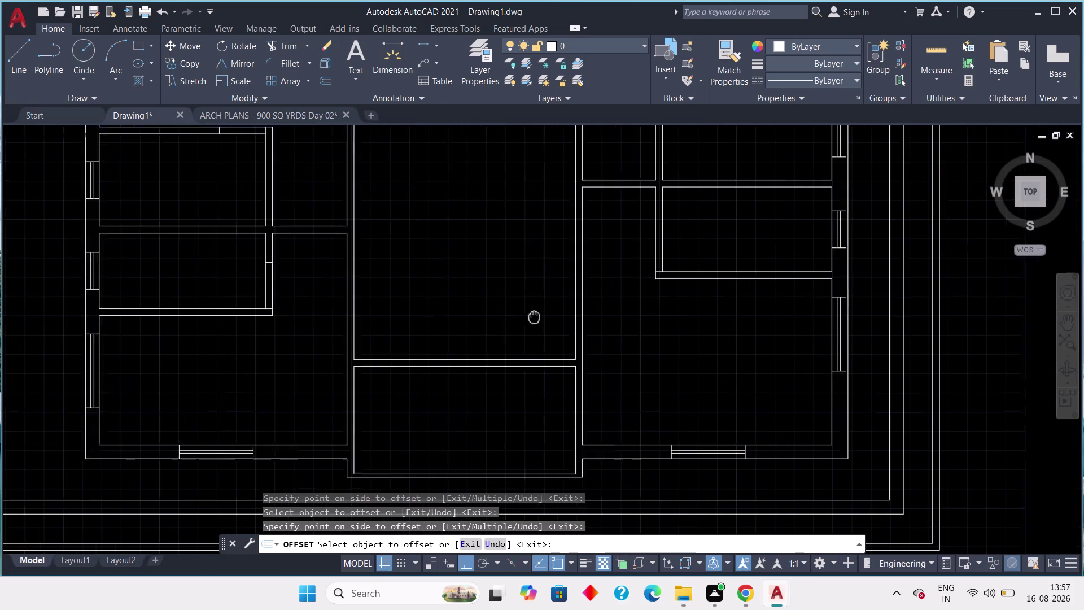
middle_drag(482, 318, 351, 332)
scroll(up, 3)
middle_drag(491, 249, 535, 322)
scroll(up, 3)
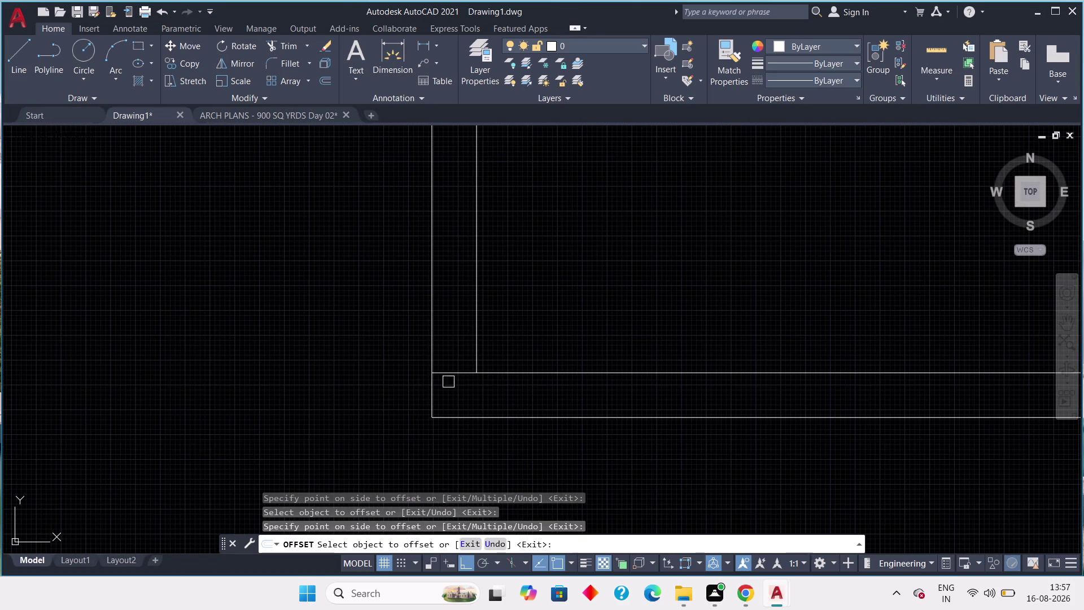
drag(463, 369, 458, 354)
click(452, 325)
scroll(down, 3)
middle_drag(509, 259, 501, 410)
scroll(up, 3)
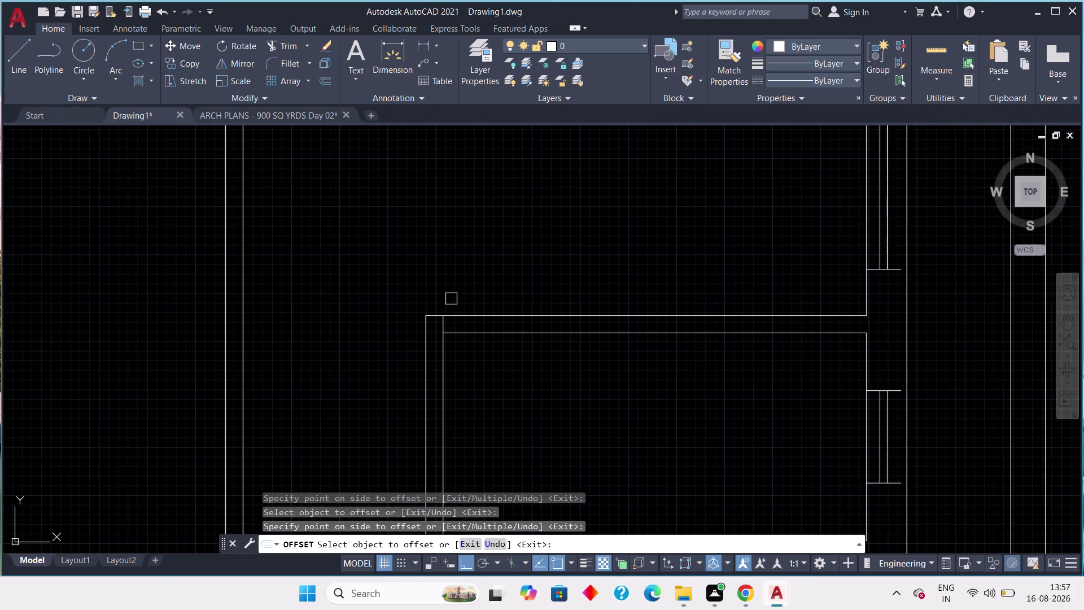
click(443, 324)
click(507, 310)
Offset two more wall lines in the next room.
scroll(down, 3)
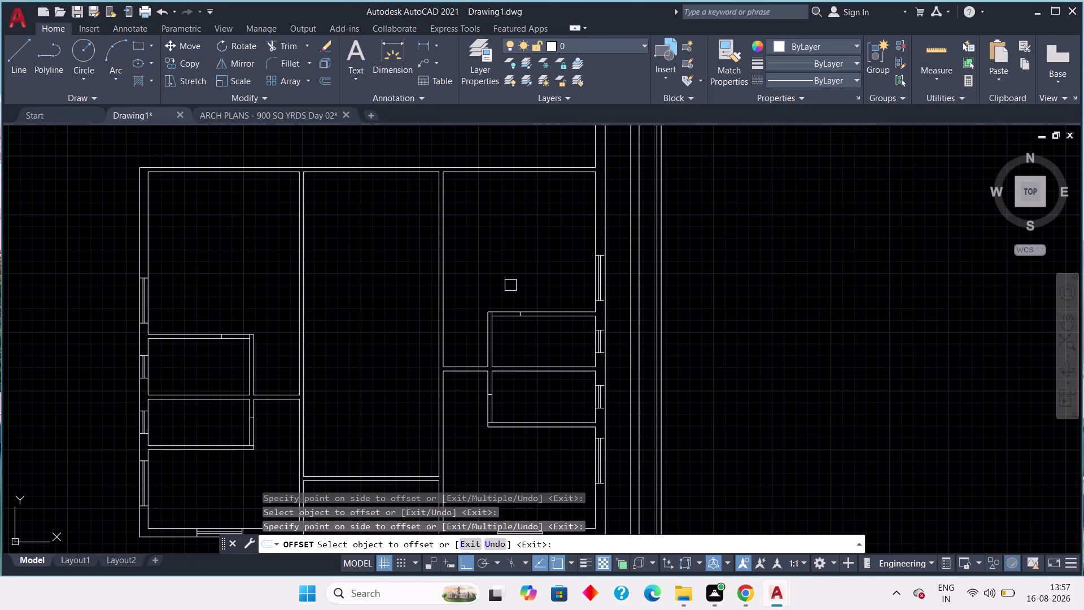
middle_drag(511, 280, 504, 267)
scroll(up, 3)
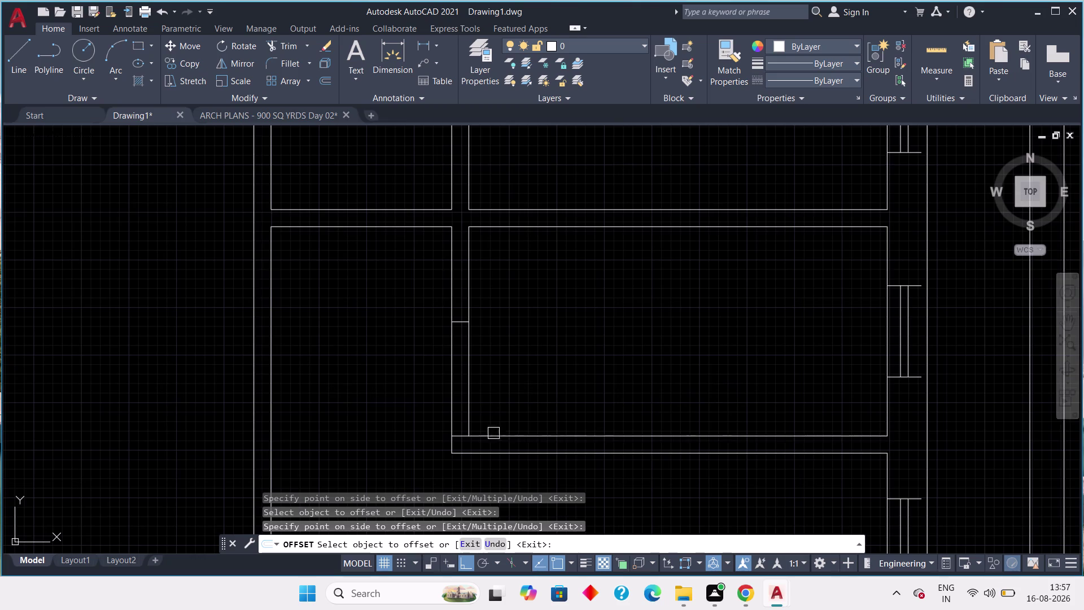
scroll(down, 3)
middle_drag(564, 377, 543, 461)
scroll(down, 3)
middle_drag(571, 330, 511, 456)
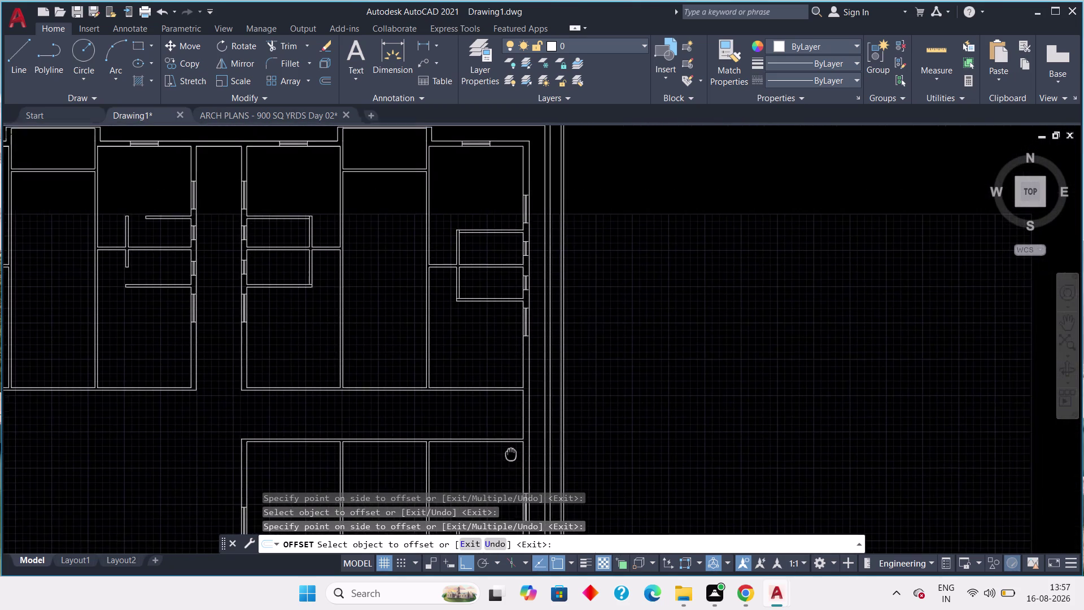
middle_drag(511, 456, 508, 457)
middle_drag(479, 318, 483, 389)
scroll(up, 3)
middle_drag(466, 370, 453, 424)
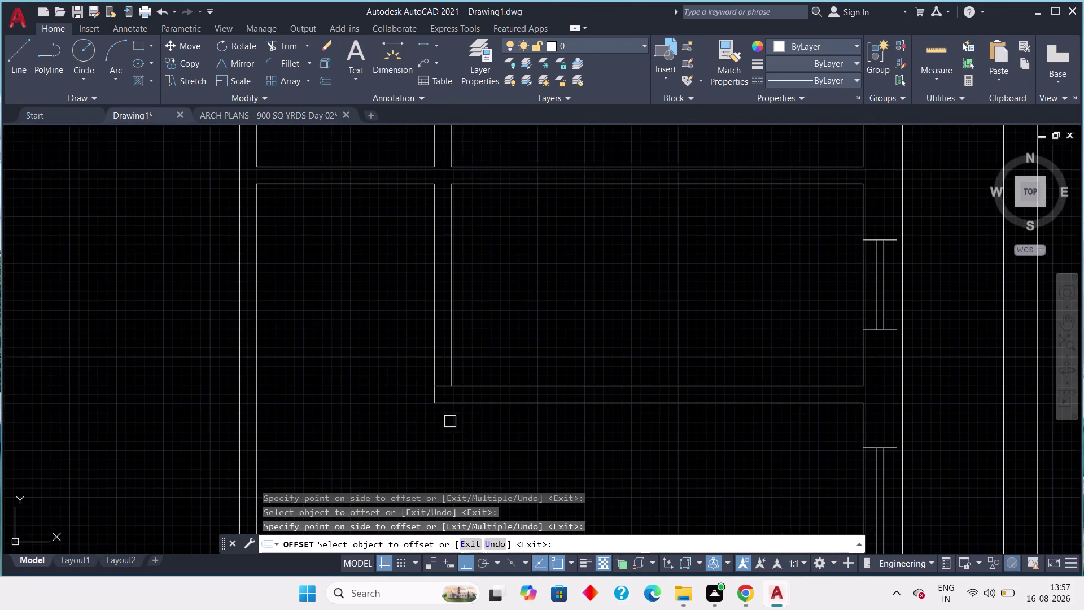
scroll(up, 3)
click(442, 397)
click(459, 333)
scroll(down, 3)
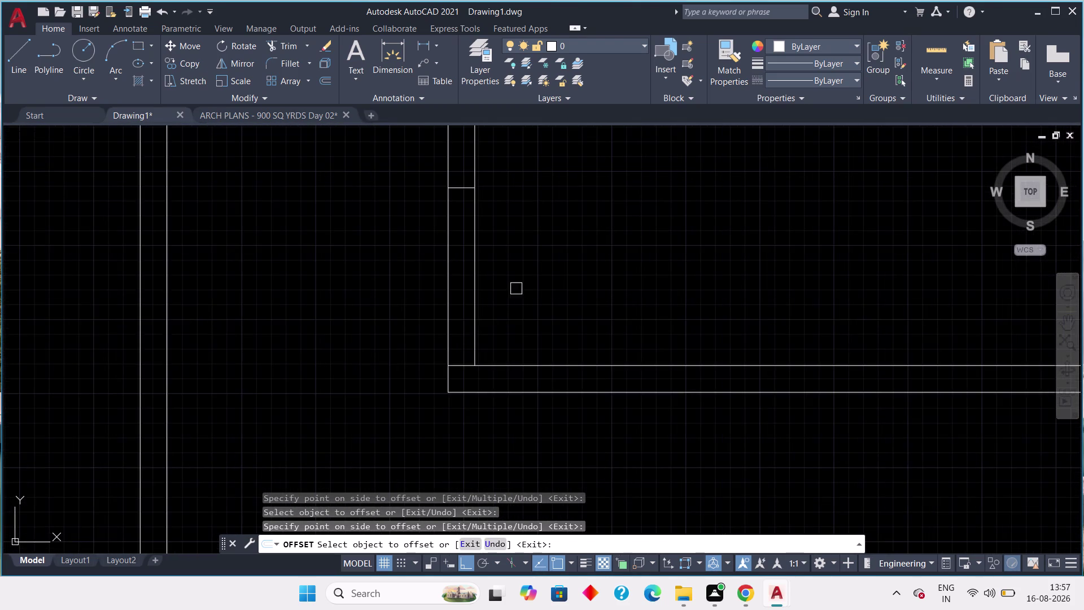
scroll(down, 3)
middle_drag(535, 285, 538, 438)
middle_drag(533, 353, 518, 500)
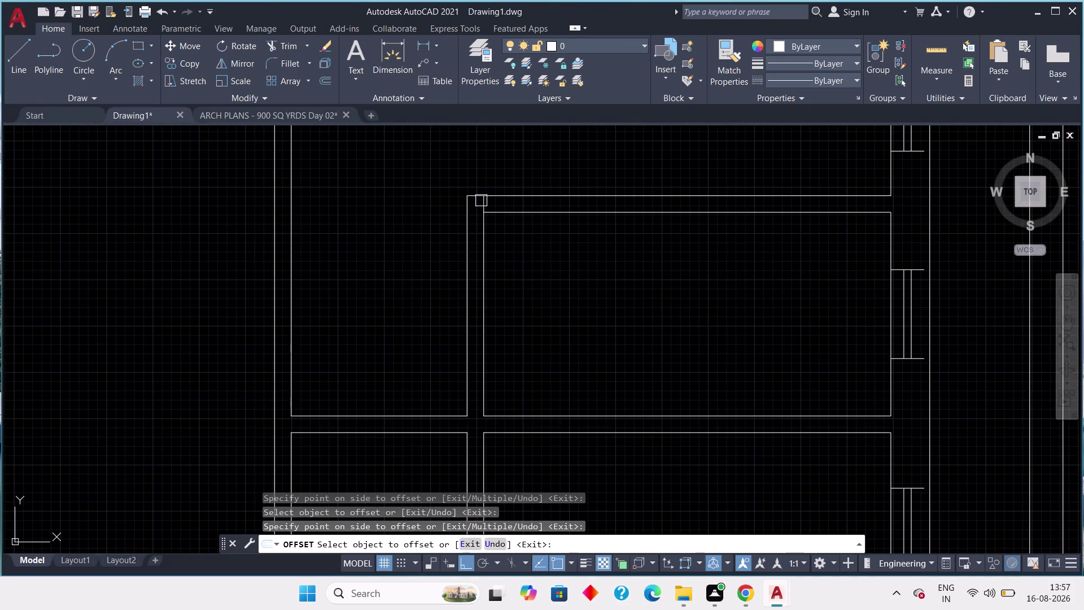
scroll(up, 3)
click(413, 207)
drag(476, 203, 480, 210)
Offset the upper and corner wall lines in another unit, then end offsetting.
scroll(down, 3)
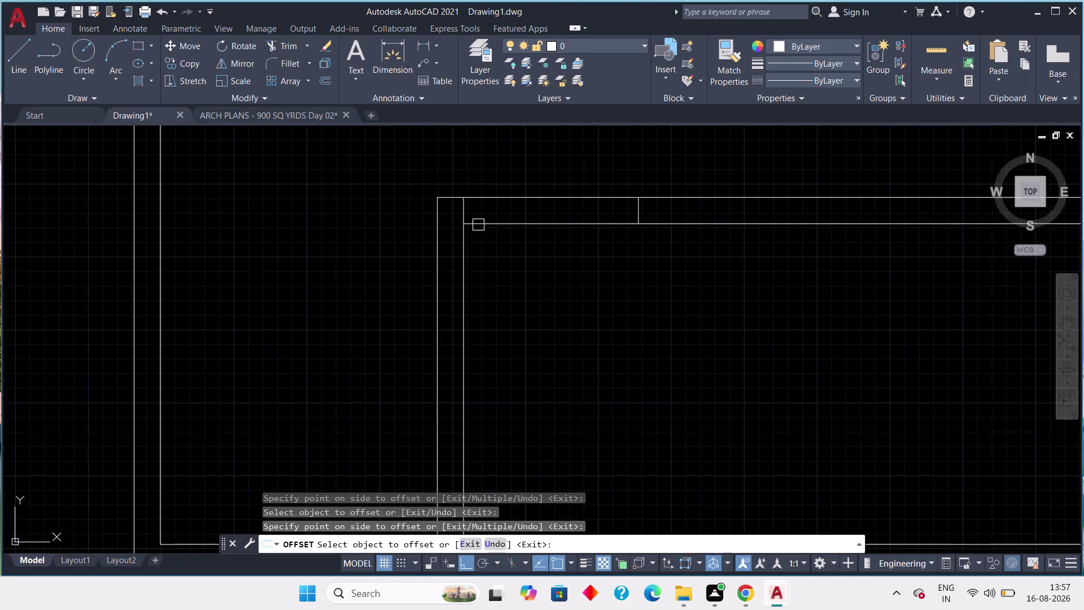
middle_drag(507, 288, 571, 191)
scroll(down, 3)
middle_drag(578, 301, 730, 330)
scroll(down, 3)
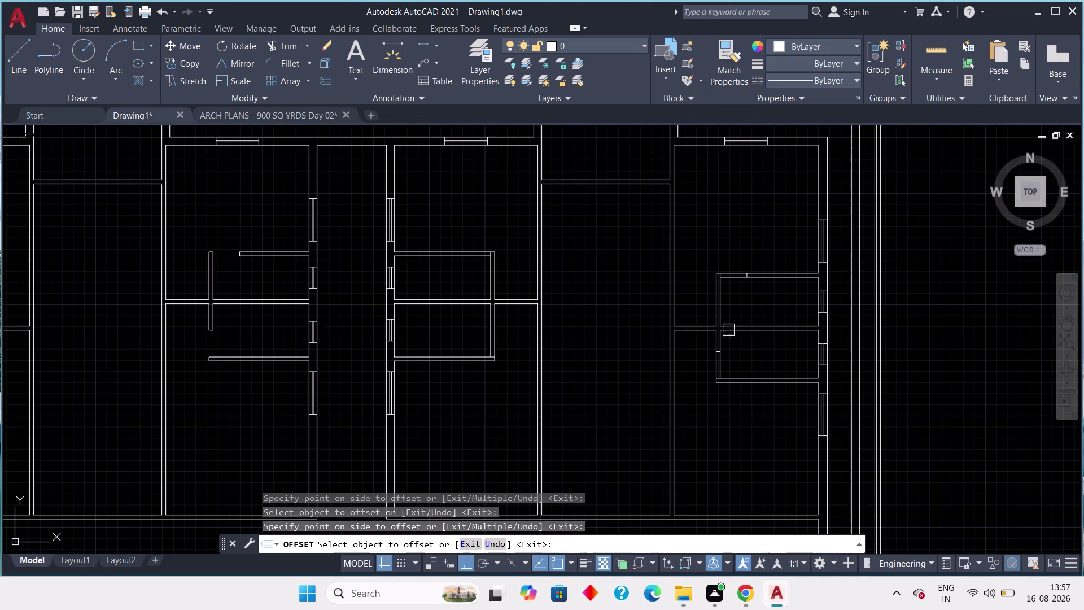
scroll(up, 3)
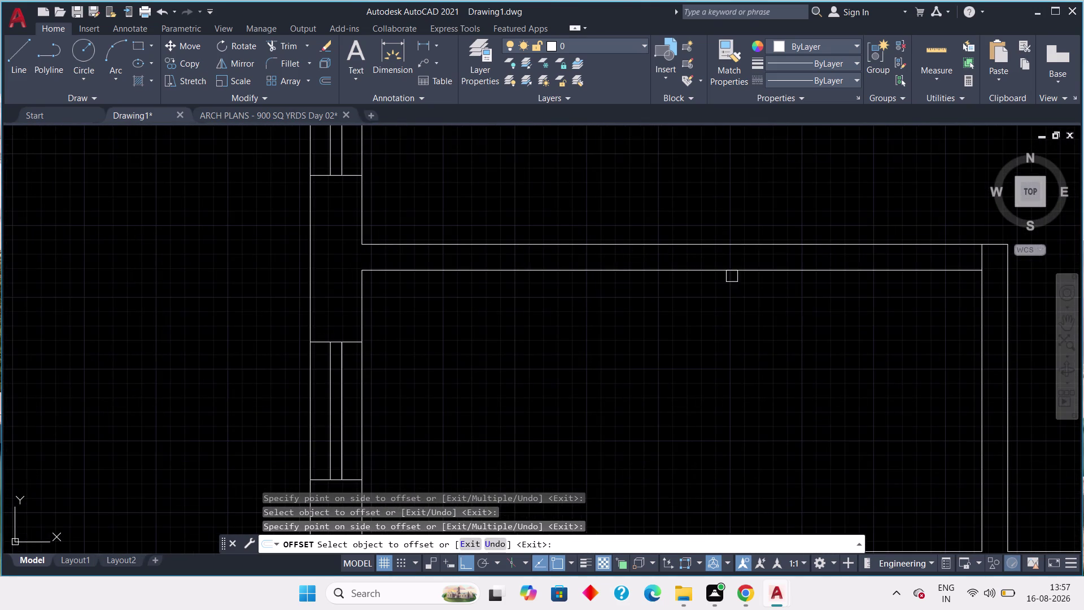
middle_drag(743, 273, 270, 265)
scroll(up, 3)
drag(724, 215, 624, 238)
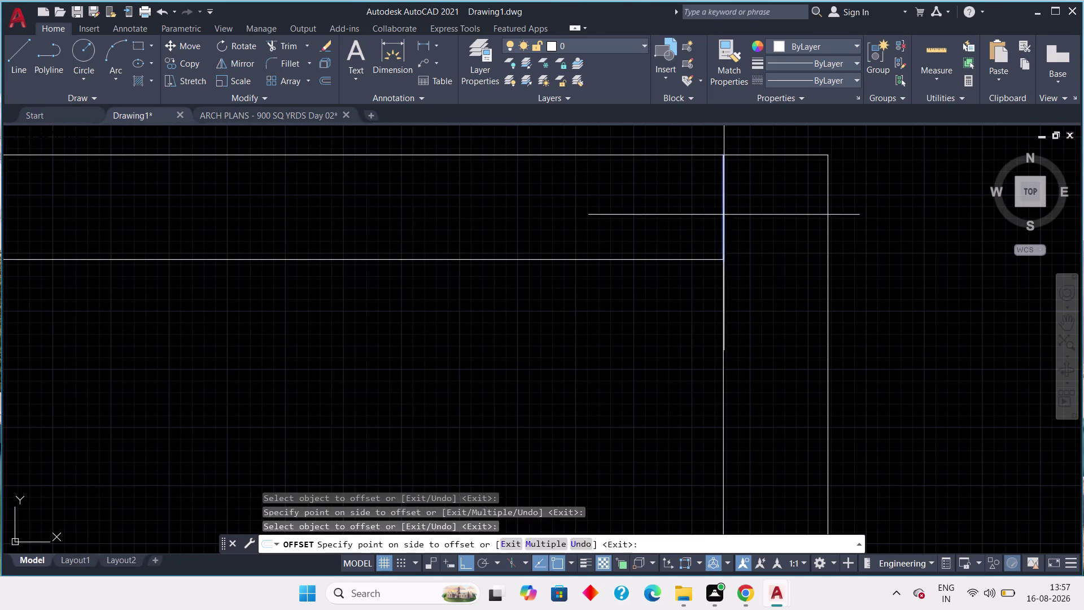
click(517, 246)
scroll(down, 3)
middle_drag(521, 329, 512, 148)
scroll(down, 3)
middle_drag(512, 382, 505, 281)
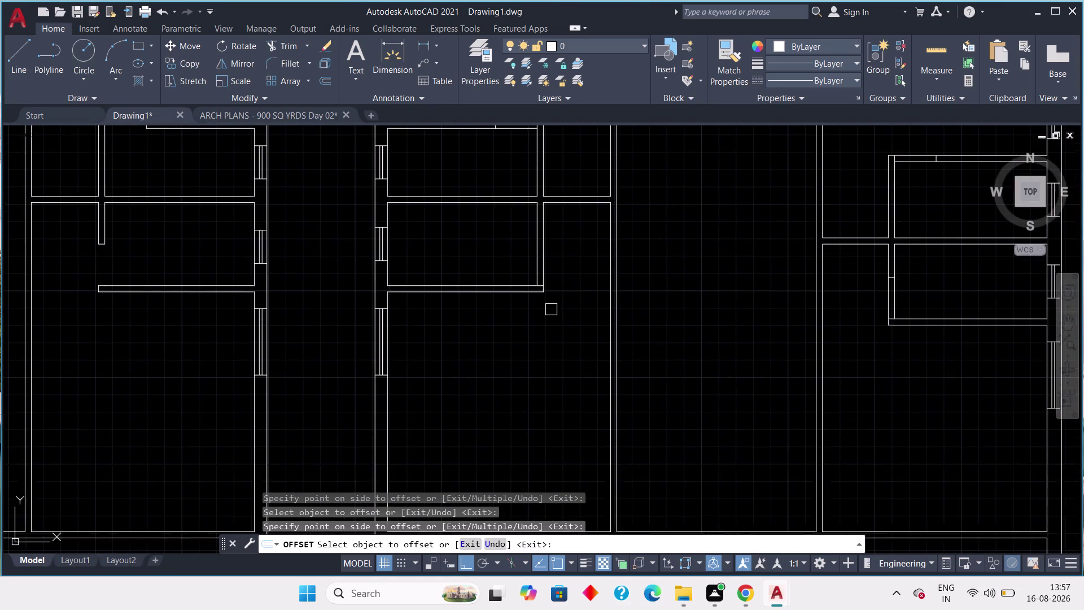
scroll(up, 3)
middle_drag(515, 269, 476, 508)
drag(432, 407, 432, 401)
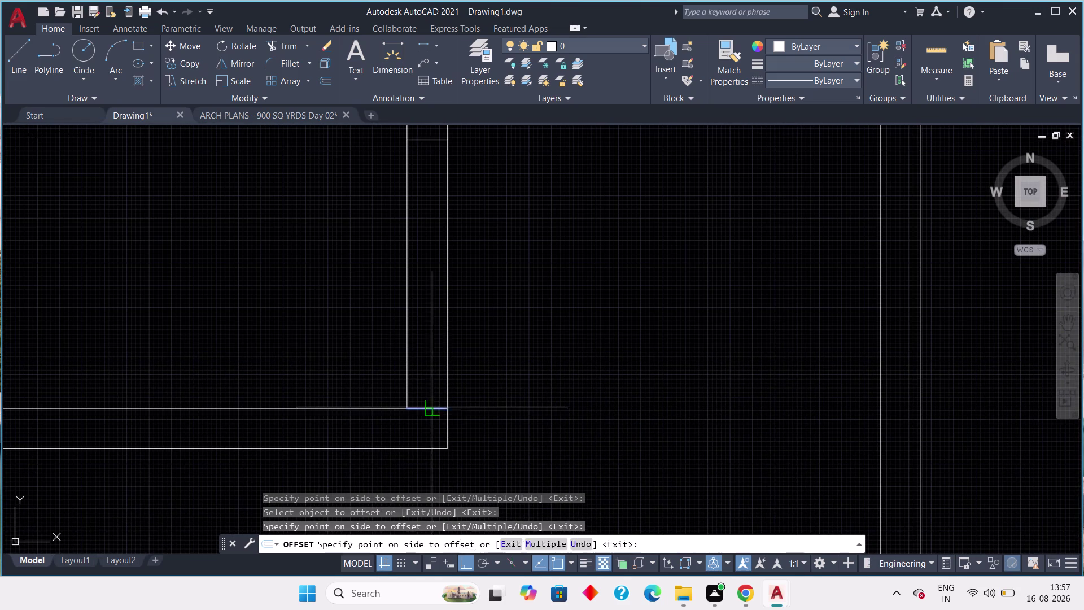
click(429, 371)
scroll(down, 3)
key(Escape)
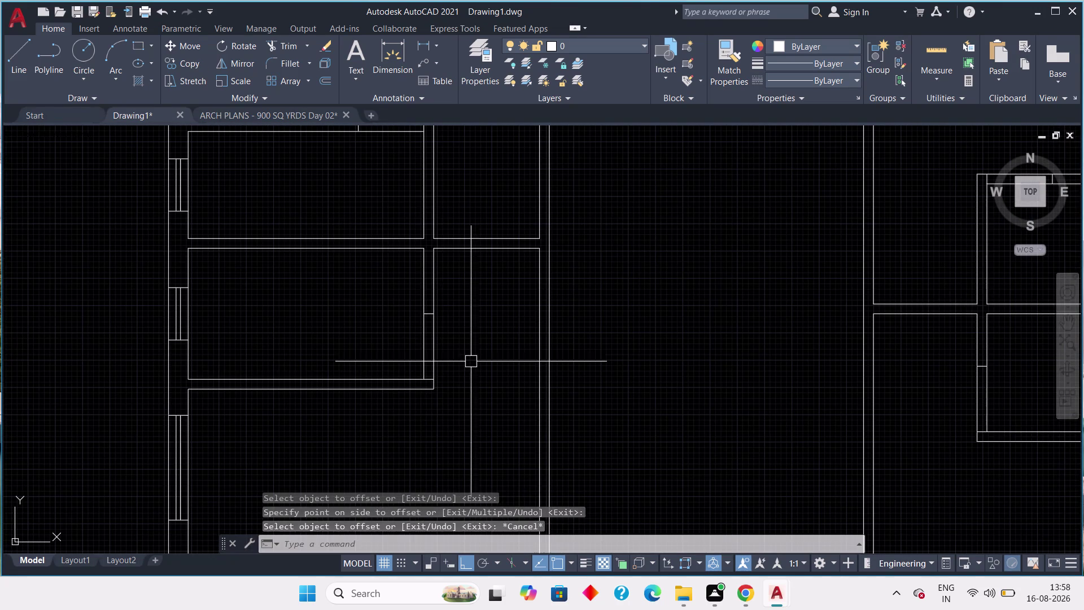
Trim crossing partition lines in the first rooms with TRIM.
key(Escape)
key(Escape)
text(tr)
key(space)
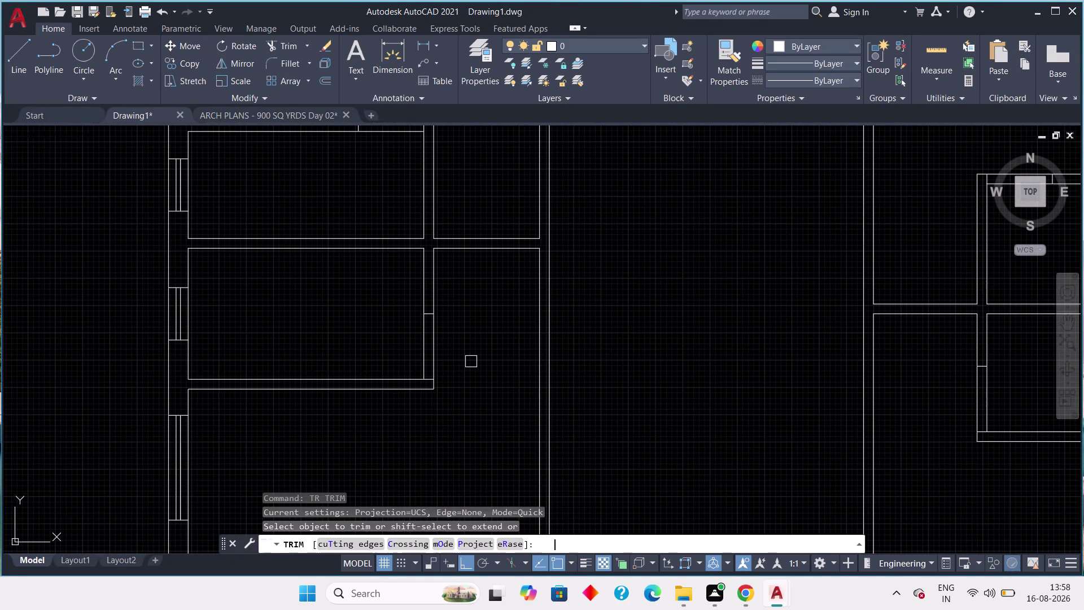
drag(446, 337, 432, 341)
click(400, 352)
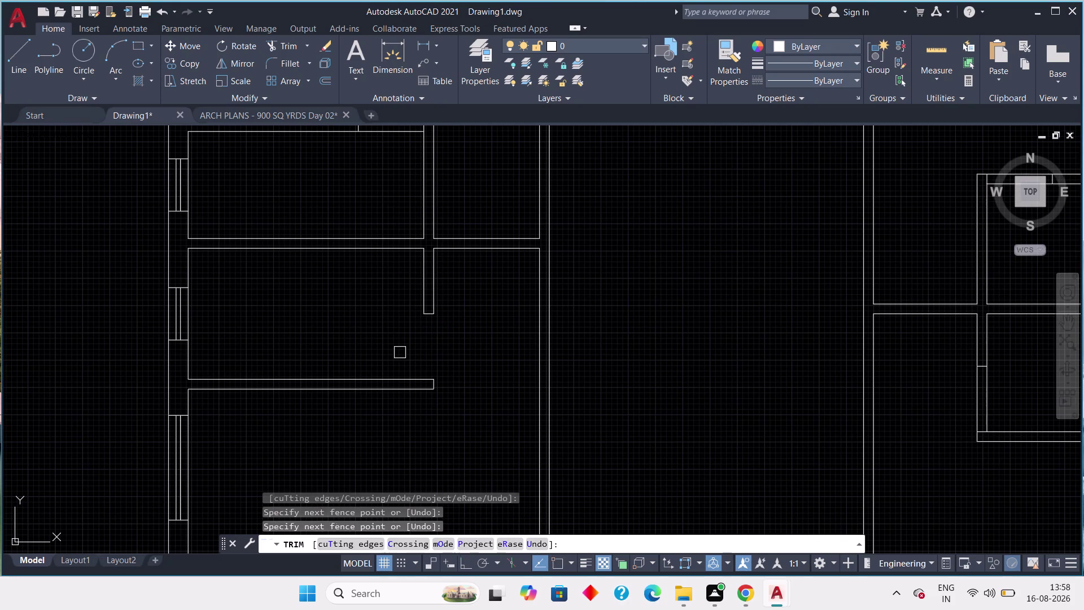
scroll(down, 3)
middle_drag(381, 353, 332, 458)
click(346, 299)
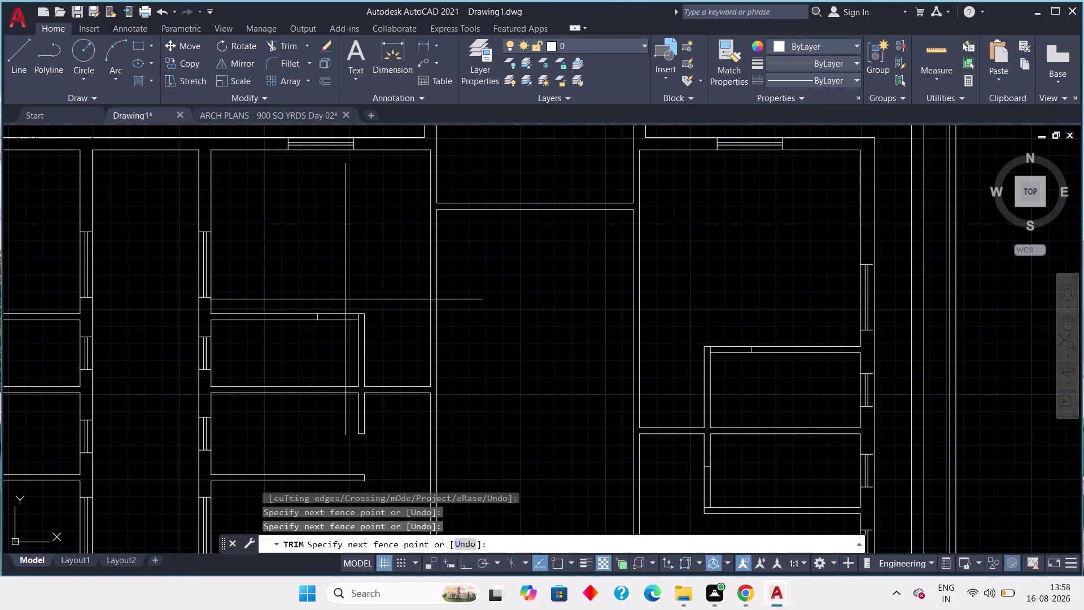
click(341, 331)
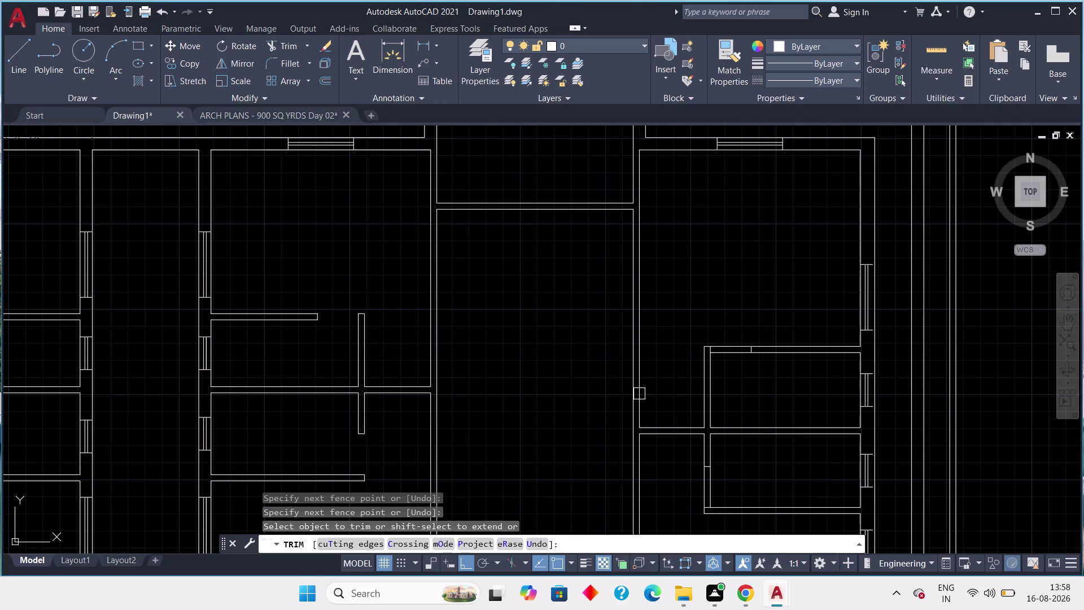
click(736, 329)
click(735, 361)
Trim overlapping lines and wall junctions in the right-hand unit.
middle_drag(742, 390, 672, 294)
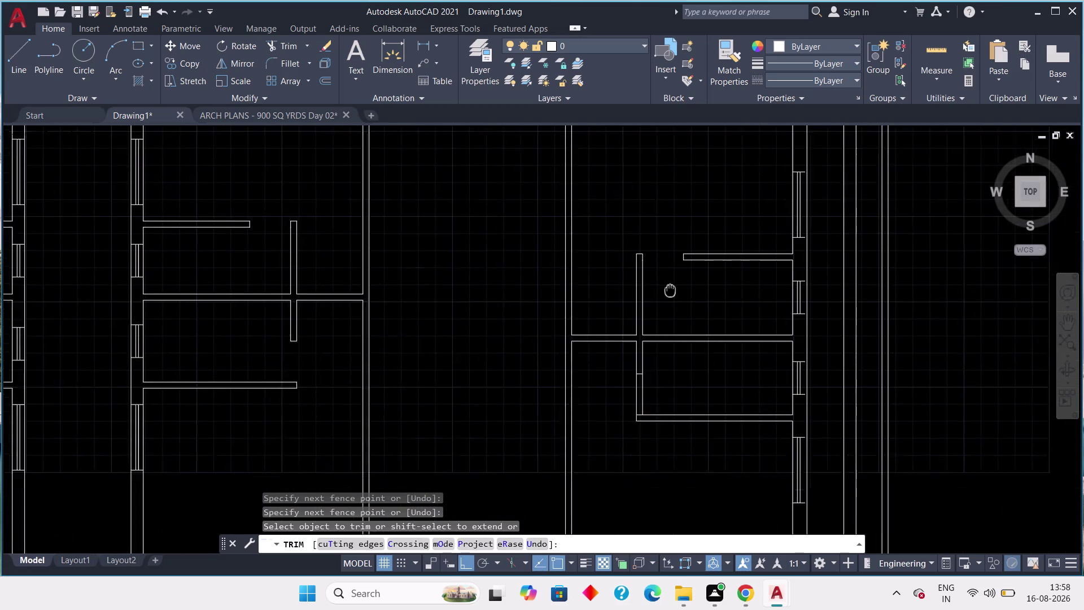
middle_drag(672, 294, 665, 280)
scroll(up, 3)
drag(663, 362, 627, 371)
click(568, 384)
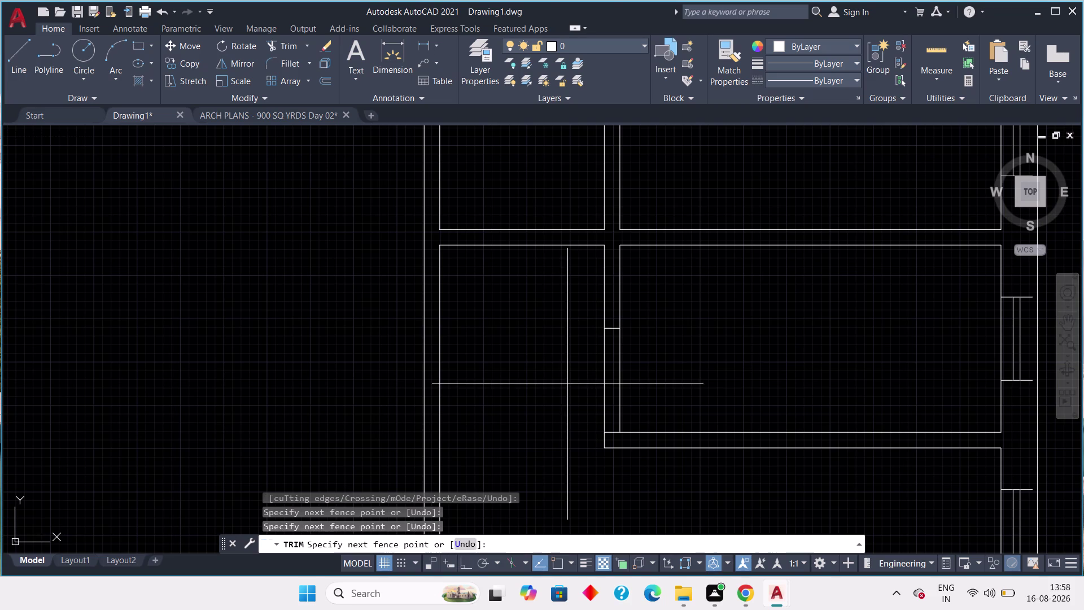
click(644, 376)
scroll(down, 3)
middle_drag(677, 460, 634, 357)
scroll(down, 3)
middle_drag(630, 435, 622, 421)
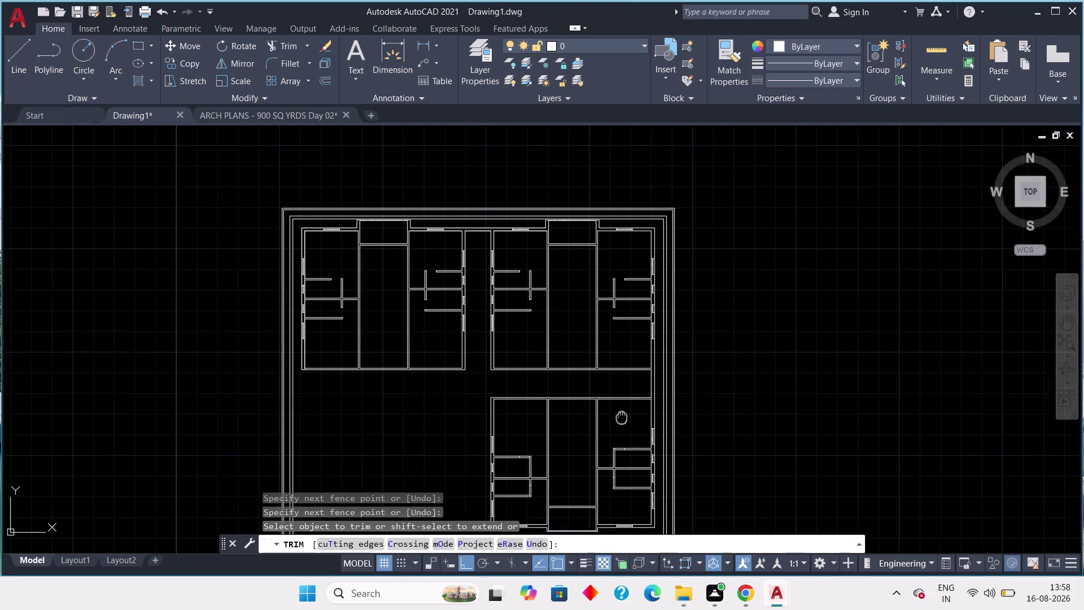
middle_drag(622, 421, 594, 352)
scroll(up, 3)
click(565, 329)
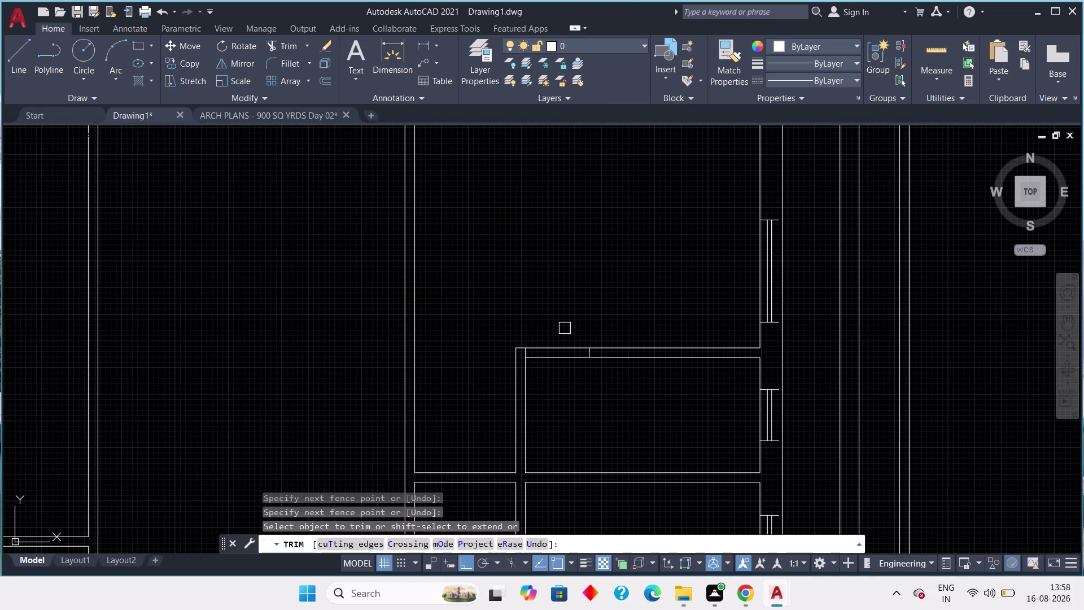
click(564, 381)
Cut away leftover wall lines and partition stubs in the lower unit.
scroll(down, 3)
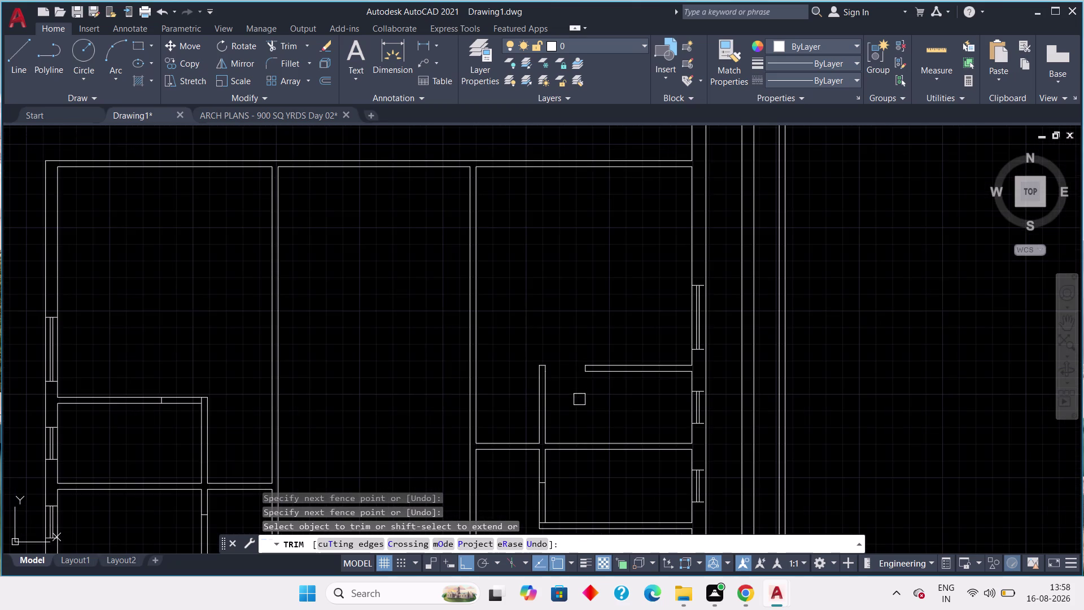
middle_drag(578, 403, 555, 290)
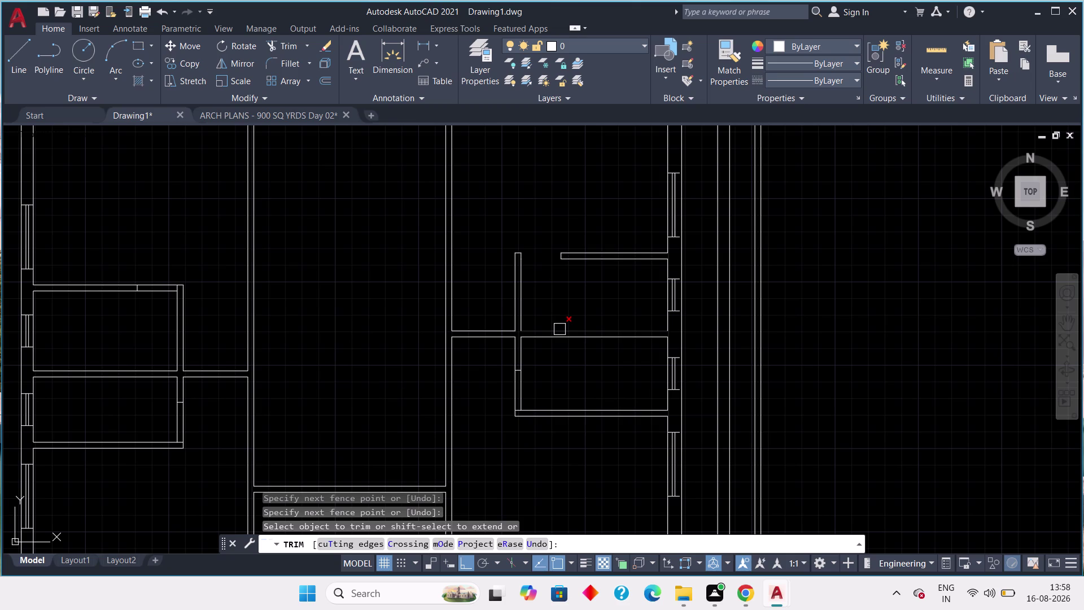
scroll(up, 3)
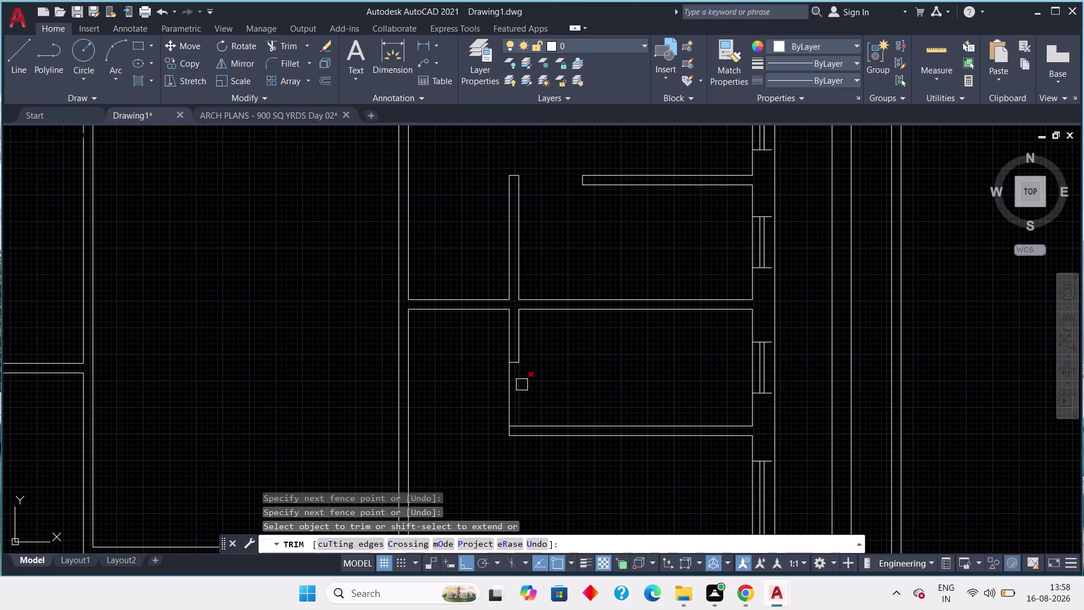
drag(553, 376, 536, 384)
drag(481, 407, 496, 404)
click(538, 392)
click(499, 400)
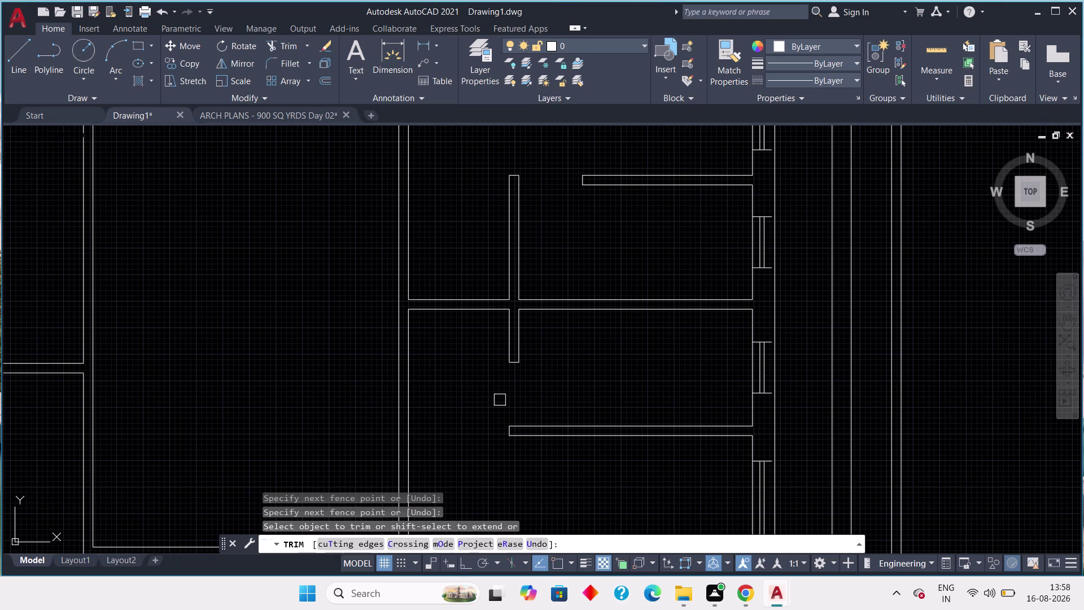
scroll(down, 3)
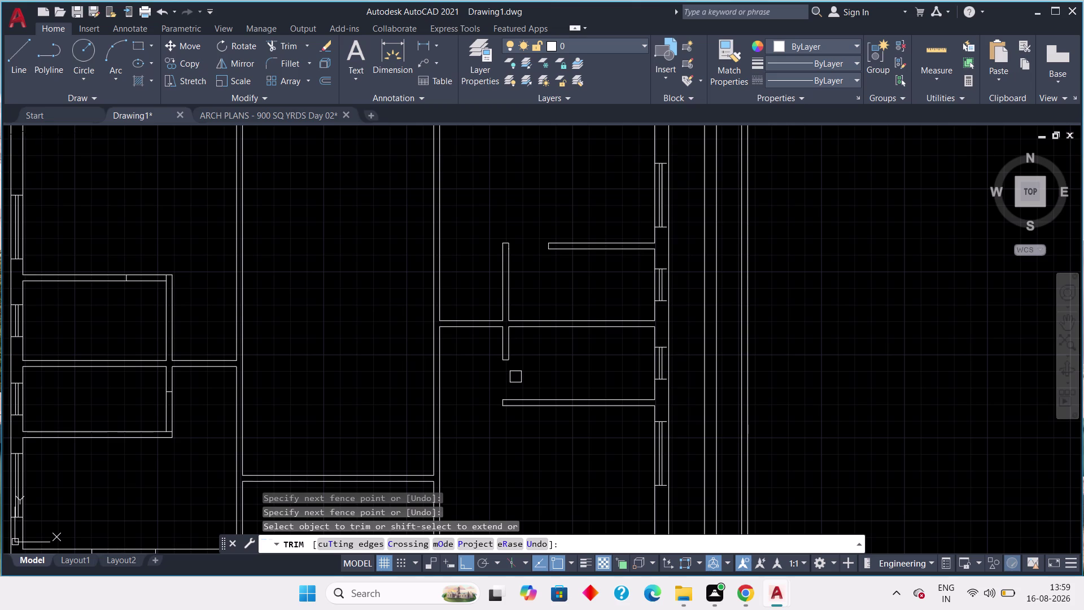
scroll(up, 3)
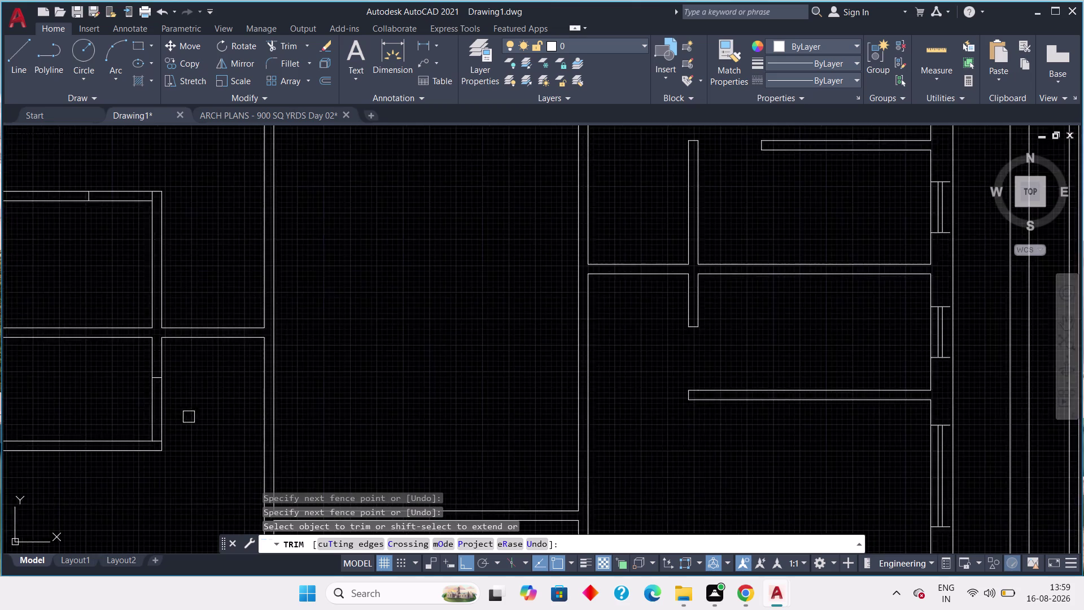
scroll(up, 3)
Trim partition line ends in the left-hand unit, then end trimming.
click(171, 357)
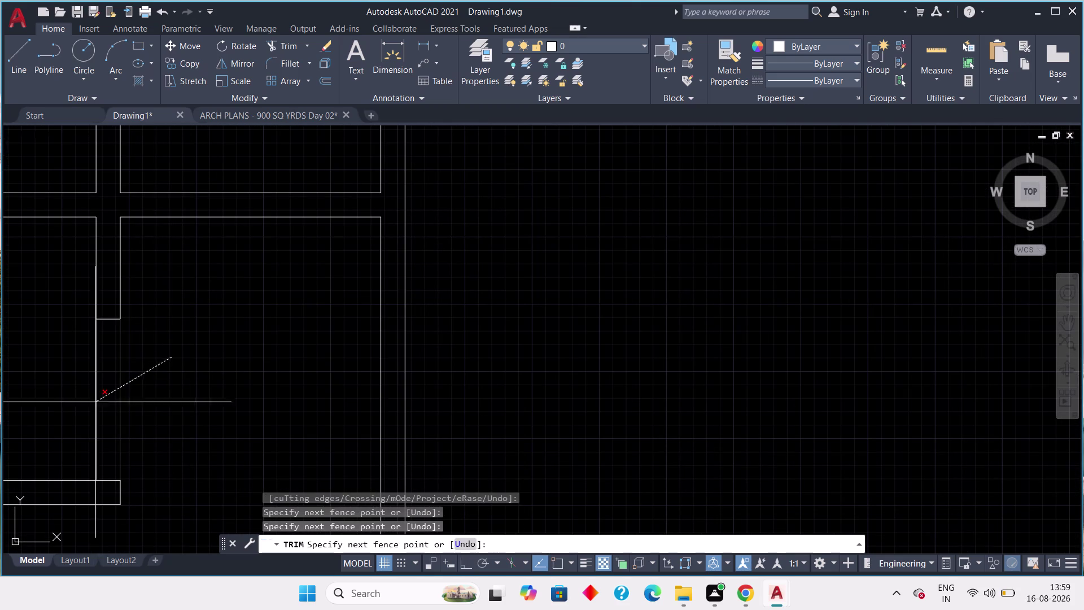
click(72, 406)
scroll(down, 3)
middle_drag(108, 400, 133, 444)
middle_drag(77, 369, 100, 377)
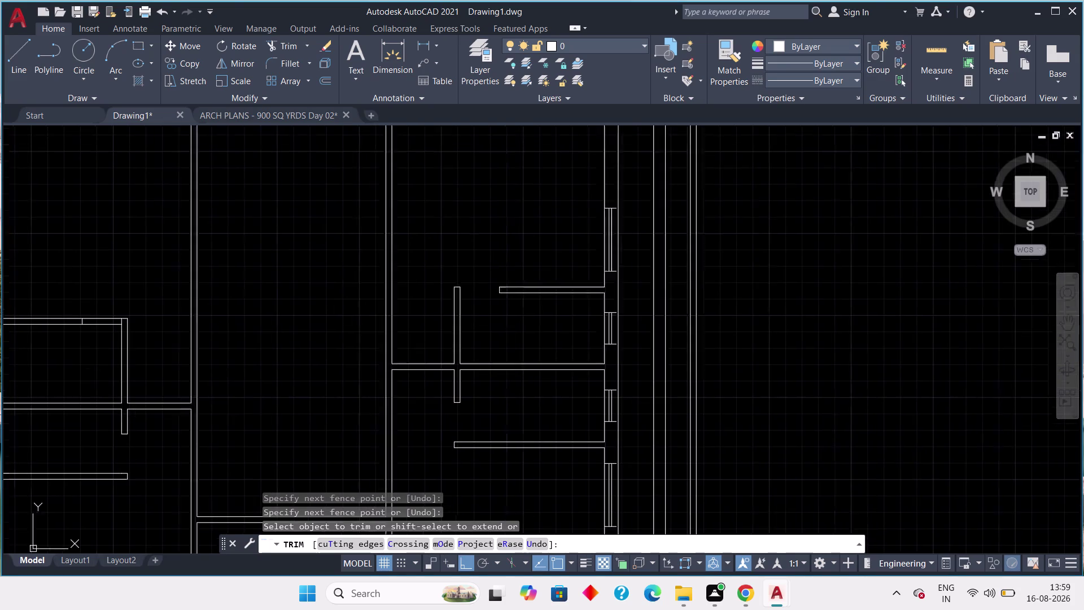
middle_drag(100, 377, 193, 395)
click(196, 314)
click(197, 363)
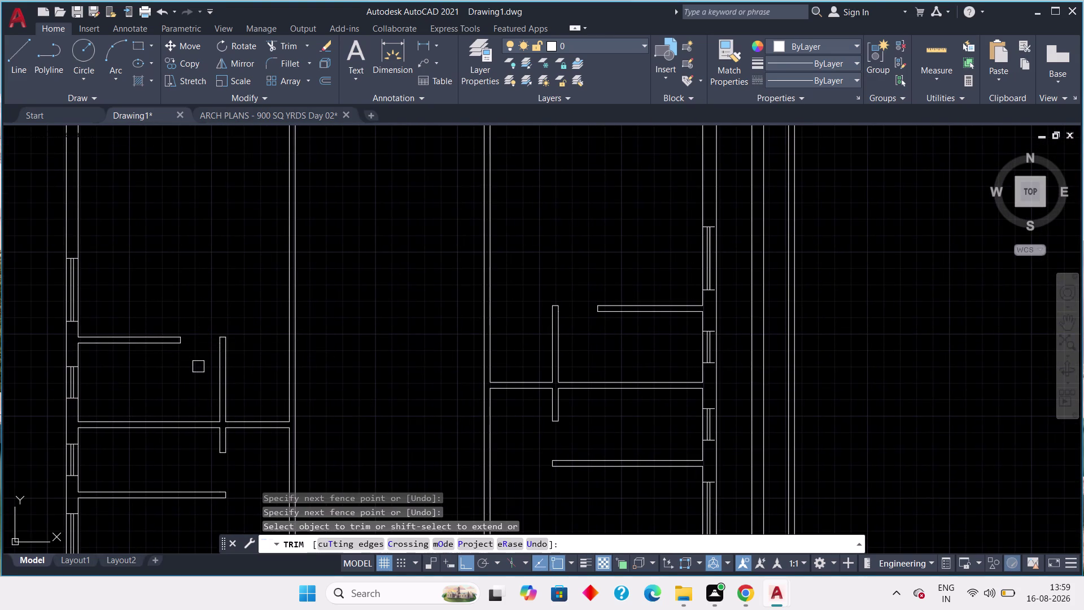
scroll(down, 3)
middle_drag(197, 374, 188, 319)
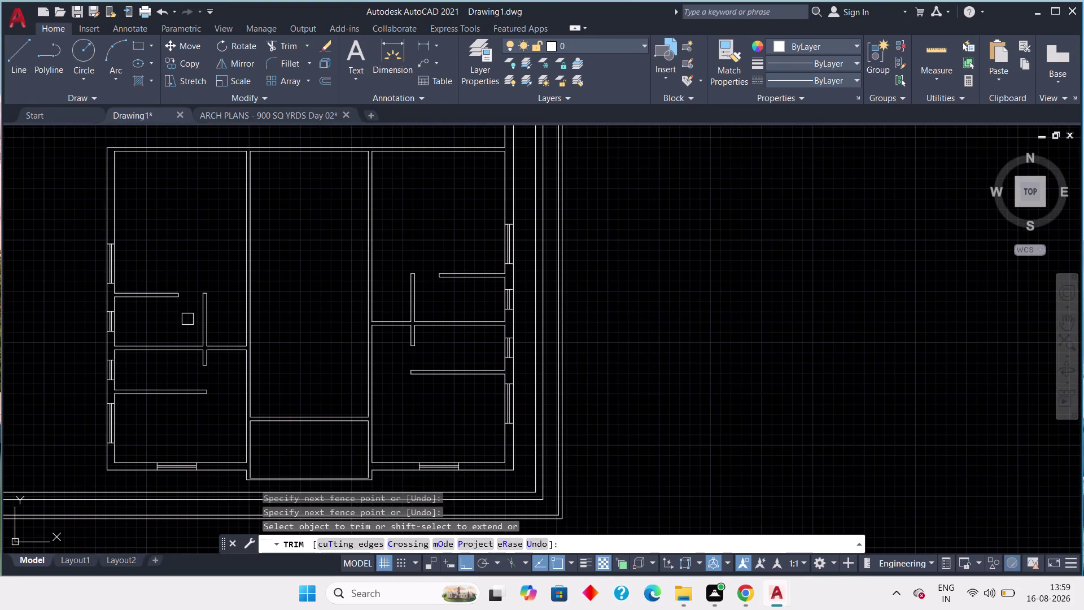
scroll(down, 3)
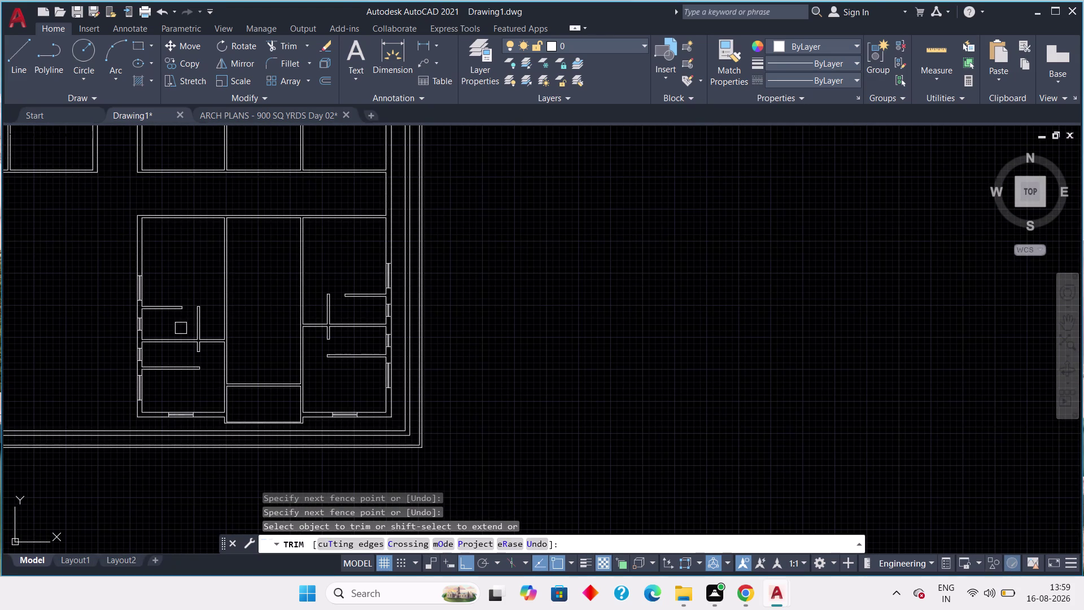
middle_drag(180, 328, 213, 328)
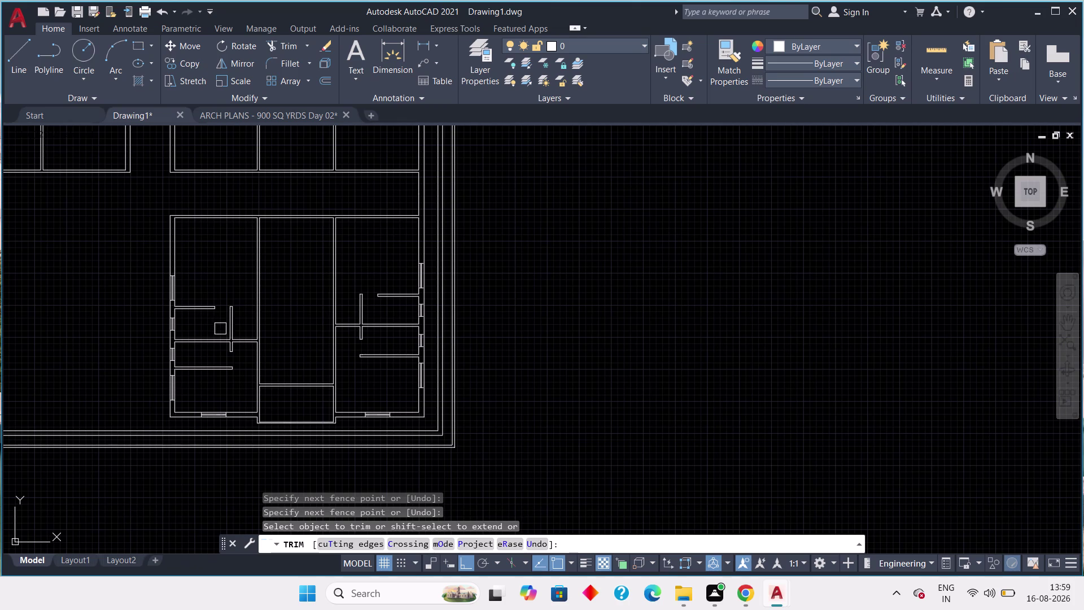
middle_drag(303, 281, 318, 375)
scroll(down, 3)
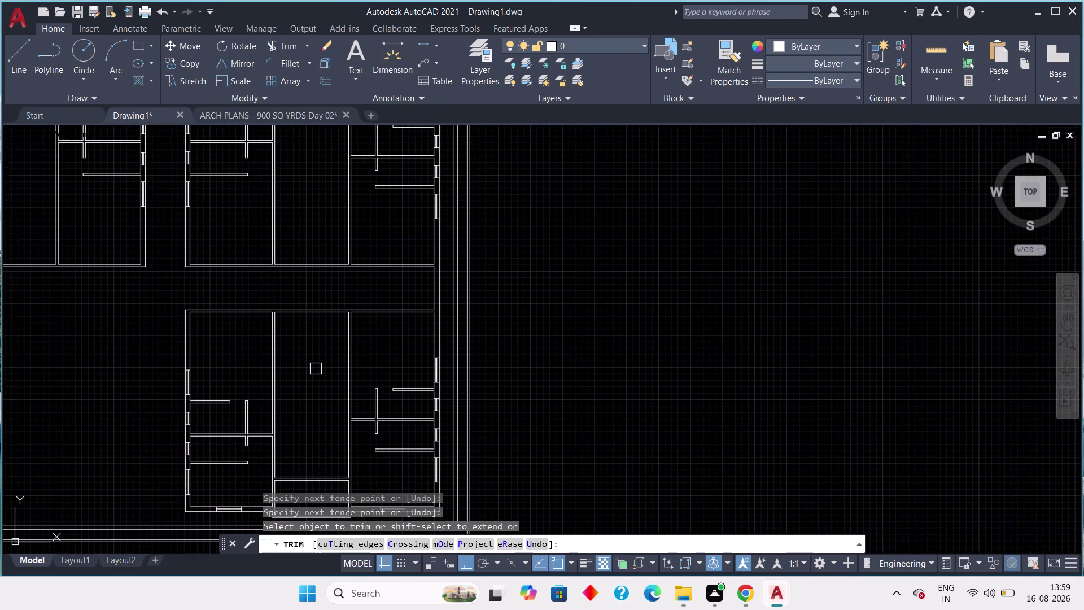
middle_drag(309, 271, 315, 291)
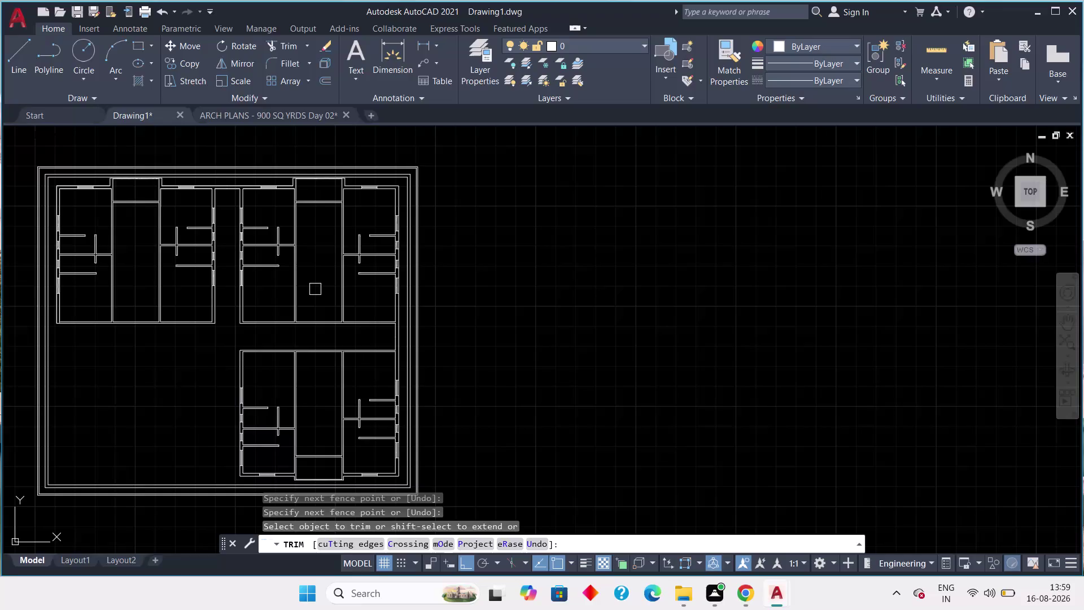
key(Escape)
key(Escape)
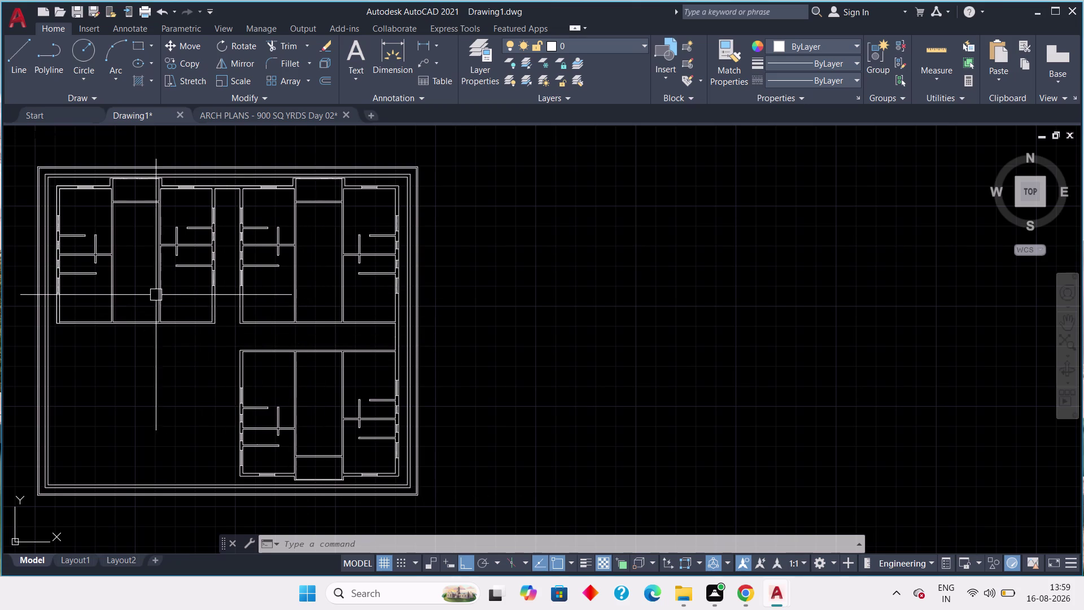
scroll(down, 3)
scroll(up, 3)
middle_drag(153, 285, 175, 279)
middle_drag(111, 318, 148, 307)
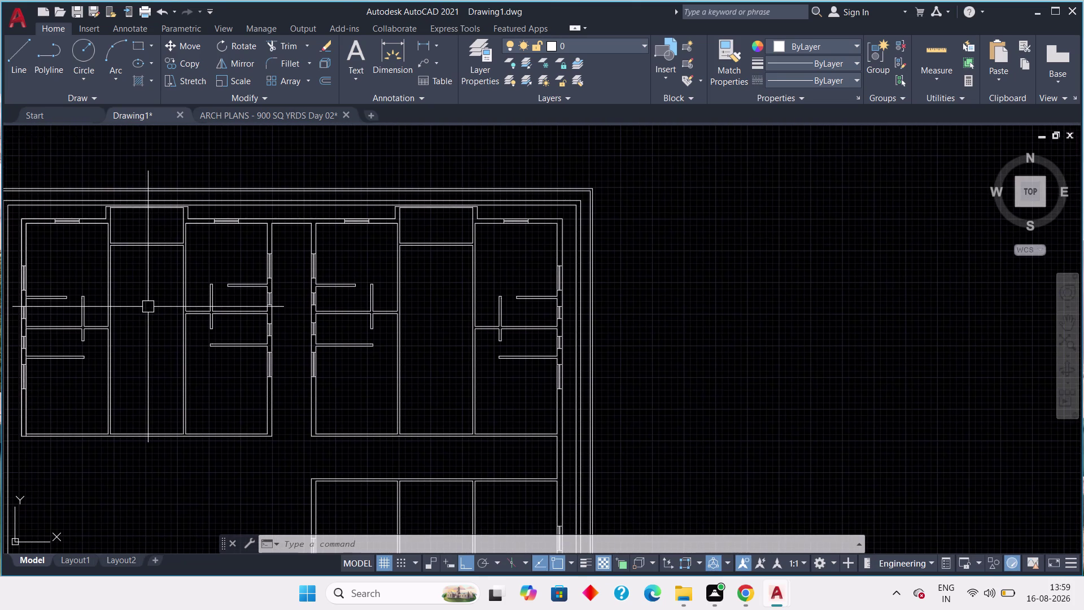
scroll(up, 3)
middle_drag(144, 292, 224, 436)
scroll(down, 3)
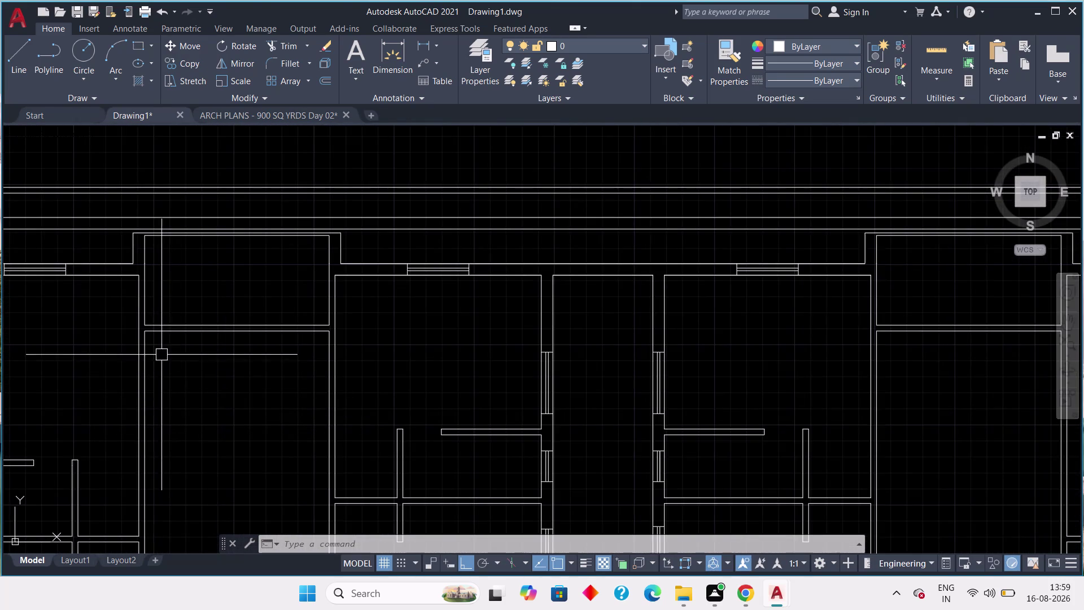
scroll(up, 3)
scroll(down, 3)
middle_drag(206, 403, 206, 329)
scroll(down, 3)
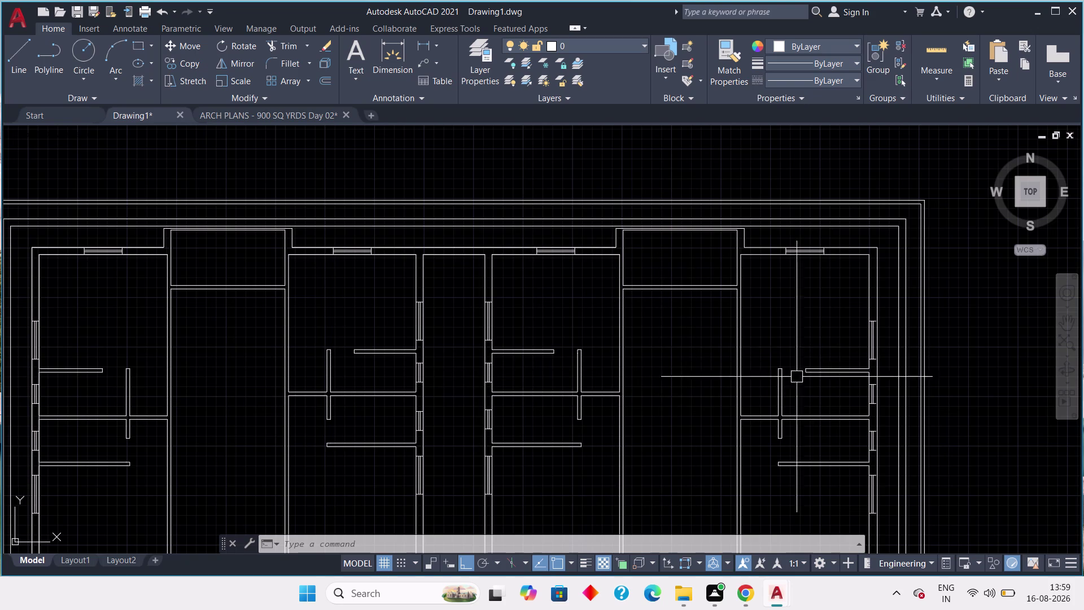
scroll(down, 3)
middle_drag(380, 461, 335, 316)
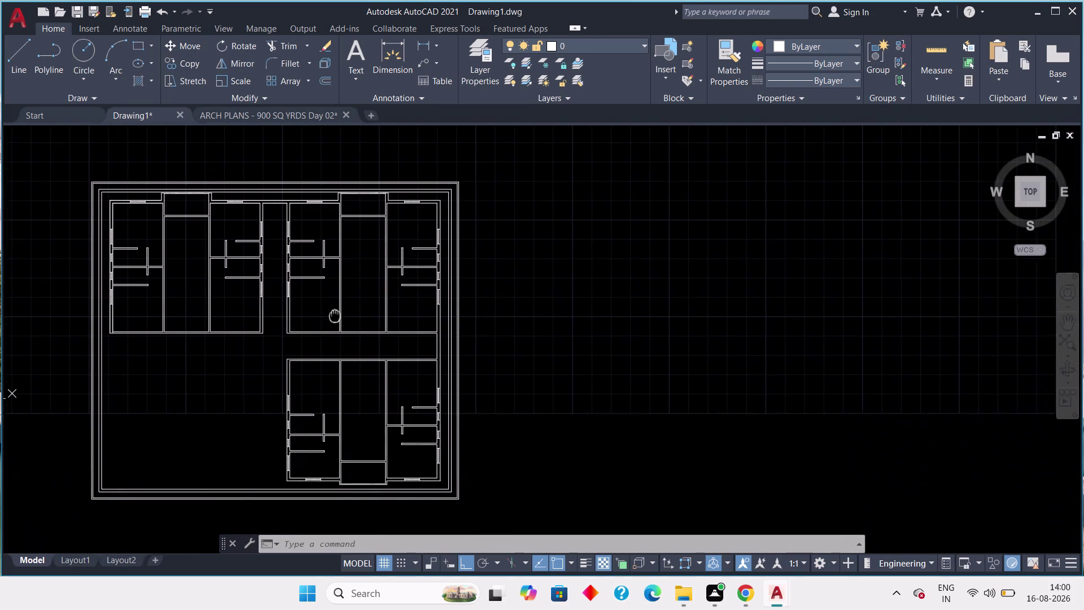
middle_drag(335, 316, 335, 314)
scroll(up, 3)
scroll(up, 3)
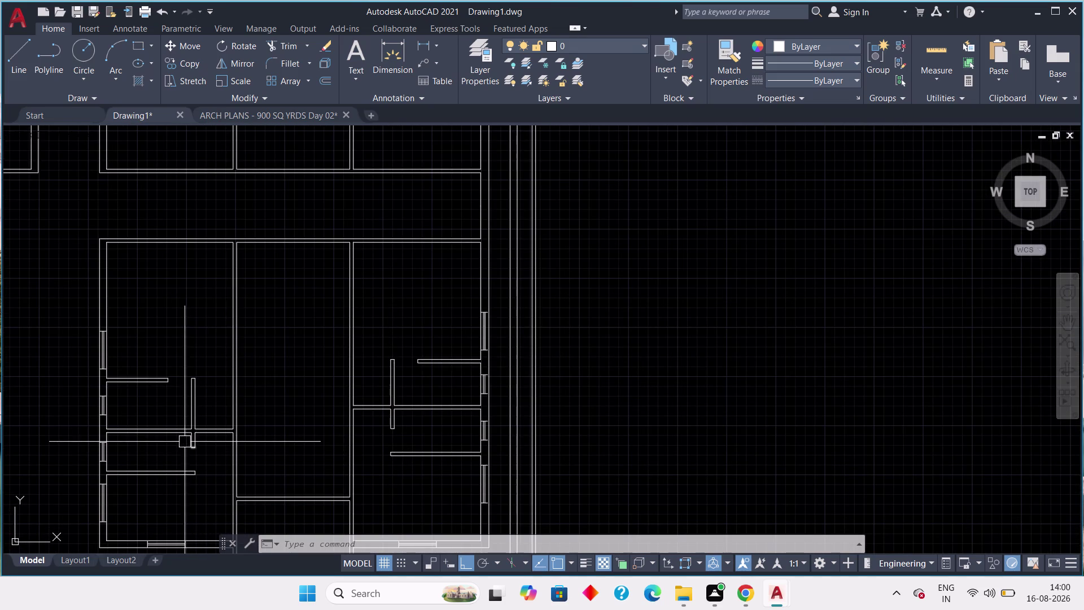
scroll(up, 3)
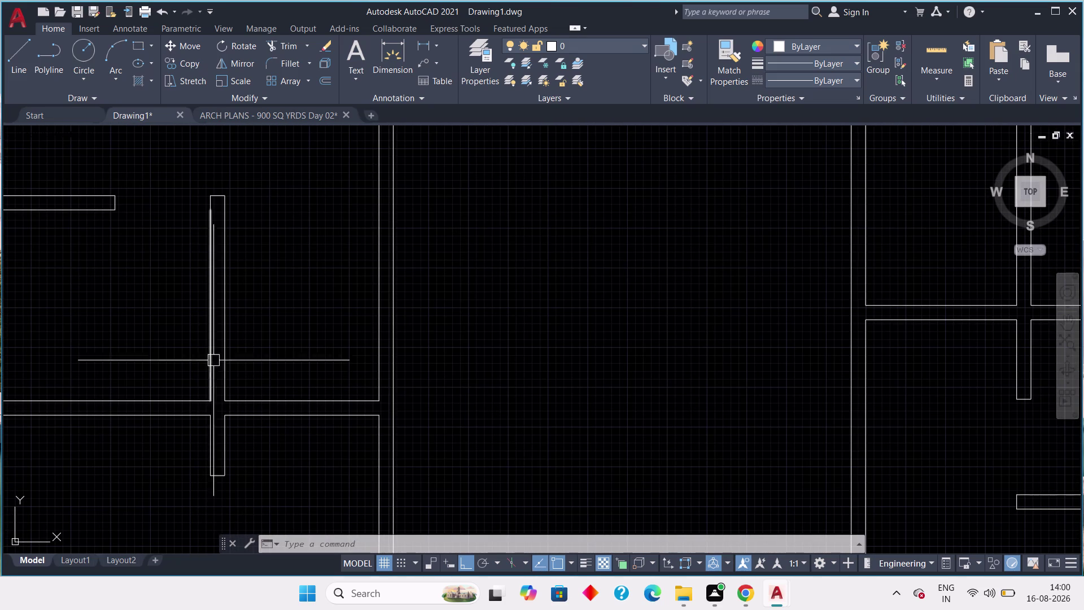
scroll(up, 3)
Delete the stray short line at the wall junction.
click(222, 210)
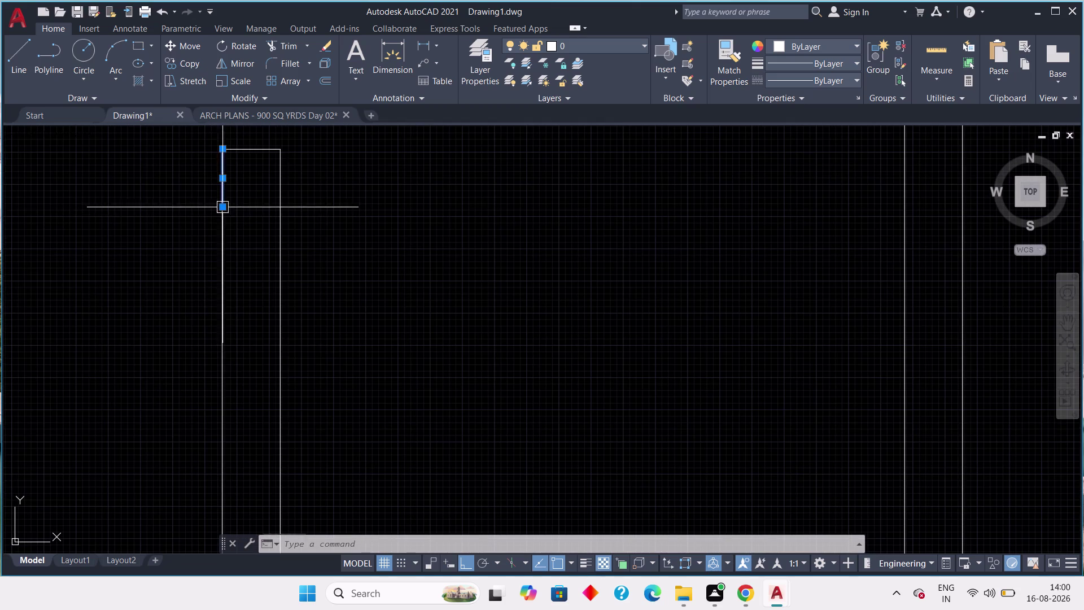
scroll(down, 3)
scroll(up, 3)
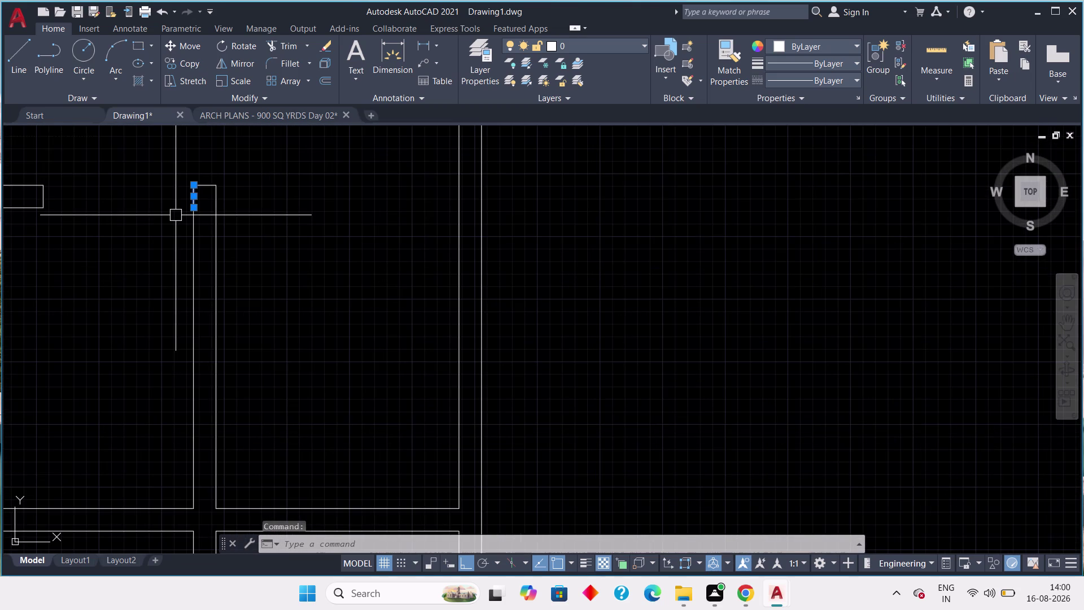
key(Delete)
Stretch the vertical wall line's endpoint up to meet the wall corner.
scroll(up, 3)
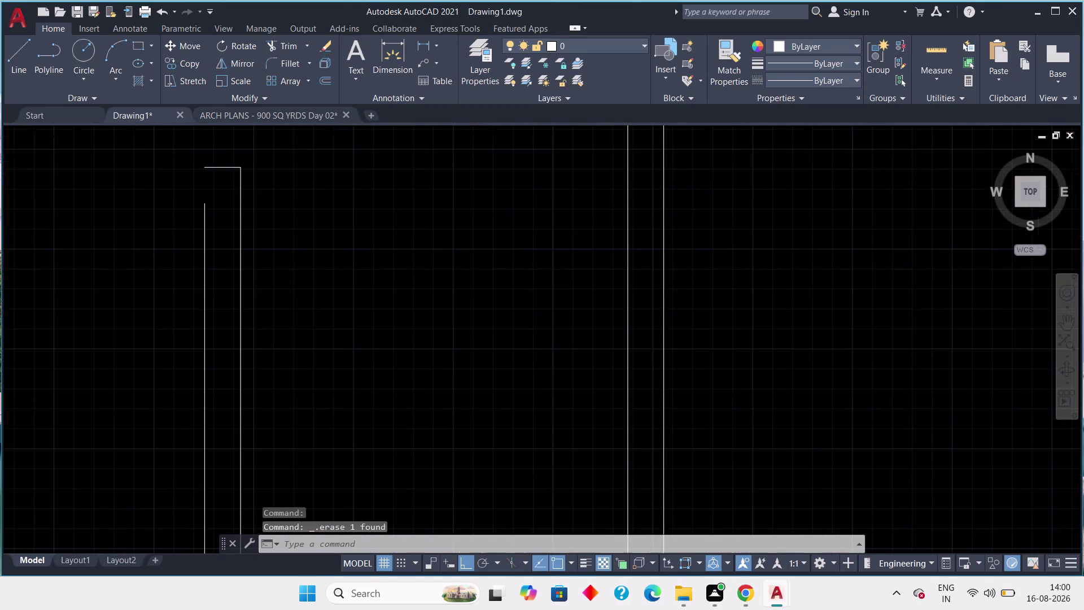
middle_drag(174, 215, 116, 304)
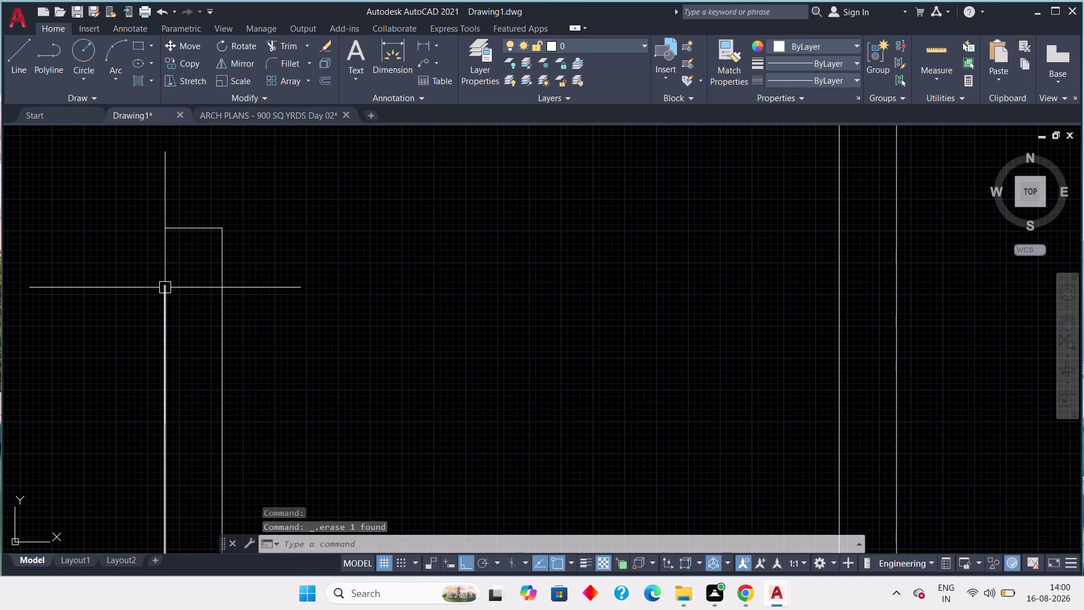
click(165, 287)
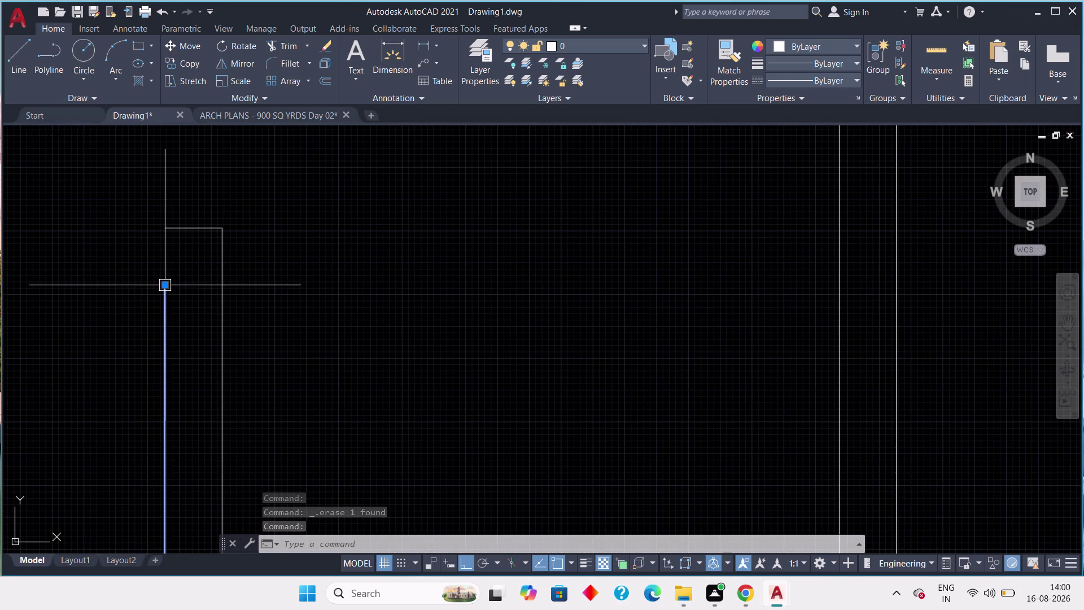
drag(164, 284, 162, 277)
click(164, 230)
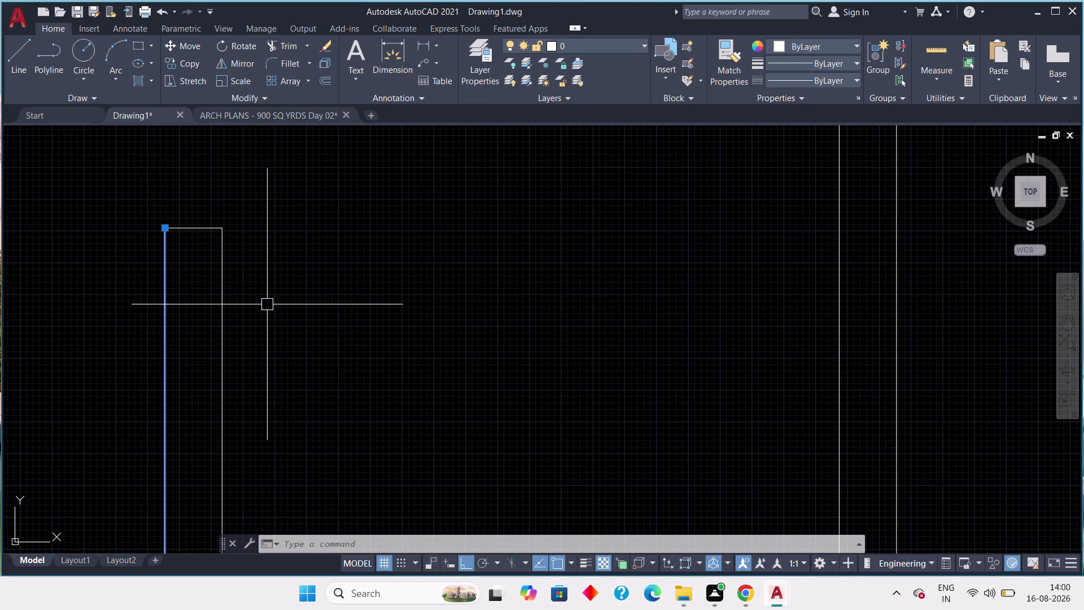
scroll(down, 3)
key(Escape)
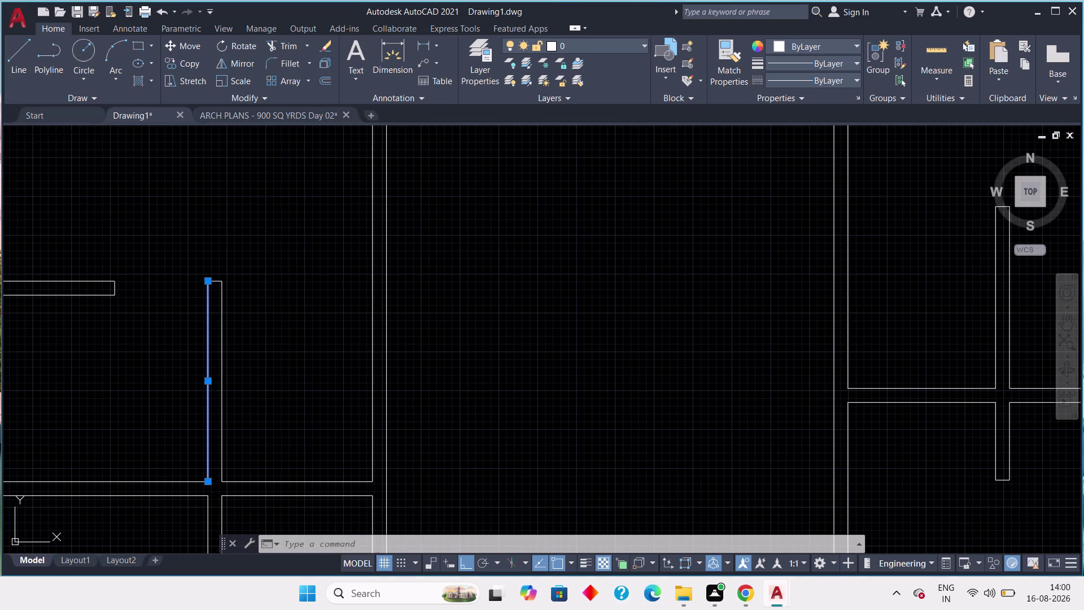
key(Escape)
key(Escape)
scroll(down, 3)
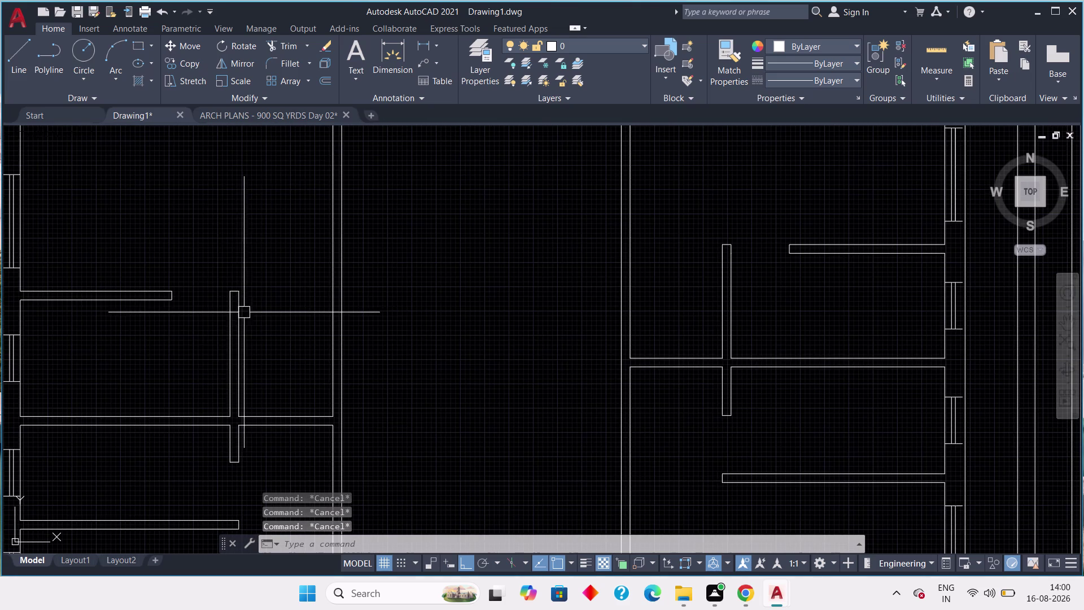
middle_drag(224, 312, 276, 305)
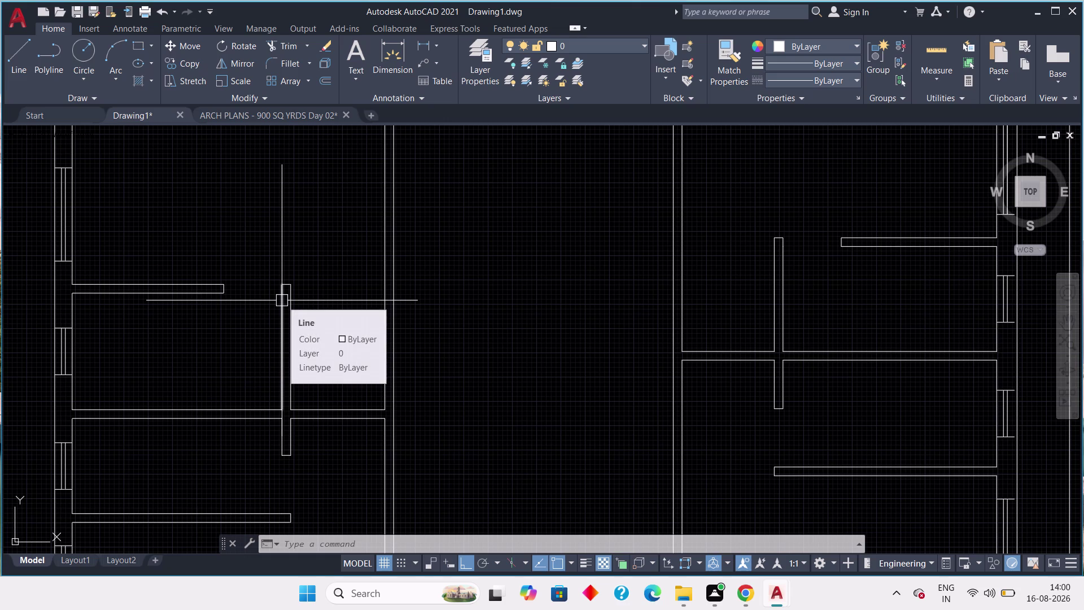
scroll(down, 3)
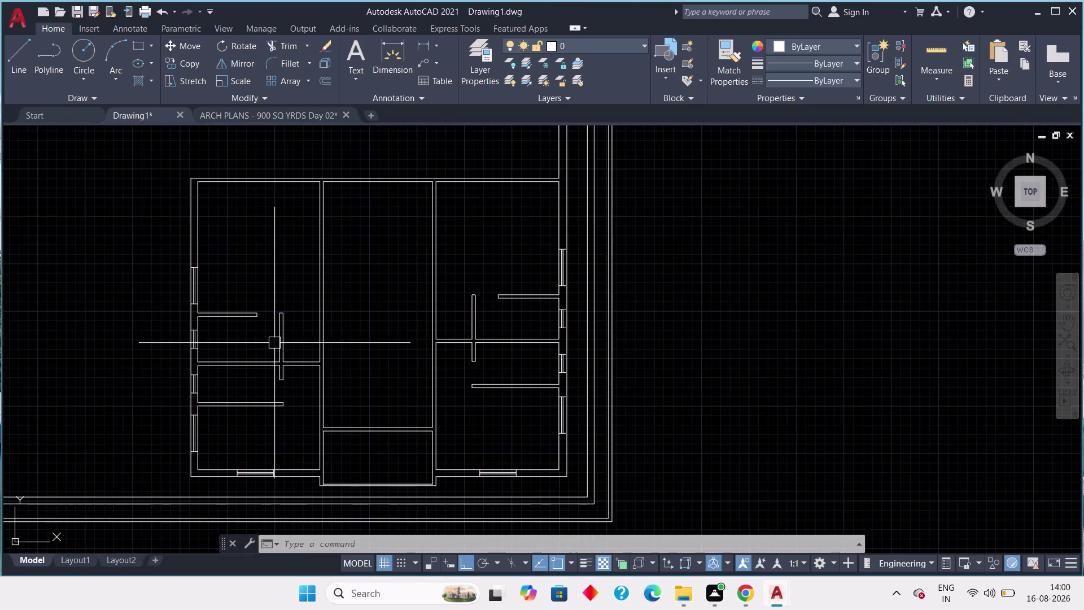
middle_drag(274, 342, 325, 311)
scroll(down, 3)
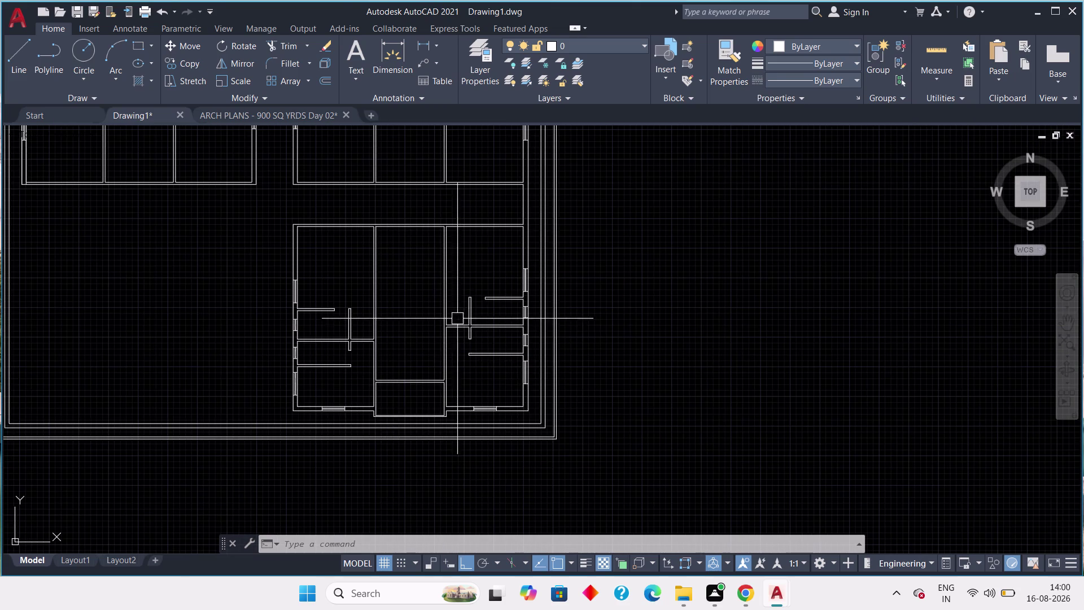
middle_drag(343, 289, 385, 306)
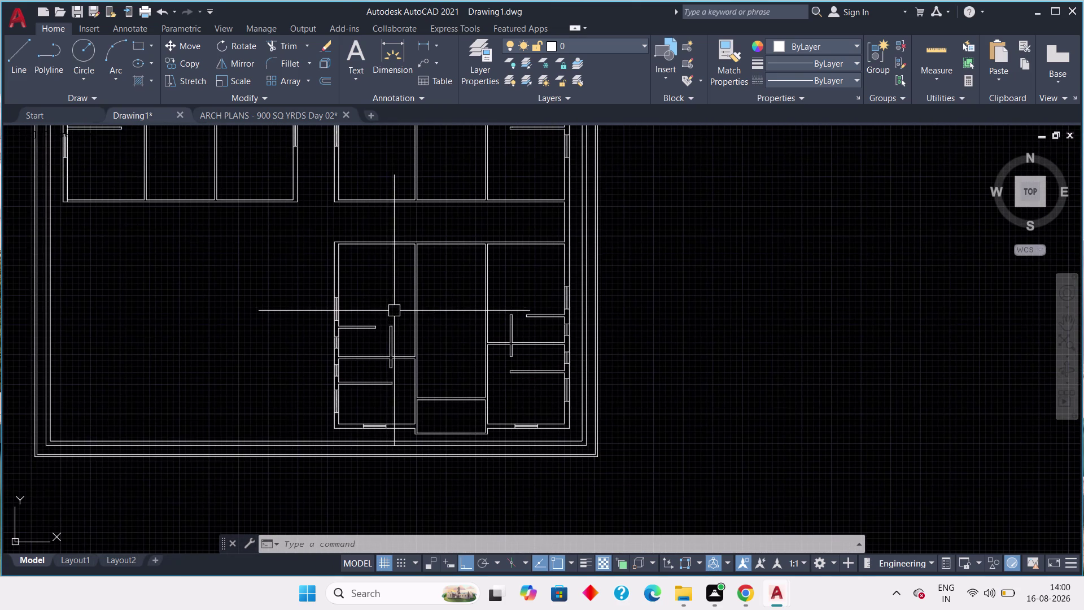
scroll(down, 3)
middle_drag(311, 324, 283, 426)
scroll(up, 3)
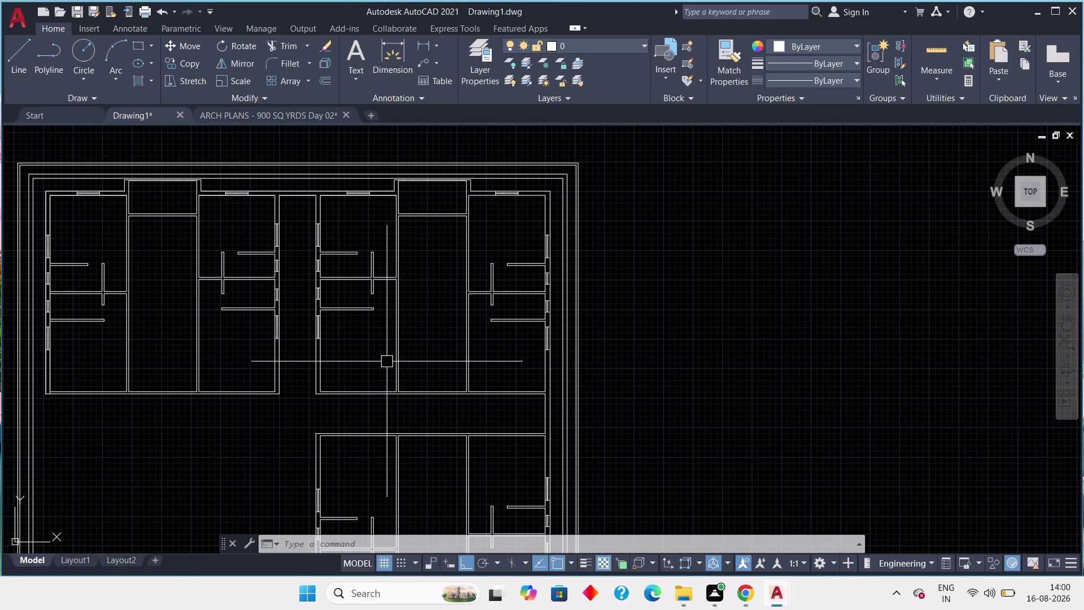
scroll(down, 3)
middle_drag(379, 396, 367, 330)
scroll(up, 3)
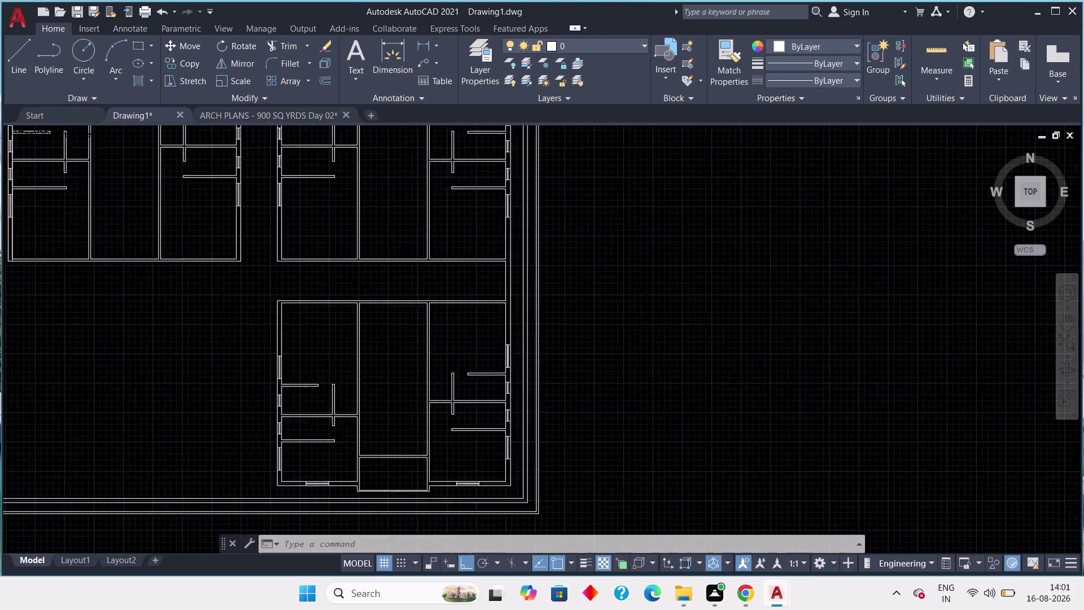
scroll(up, 3)
scroll(down, 3)
middle_drag(432, 416, 439, 419)
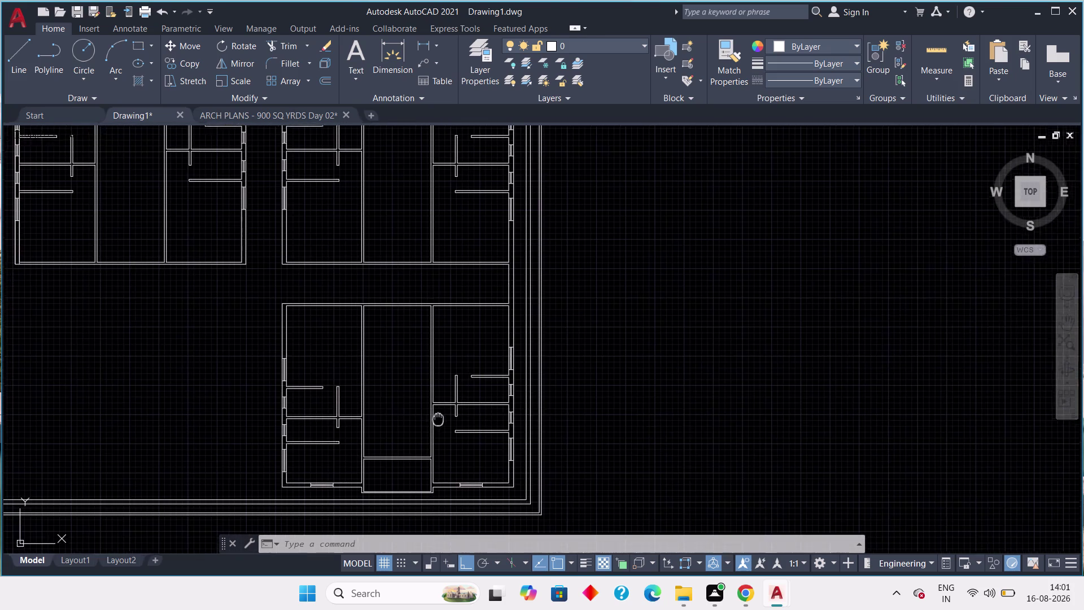
middle_drag(439, 419, 458, 405)
scroll(down, 3)
scroll(up, 3)
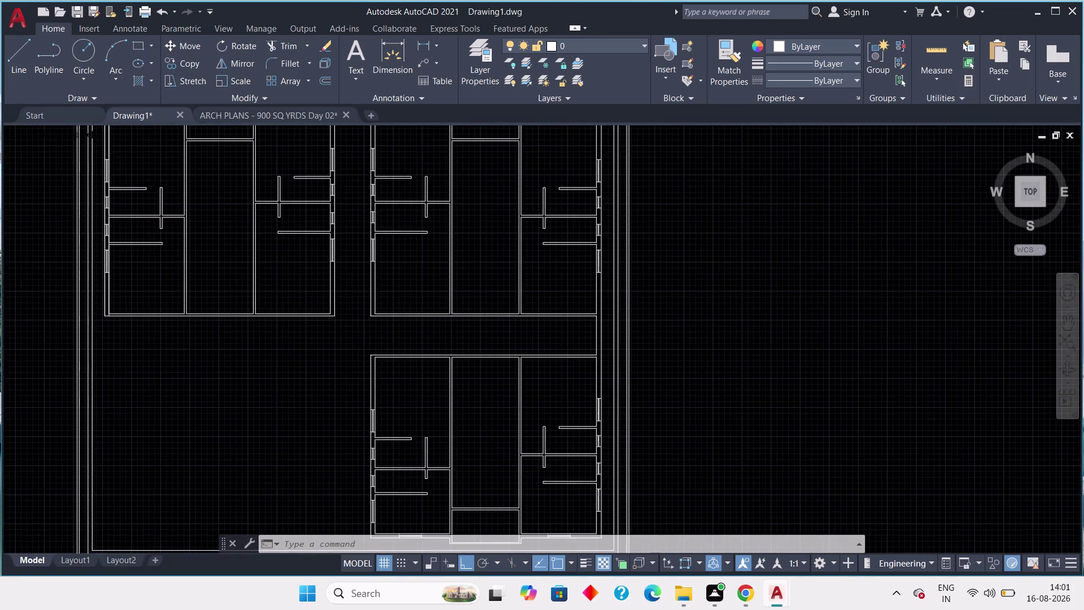
middle_drag(246, 292, 300, 390)
scroll(down, 3)
middle_drag(348, 394, 348, 428)
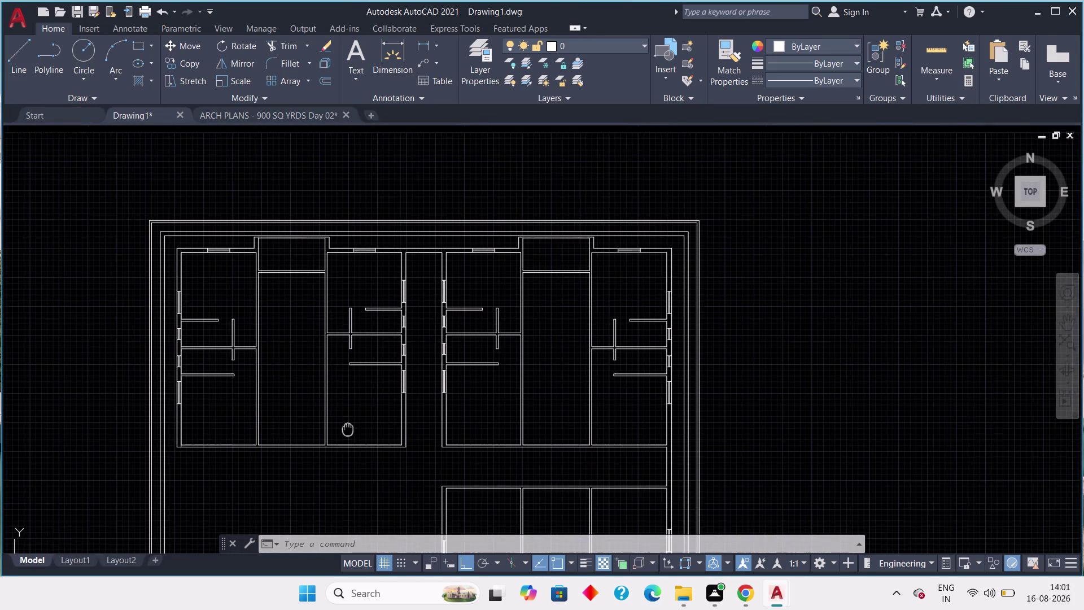
middle_drag(348, 429, 348, 431)
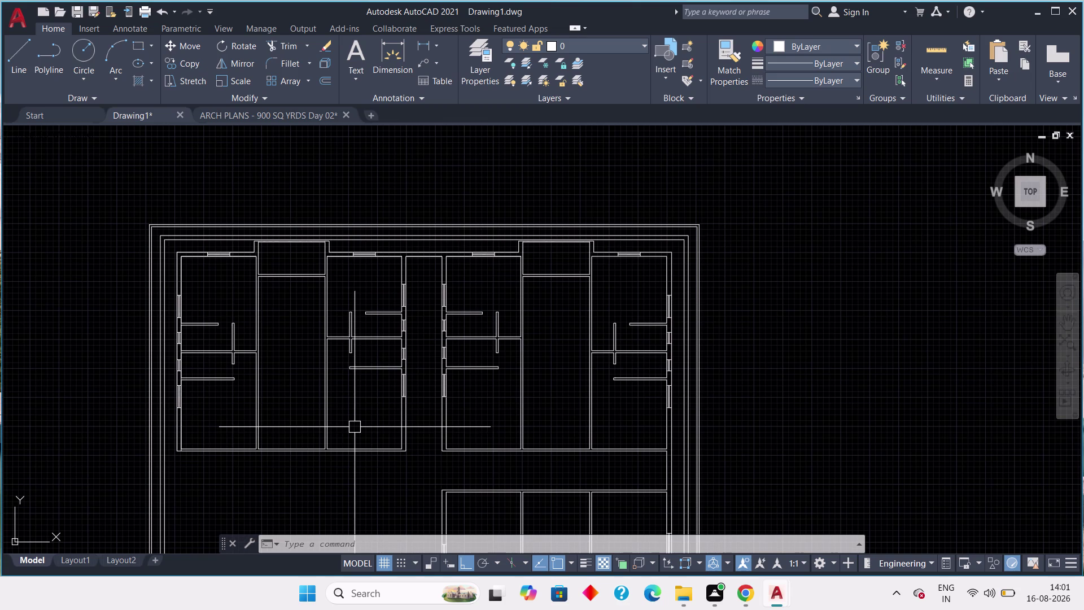
scroll(up, 3)
scroll(down, 3)
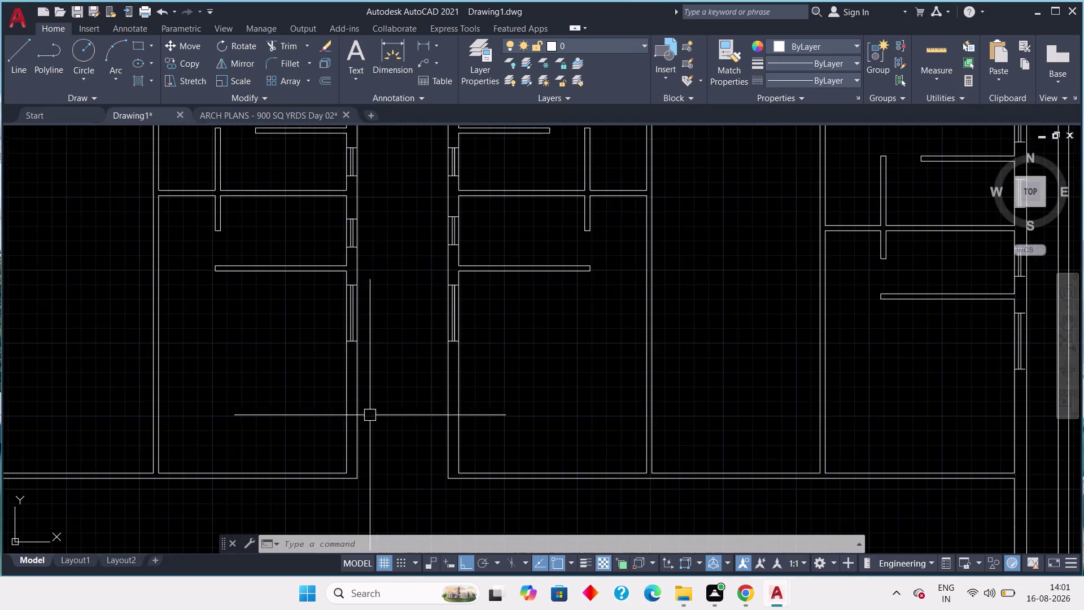
middle_drag(371, 422, 374, 341)
scroll(up, 3)
scroll(down, 3)
middle_drag(311, 320, 337, 434)
scroll(down, 3)
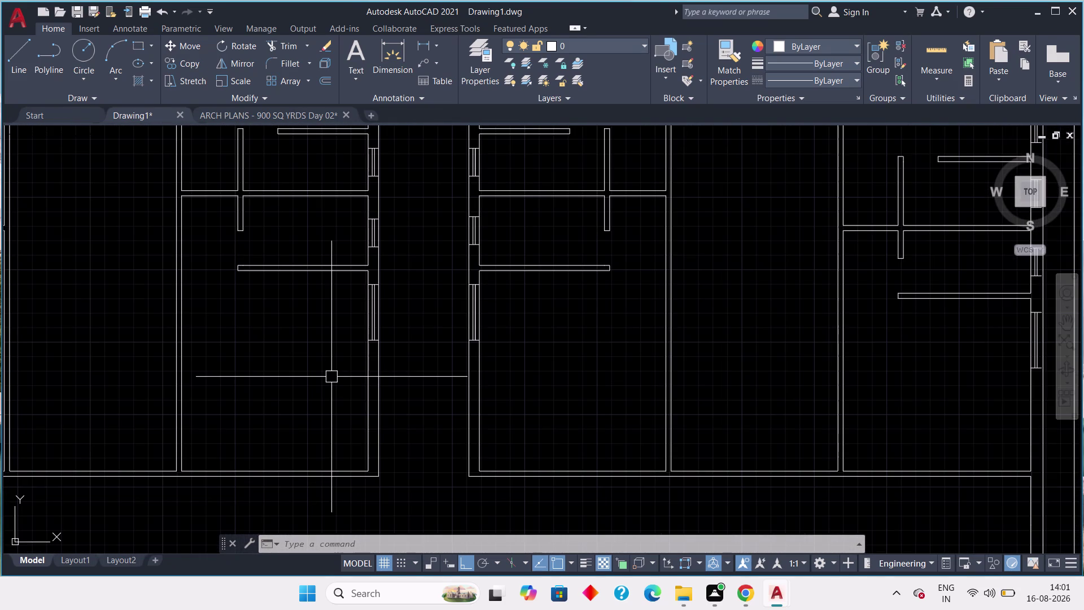
scroll(down, 3)
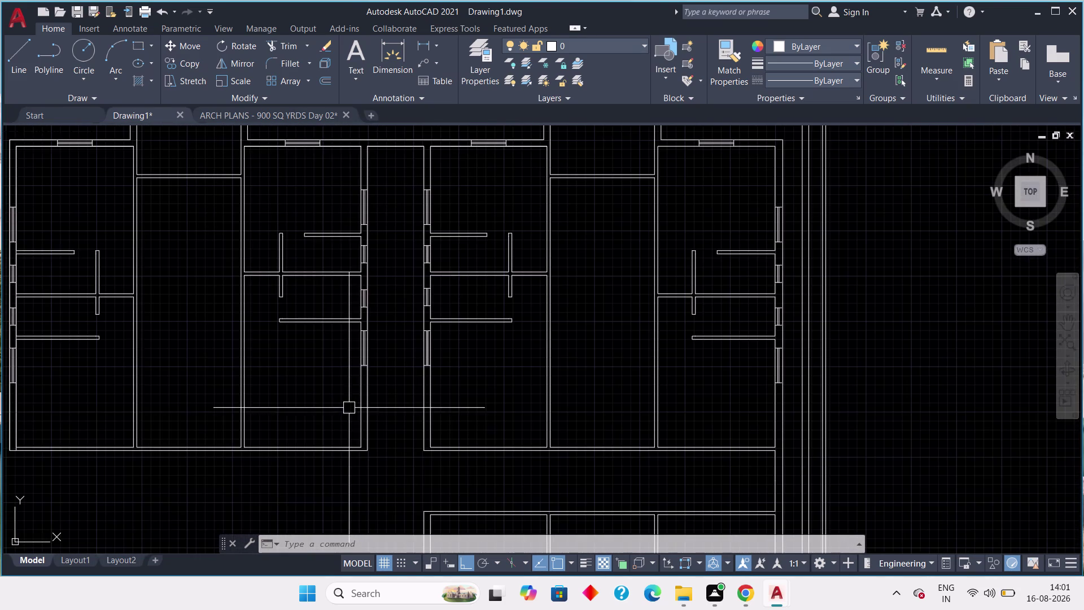
middle_drag(363, 404, 385, 418)
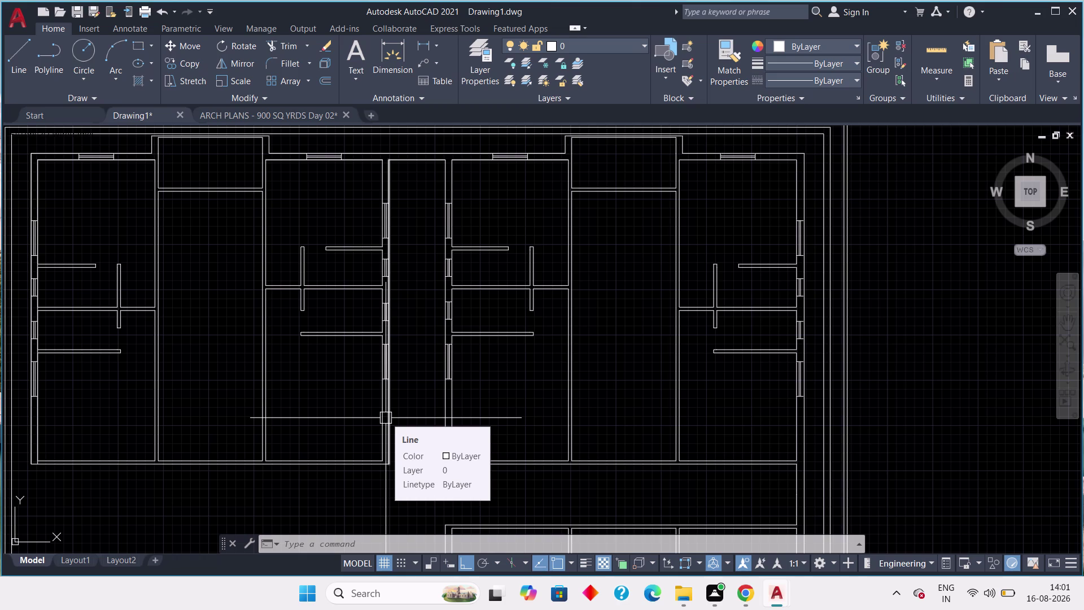
middle_drag(114, 326, 233, 353)
middle_drag(252, 317, 282, 342)
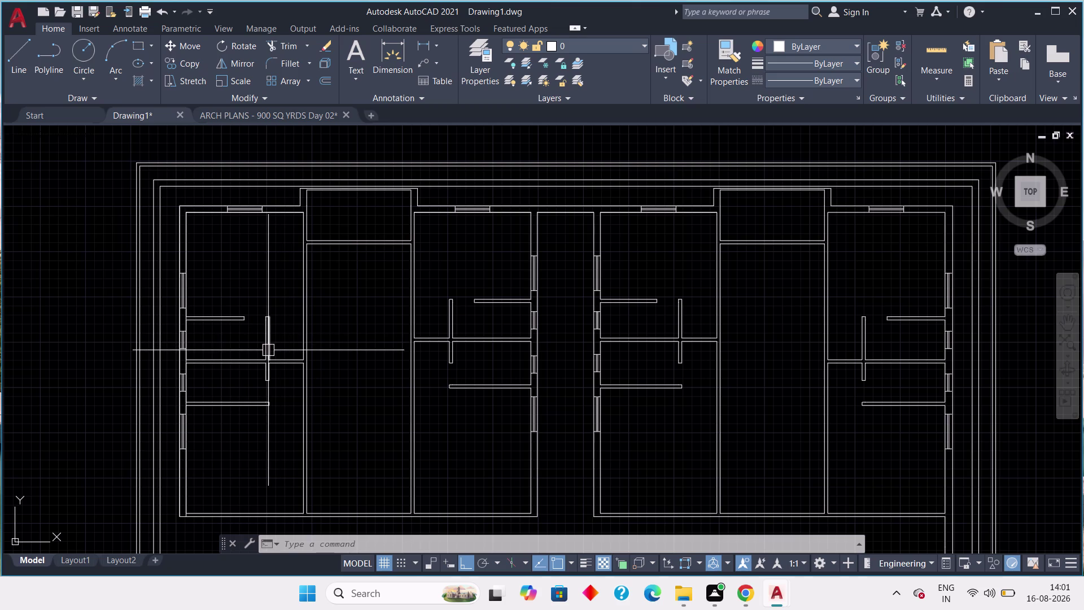
scroll(up, 3)
middle_drag(252, 335, 263, 360)
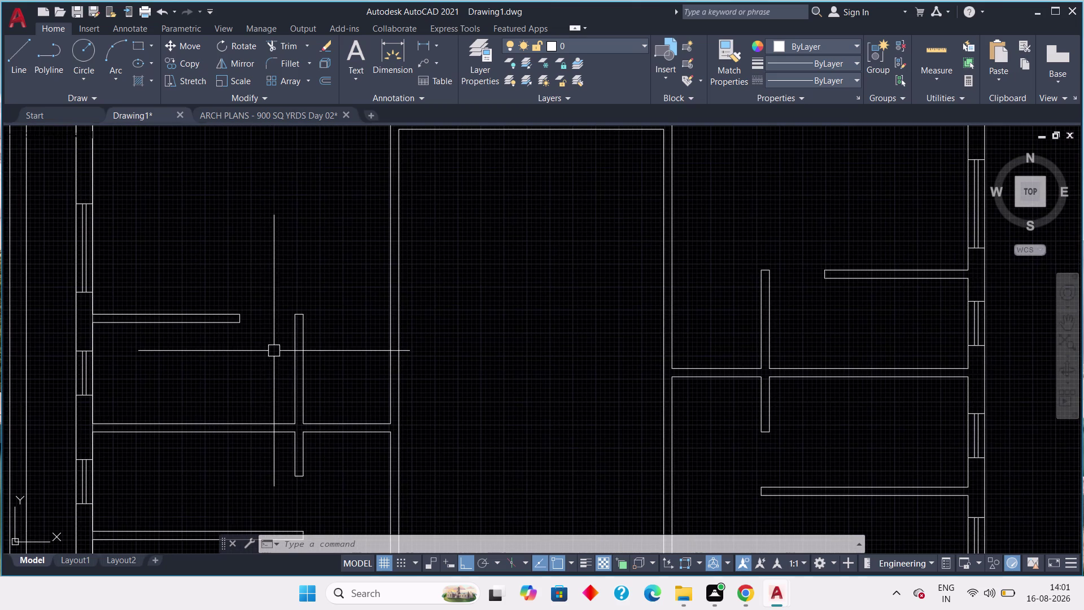
scroll(down, 3)
middle_drag(365, 344, 411, 328)
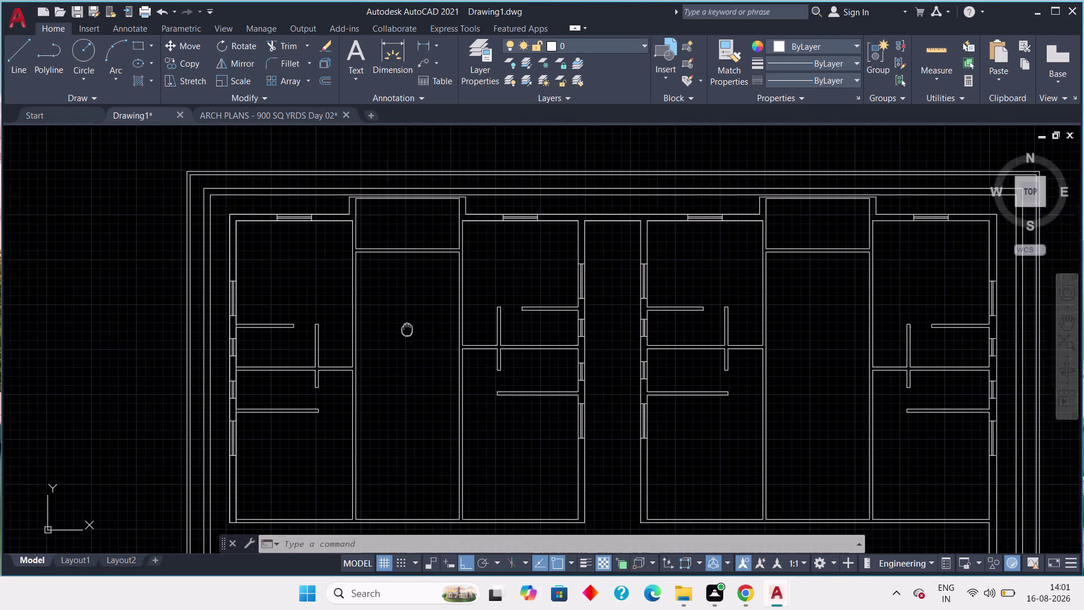
middle_drag(411, 329, 420, 325)
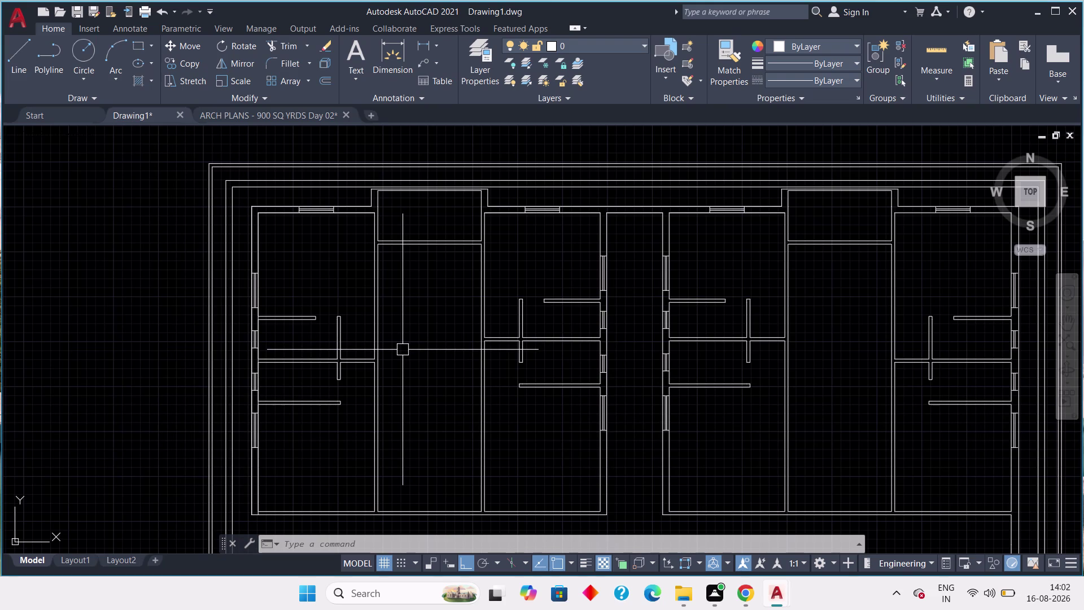
middle_drag(400, 354, 454, 346)
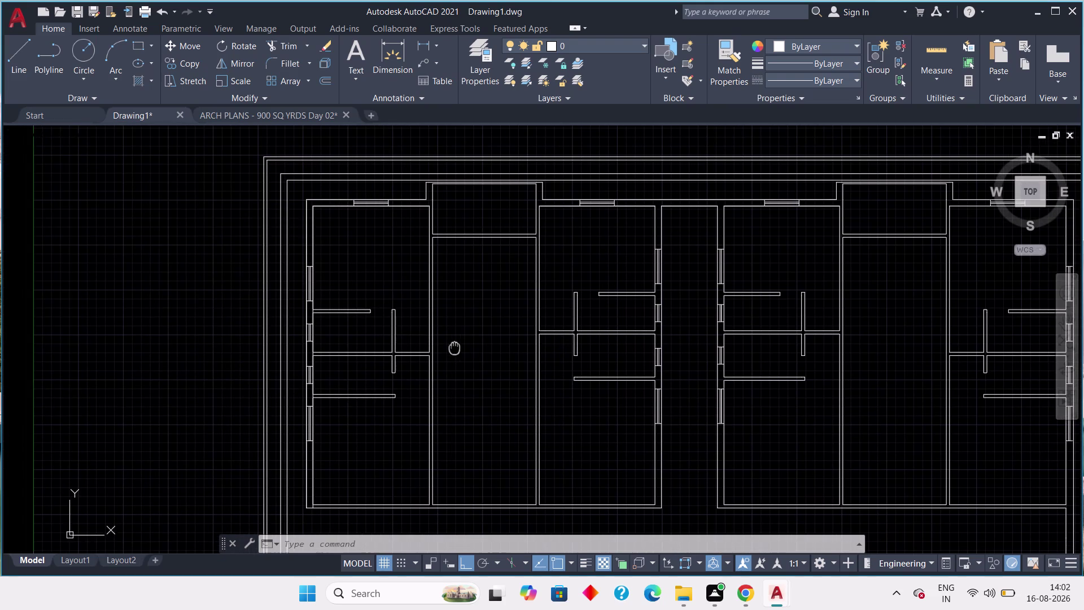
middle_drag(455, 347, 456, 347)
scroll(down, 3)
scroll(up, 3)
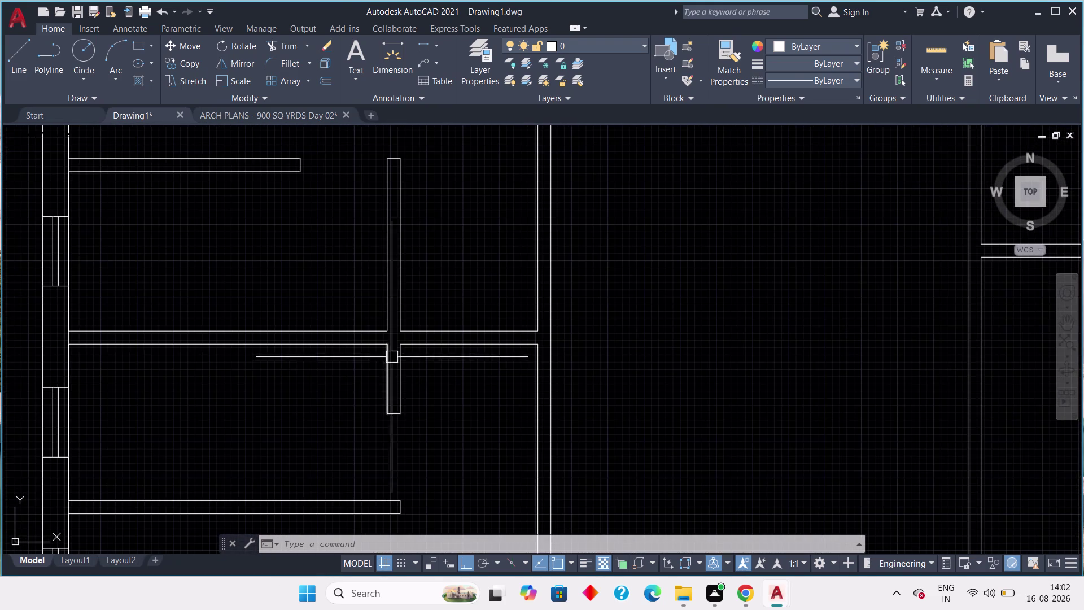
scroll(up, 3)
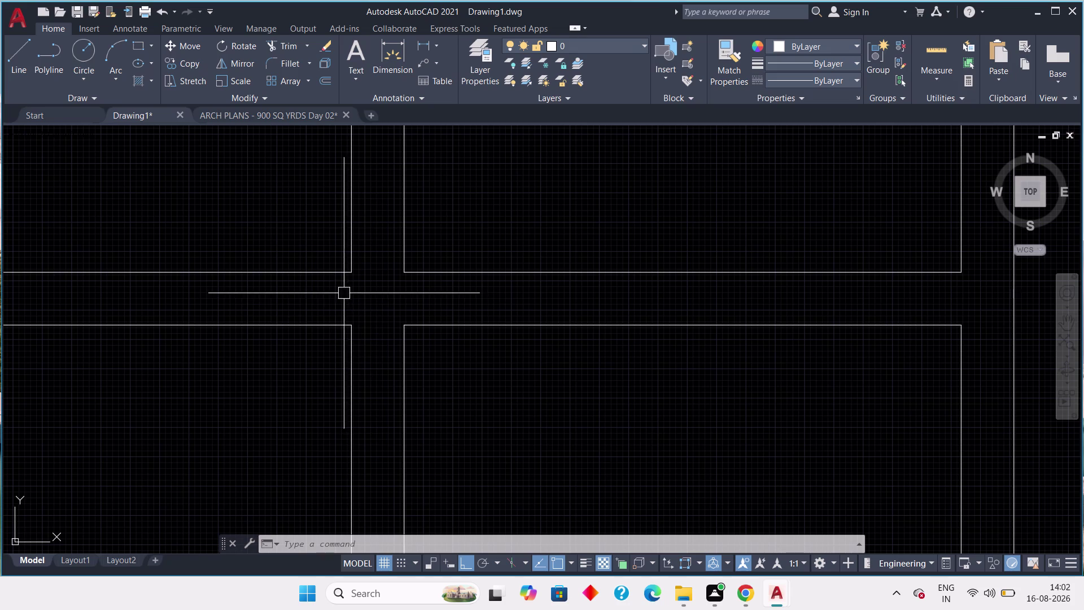
scroll(down, 3)
middle_drag(467, 370, 417, 362)
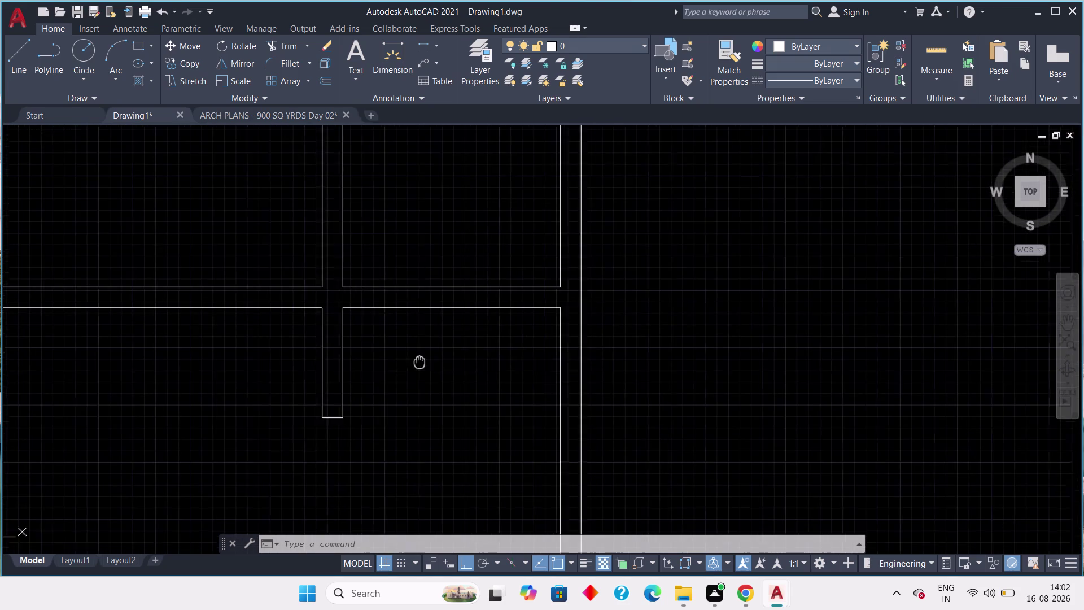
middle_drag(417, 362, 294, 327)
scroll(down, 3)
scroll(down, 3)
middle_drag(510, 319, 334, 363)
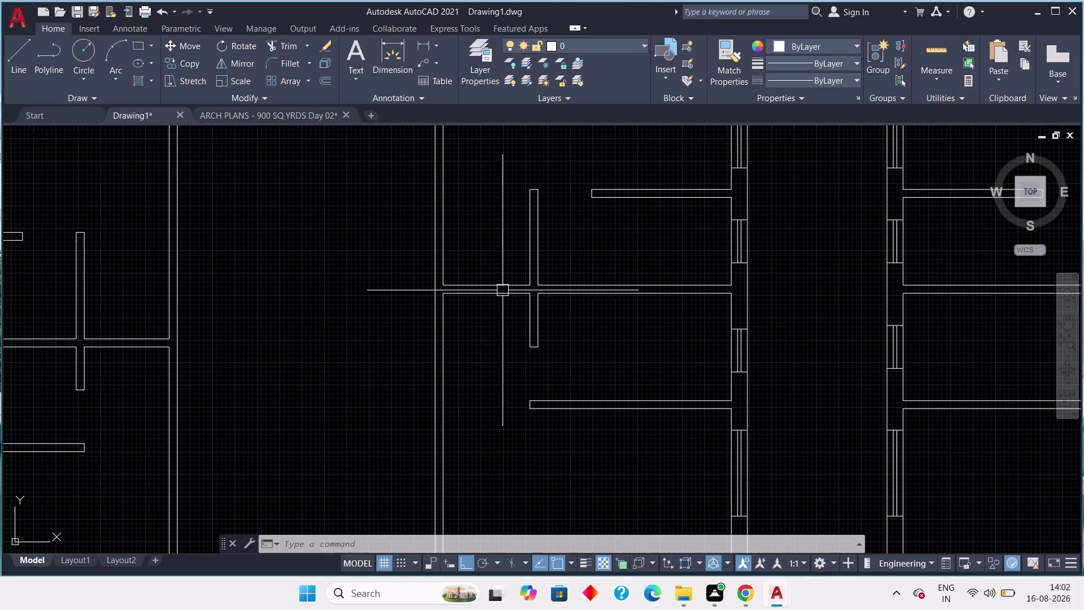
scroll(up, 3)
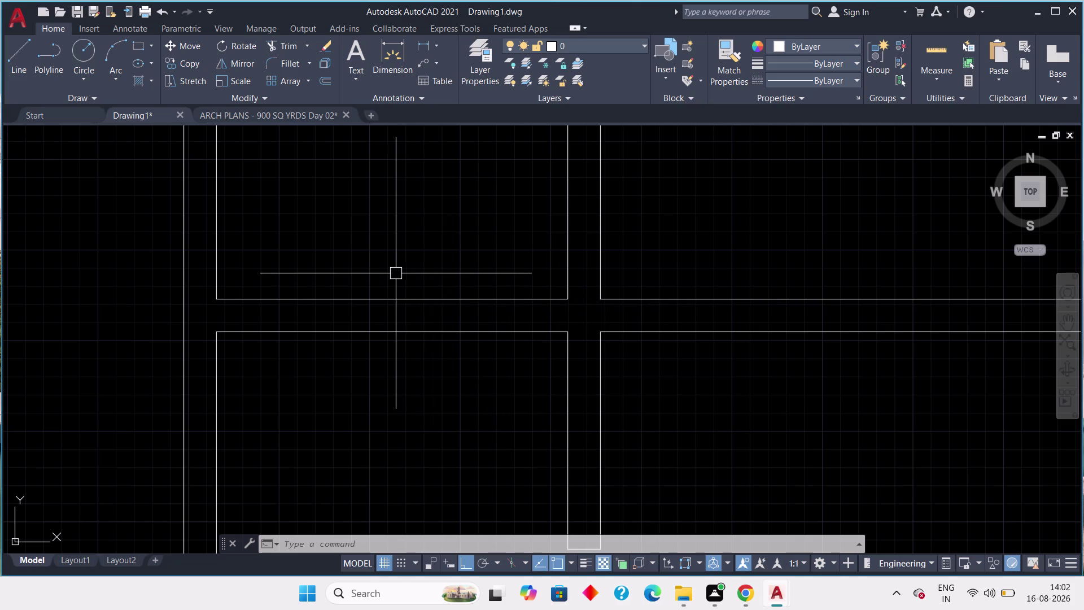
scroll(down, 3)
scroll(down, 3)
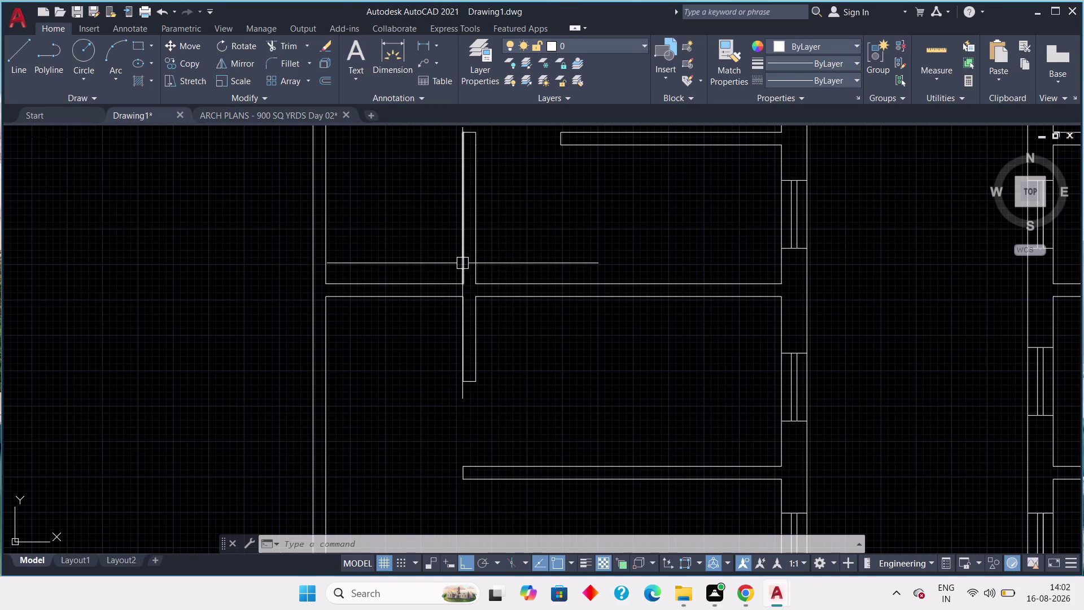
middle_drag(463, 263, 405, 271)
scroll(down, 3)
middle_drag(441, 288, 511, 304)
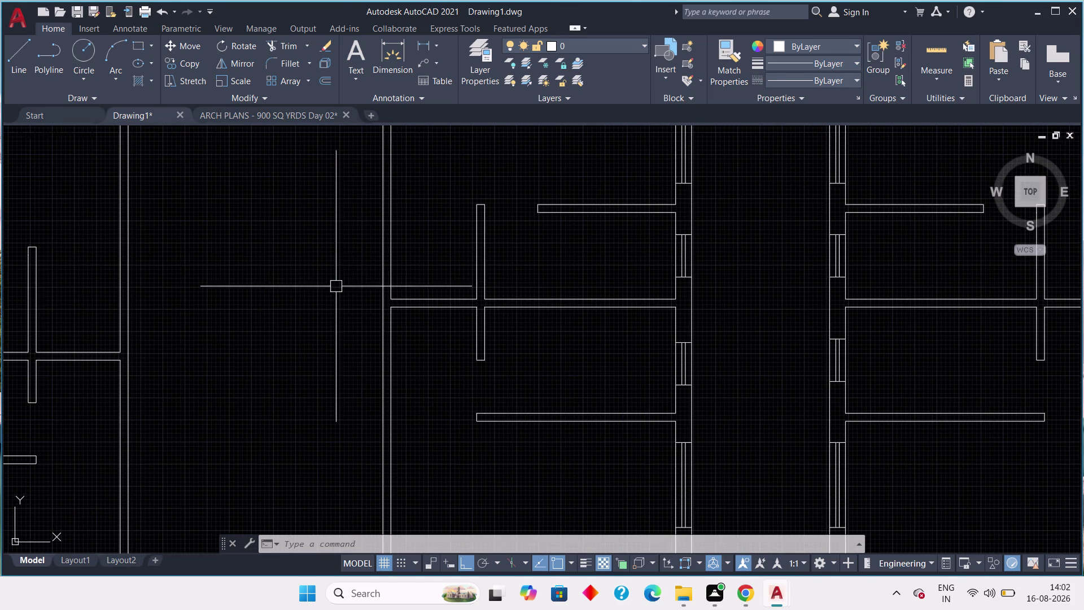
middle_drag(337, 290, 377, 322)
scroll(down, 3)
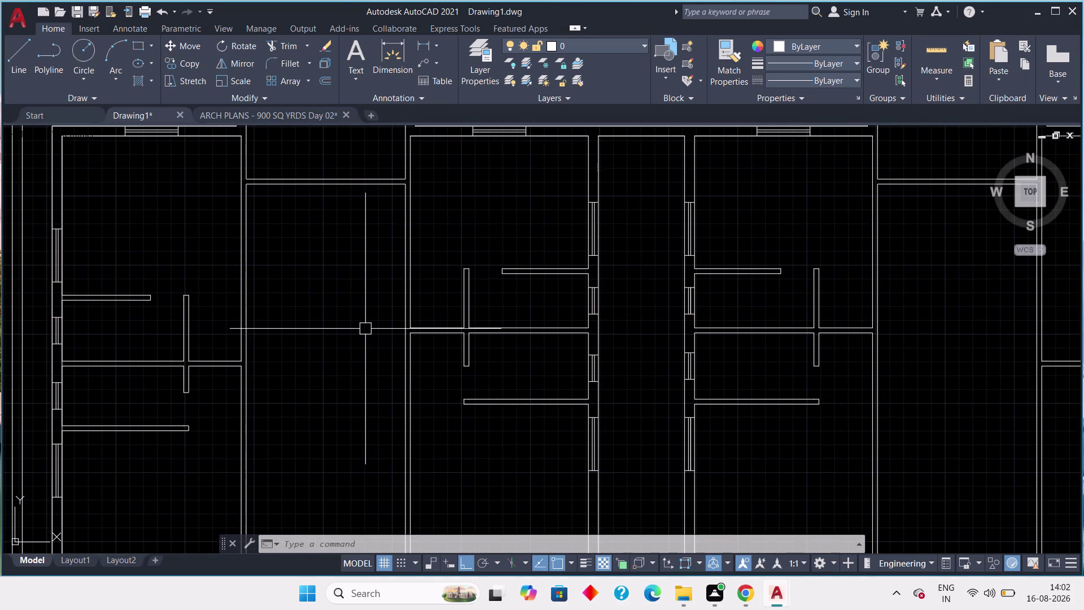
middle_drag(344, 321, 279, 312)
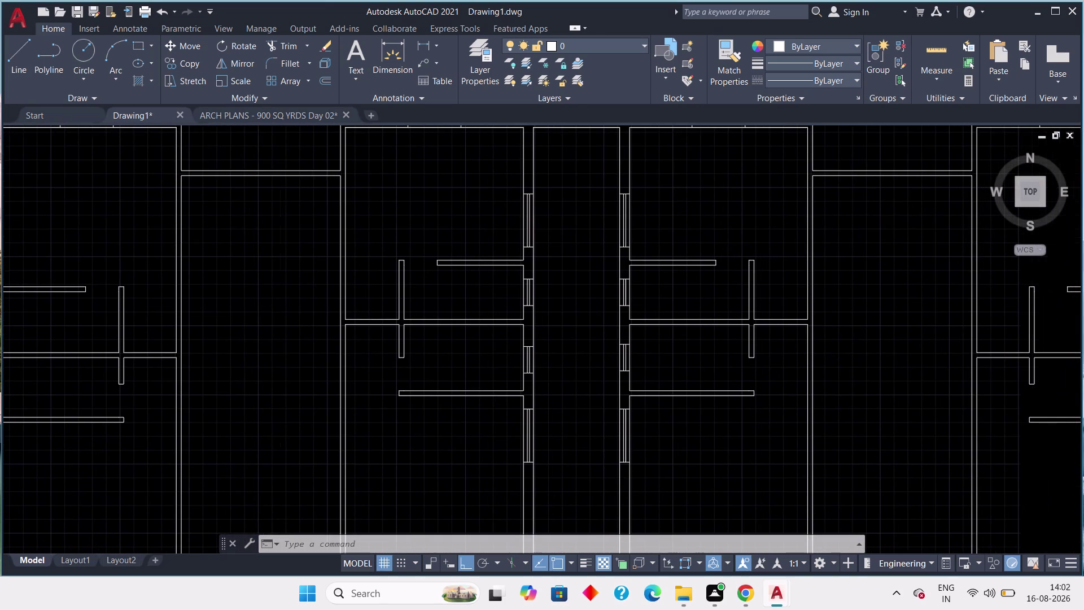
middle_drag(355, 326, 219, 326)
scroll(down, 3)
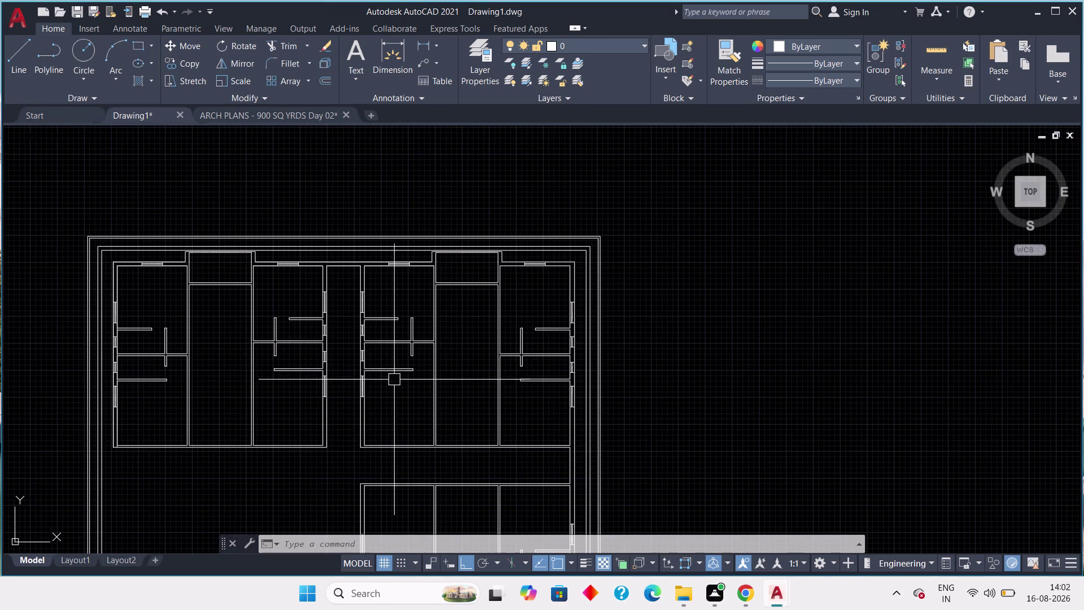
middle_drag(392, 376, 300, 341)
middle_drag(361, 411, 327, 305)
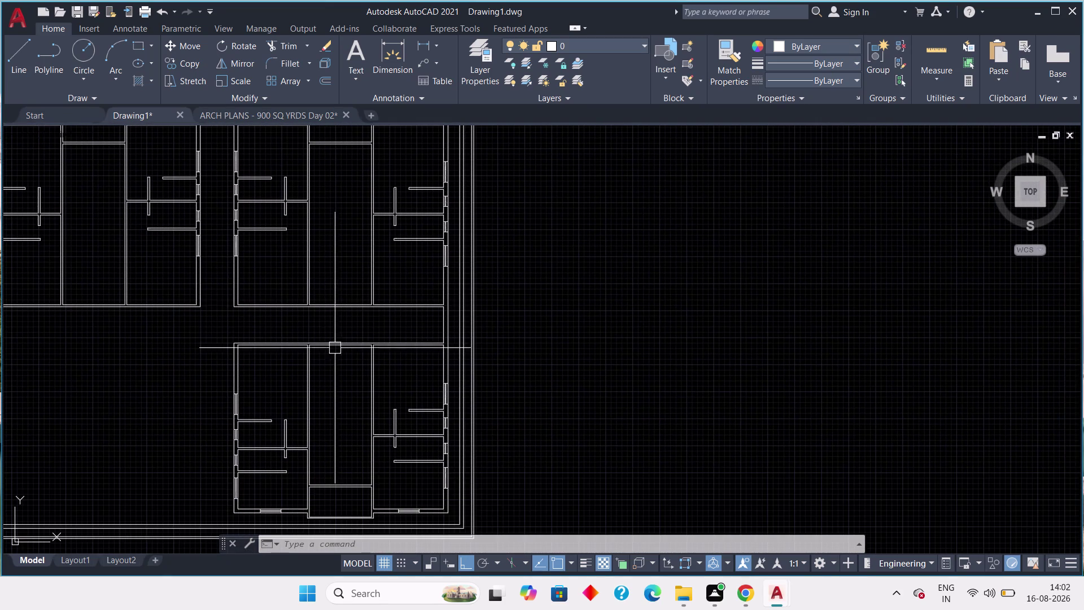
scroll(down, 3)
scroll(up, 3)
middle_drag(334, 367, 463, 328)
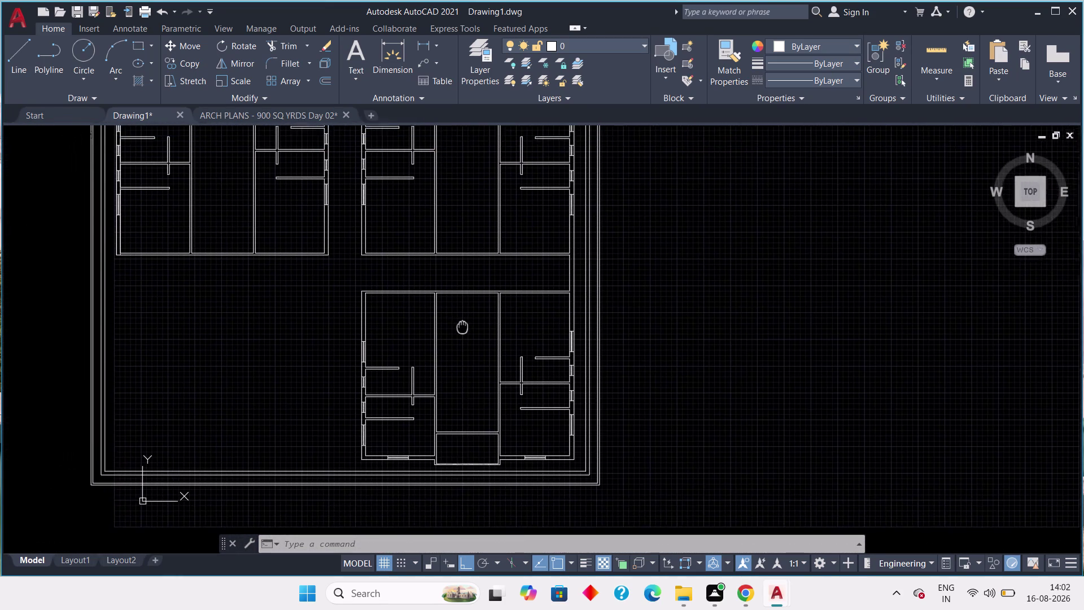
middle_drag(463, 328, 488, 421)
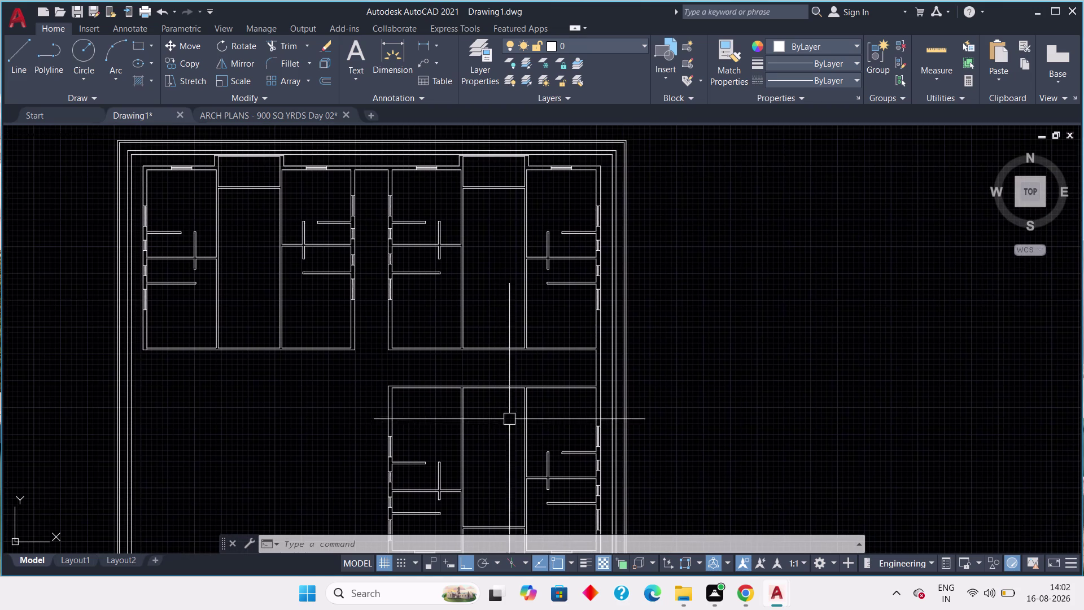
middle_drag(540, 462, 509, 296)
scroll(up, 3)
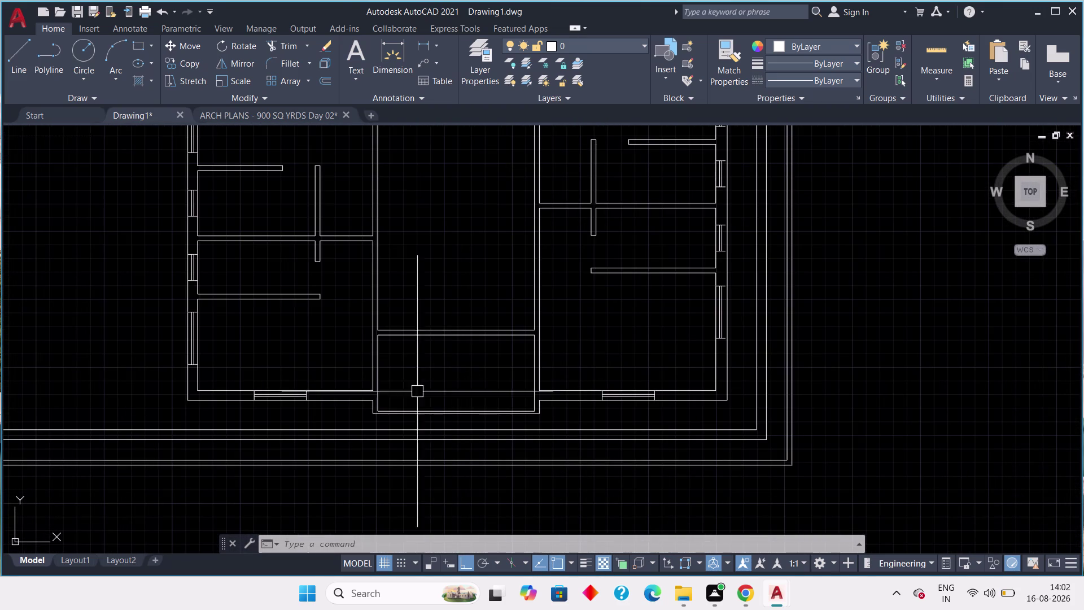
scroll(up, 3)
scroll(down, 3)
middle_drag(284, 316, 369, 451)
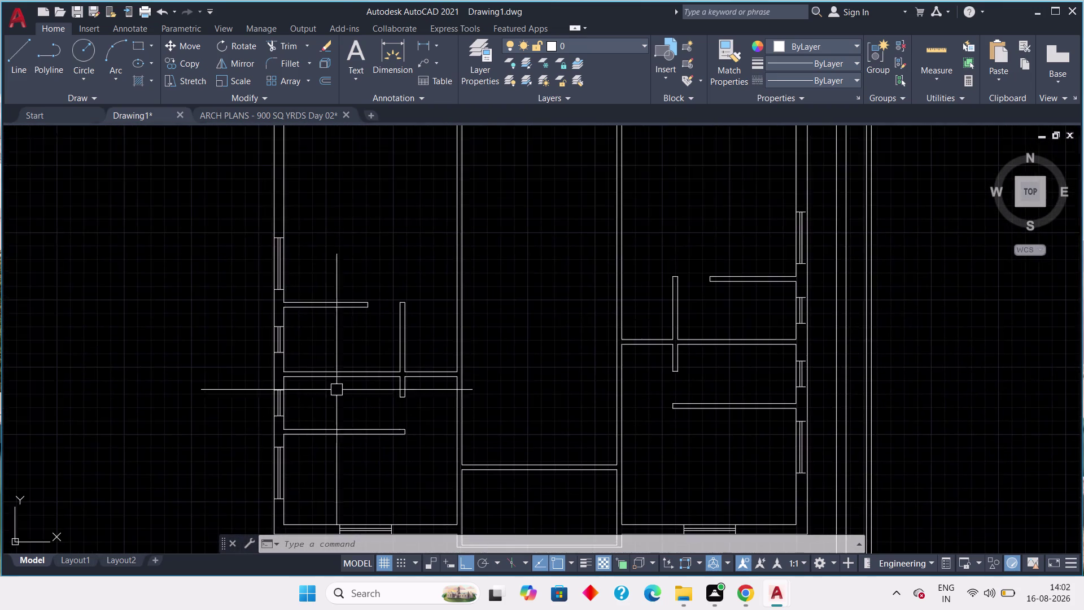
scroll(down, 3)
middle_drag(231, 245, 260, 438)
scroll(up, 3)
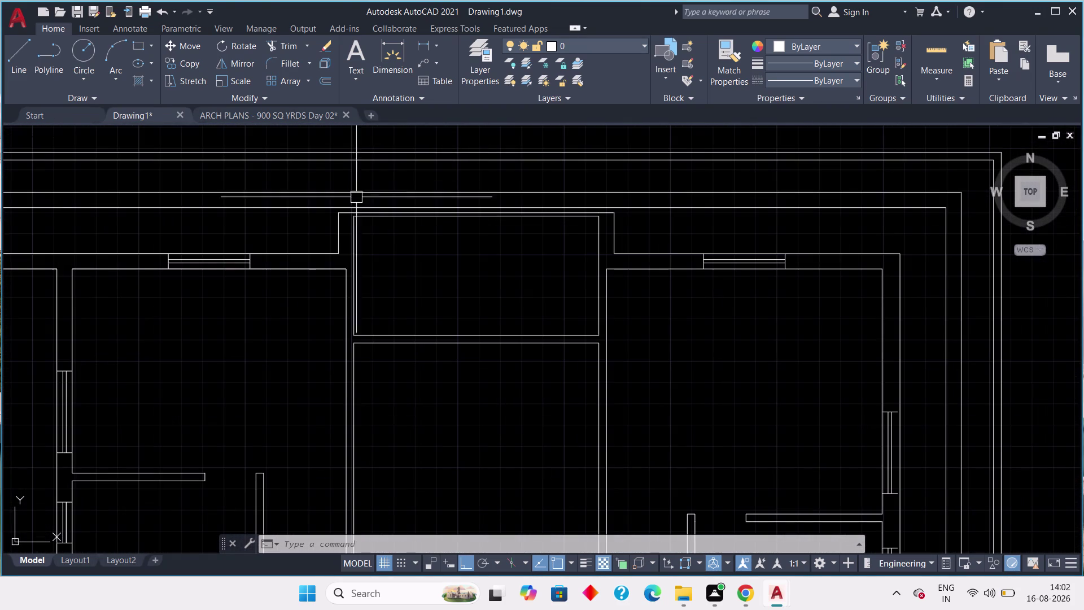
scroll(up, 3)
scroll(down, 3)
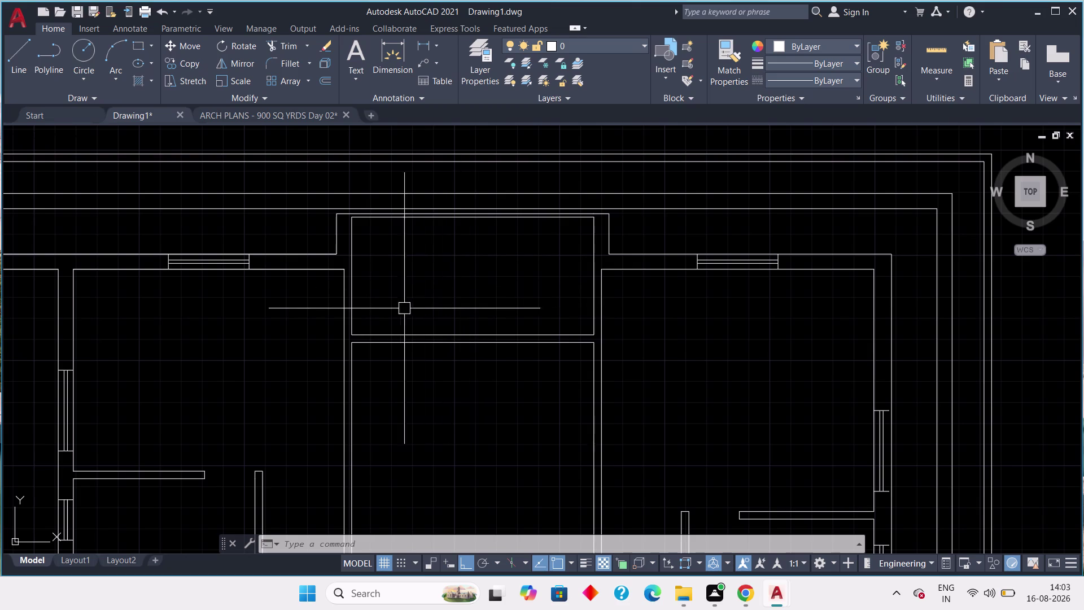
scroll(down, 3)
middle_drag(361, 318, 410, 321)
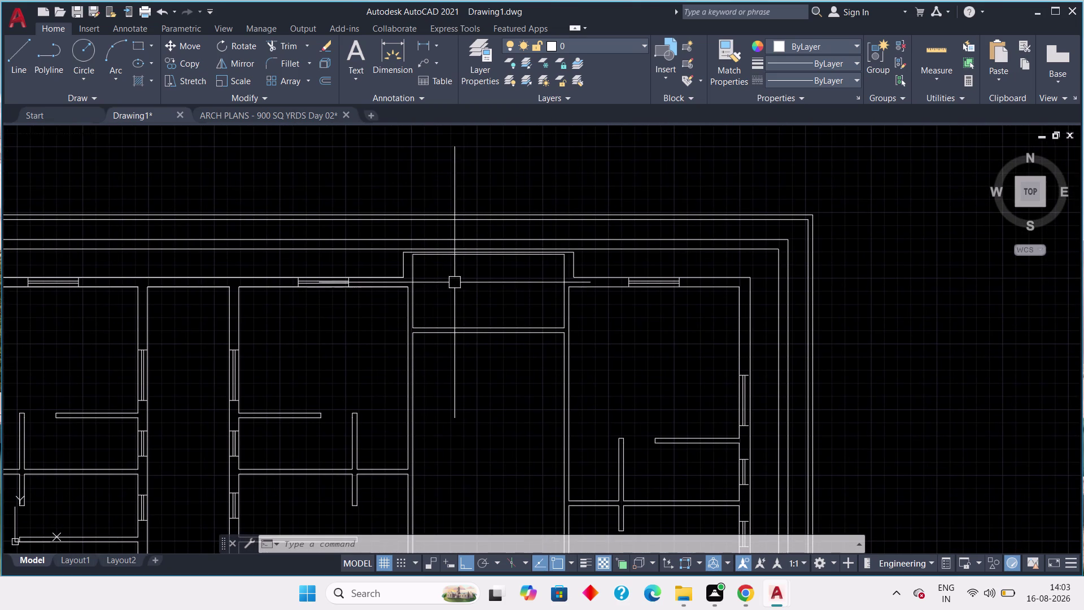
middle_drag(468, 282, 506, 282)
middle_drag(485, 283, 534, 282)
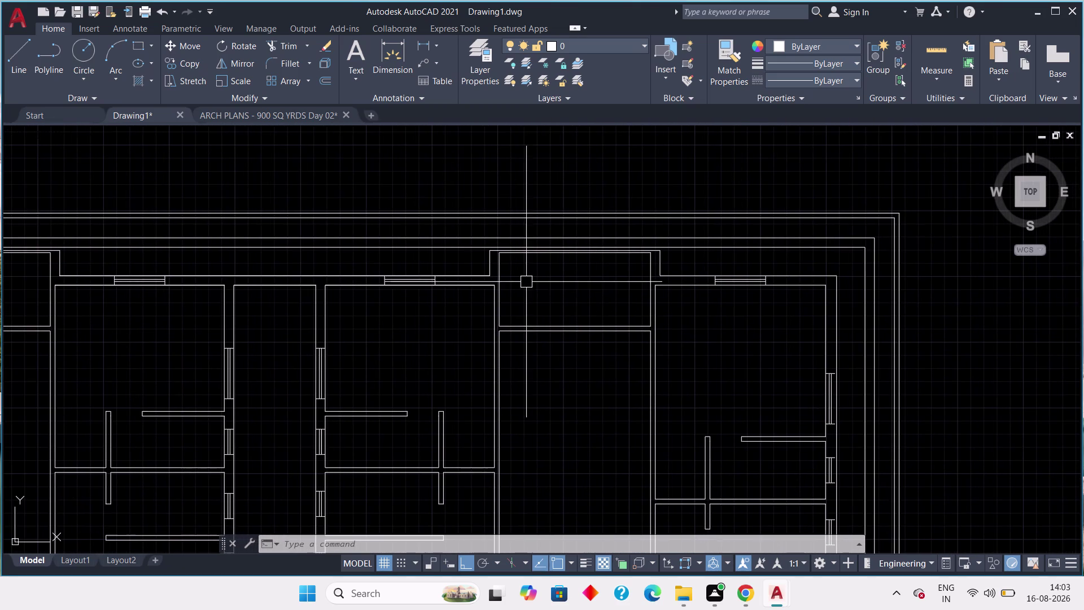
middle_drag(324, 310, 572, 315)
middle_drag(231, 335, 367, 375)
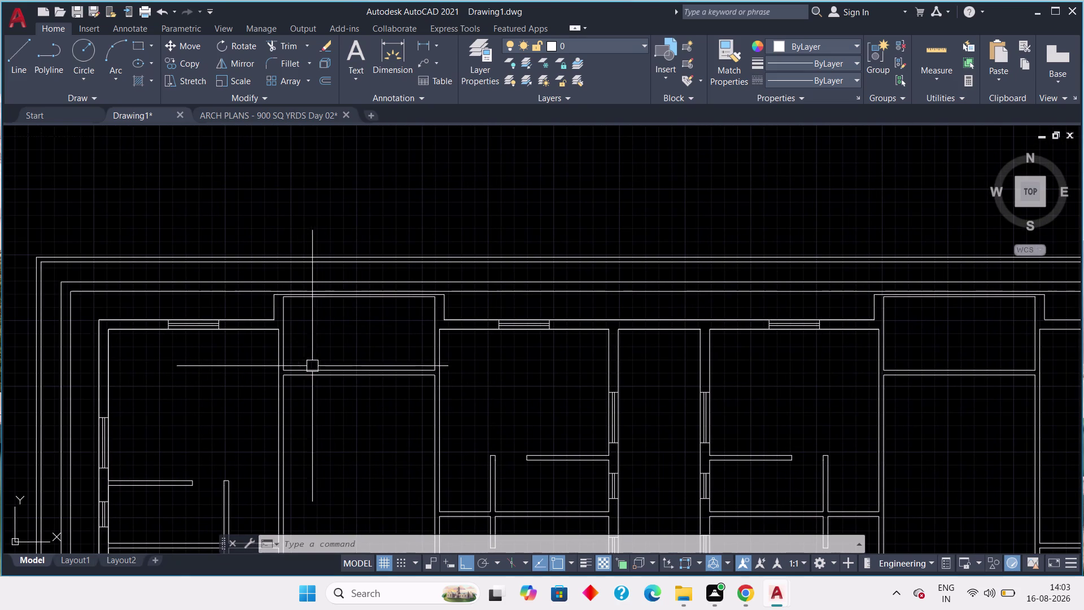
scroll(up, 3)
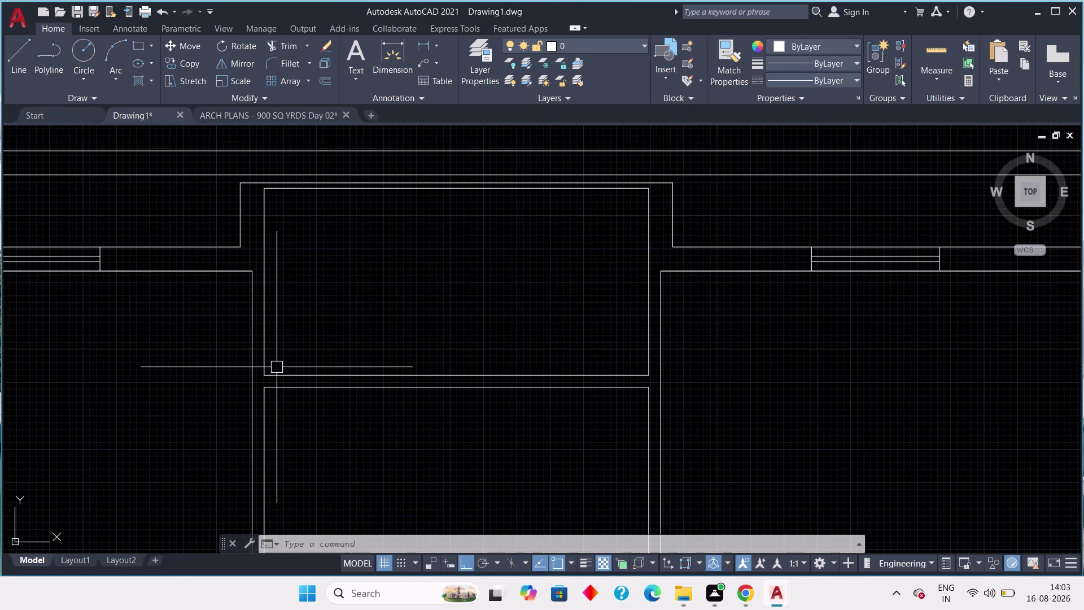
middle_drag(277, 367, 441, 333)
scroll(down, 3)
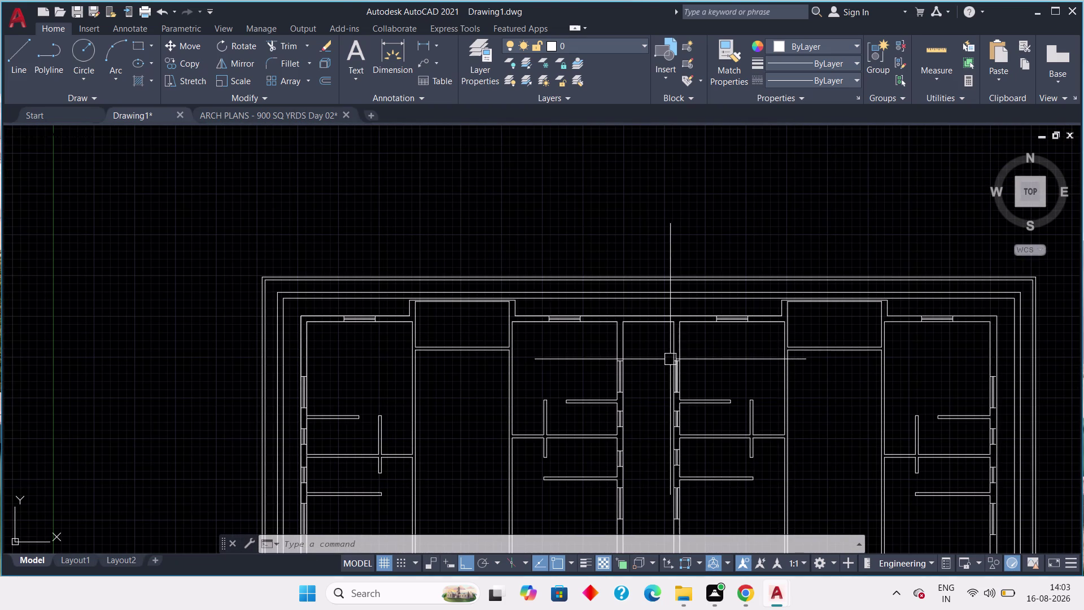
middle_drag(668, 359, 628, 327)
scroll(up, 3)
scroll(down, 3)
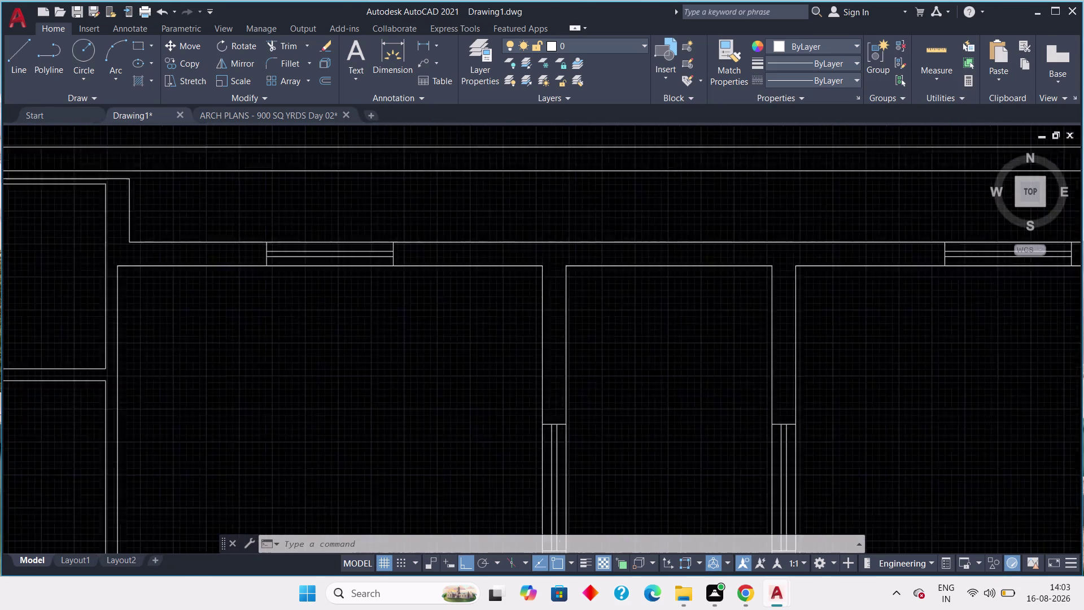
scroll(down, 3)
middle_drag(602, 342, 566, 186)
scroll(up, 3)
middle_drag(580, 357, 567, 227)
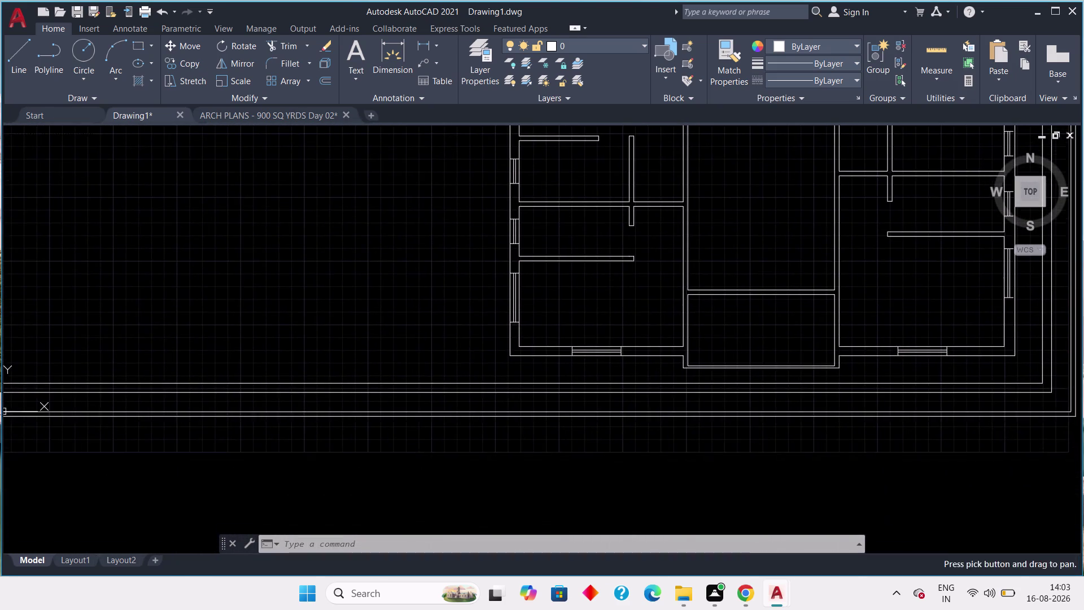
scroll(up, 3)
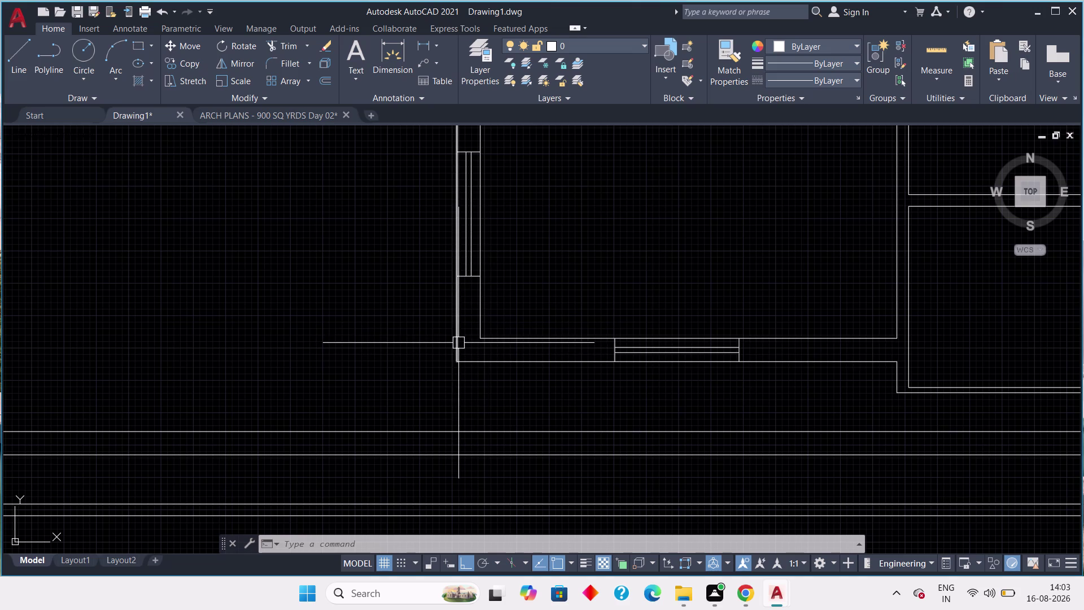
scroll(down, 3)
middle_drag(390, 314, 391, 316)
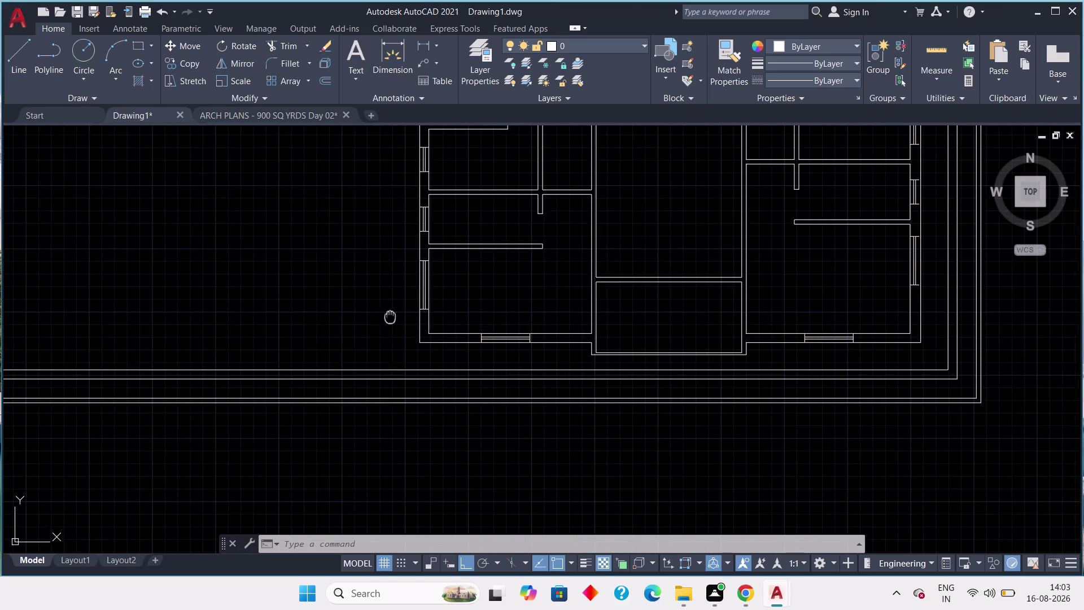
middle_drag(391, 317, 408, 388)
scroll(down, 3)
middle_drag(387, 295, 394, 350)
scroll(up, 3)
middle_drag(389, 296, 391, 338)
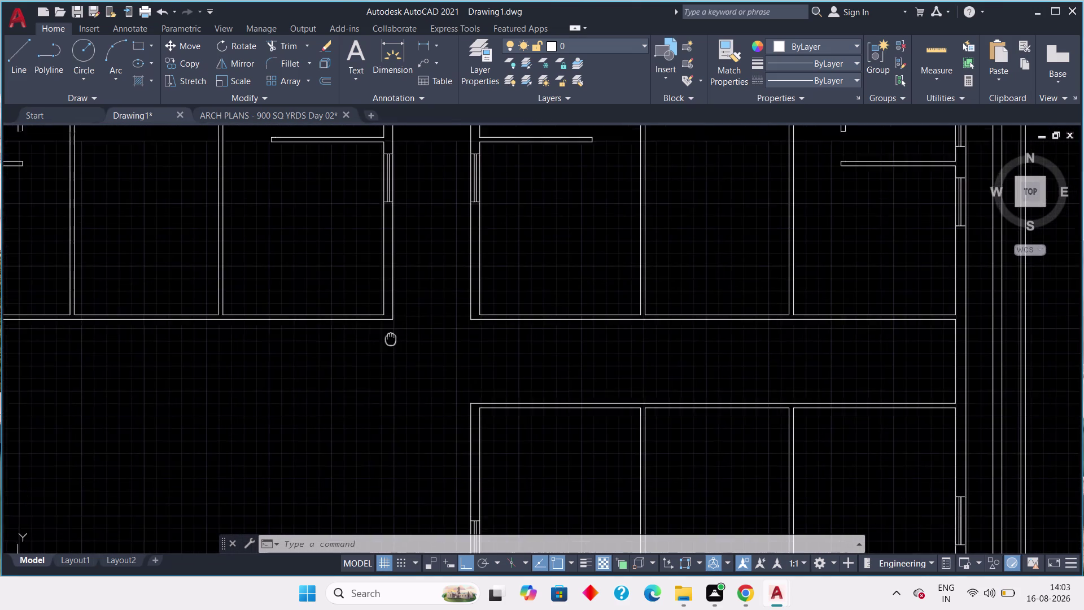
middle_drag(391, 339, 387, 349)
scroll(up, 3)
middle_drag(552, 383, 490, 367)
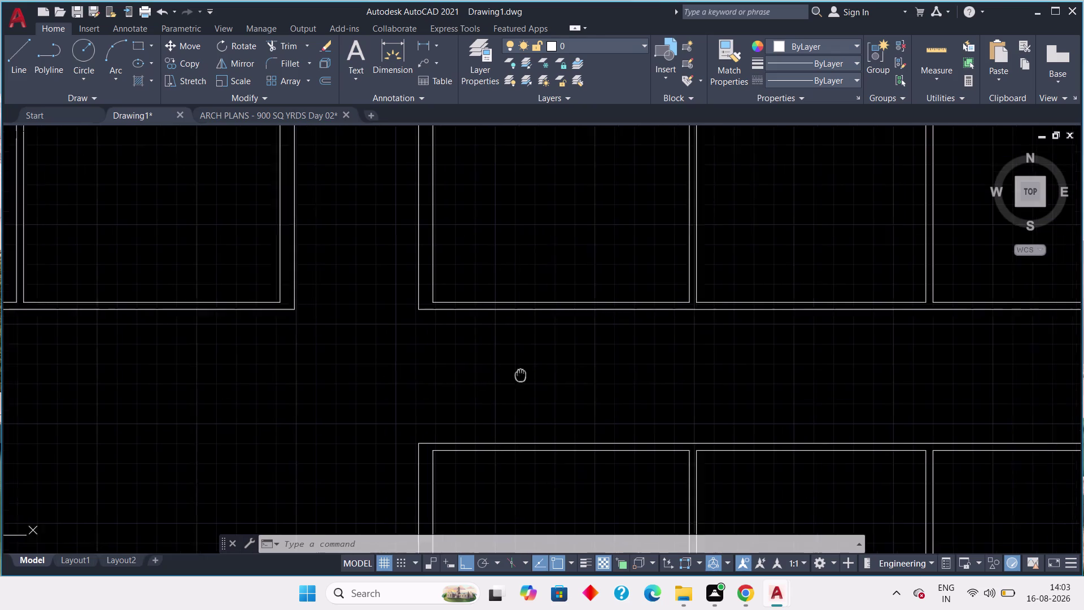
middle_drag(491, 367, 435, 363)
middle_drag(435, 361, 549, 349)
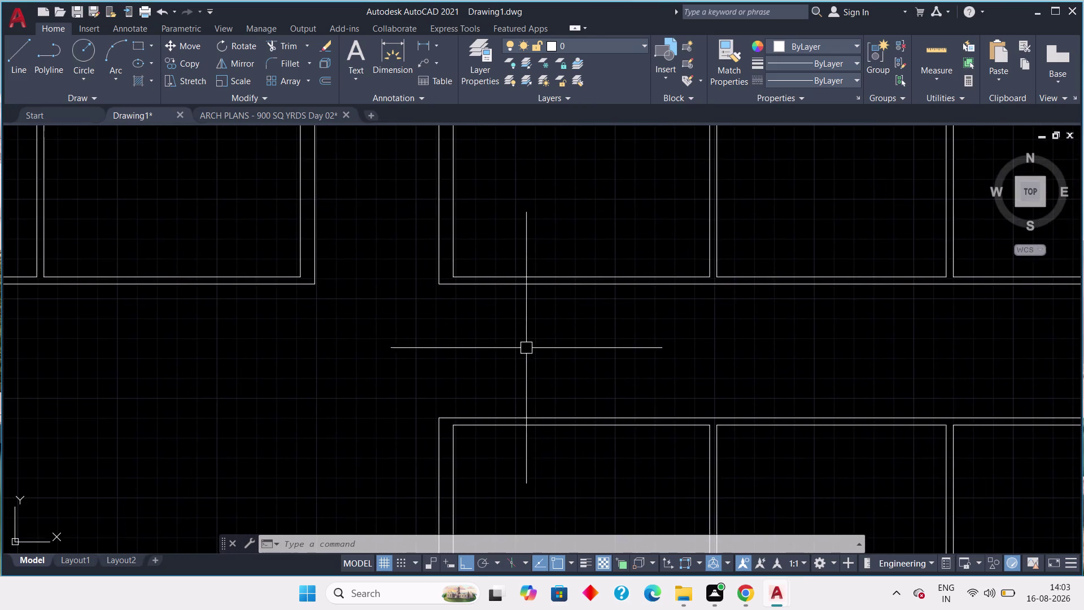
middle_drag(520, 348, 402, 323)
scroll(down, 3)
middle_drag(649, 327, 640, 327)
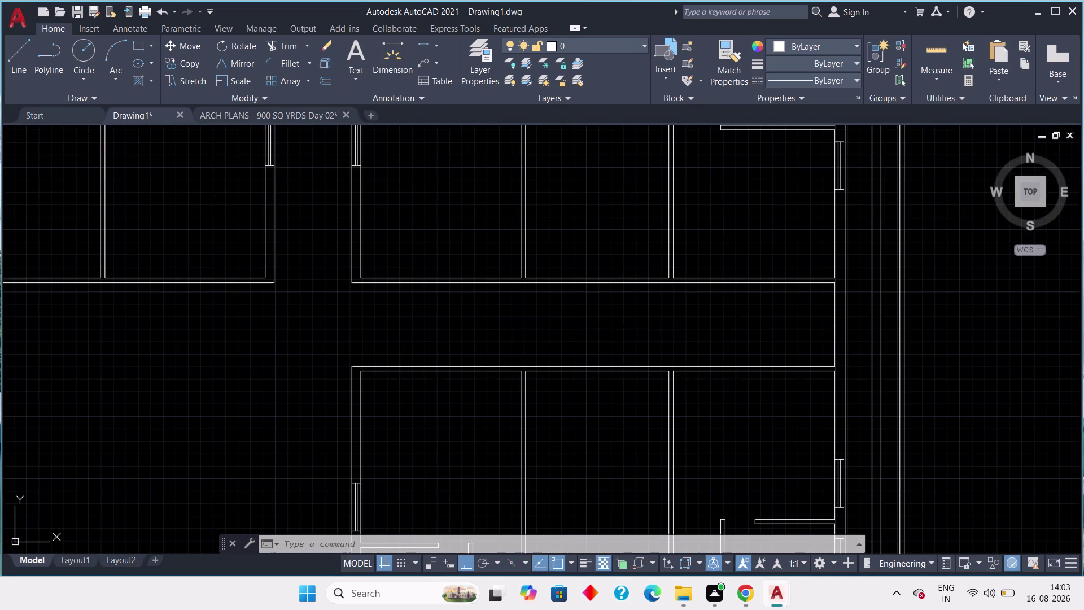
middle_drag(641, 327, 483, 306)
scroll(up, 3)
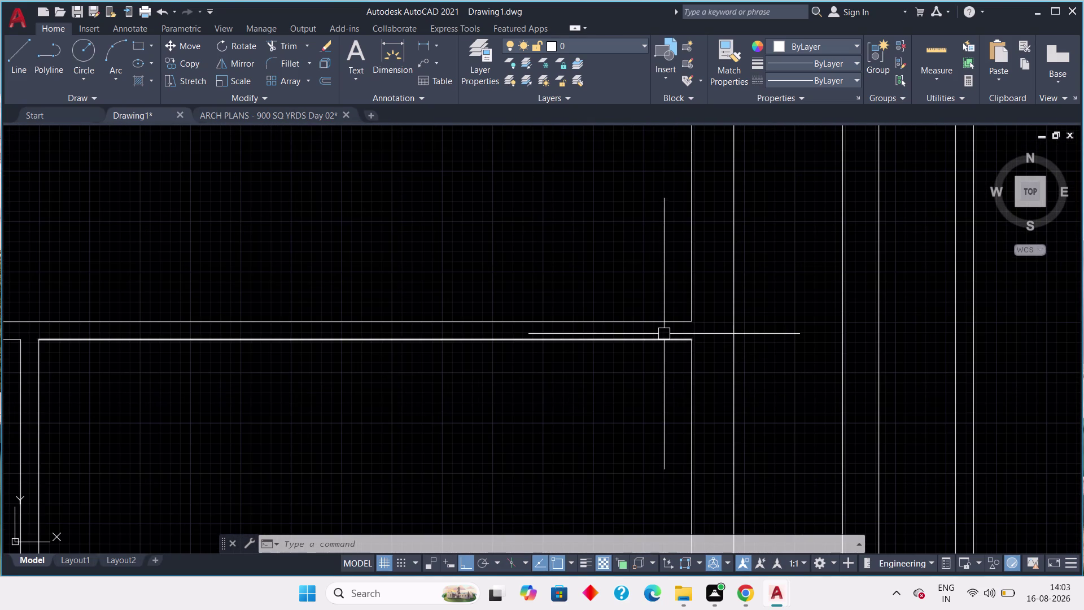
scroll(down, 3)
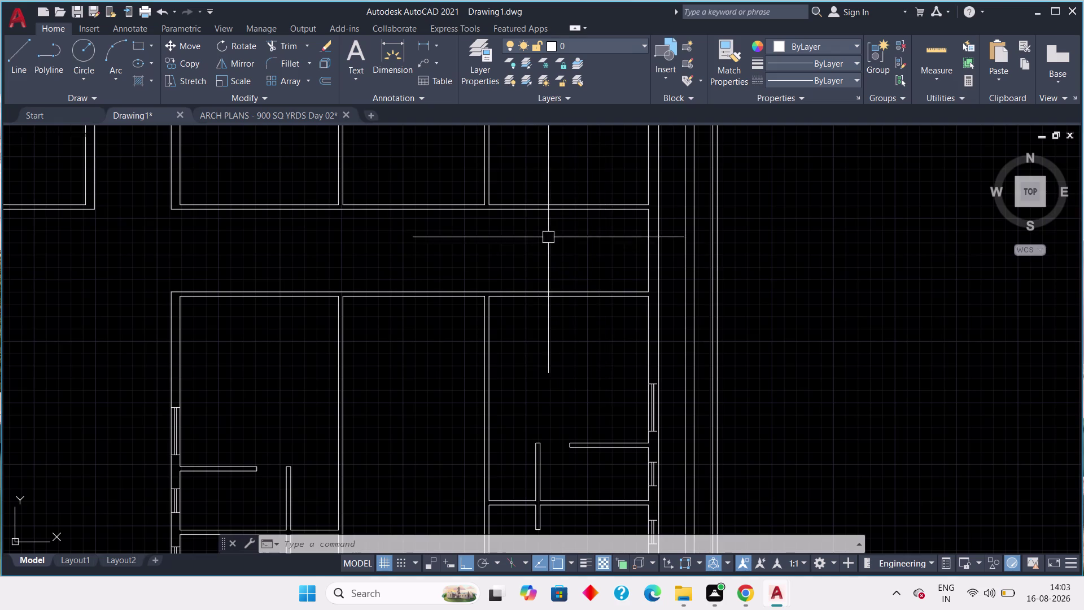
middle_drag(532, 242, 565, 354)
middle_drag(459, 191, 511, 371)
scroll(down, 3)
middle_drag(499, 273, 503, 293)
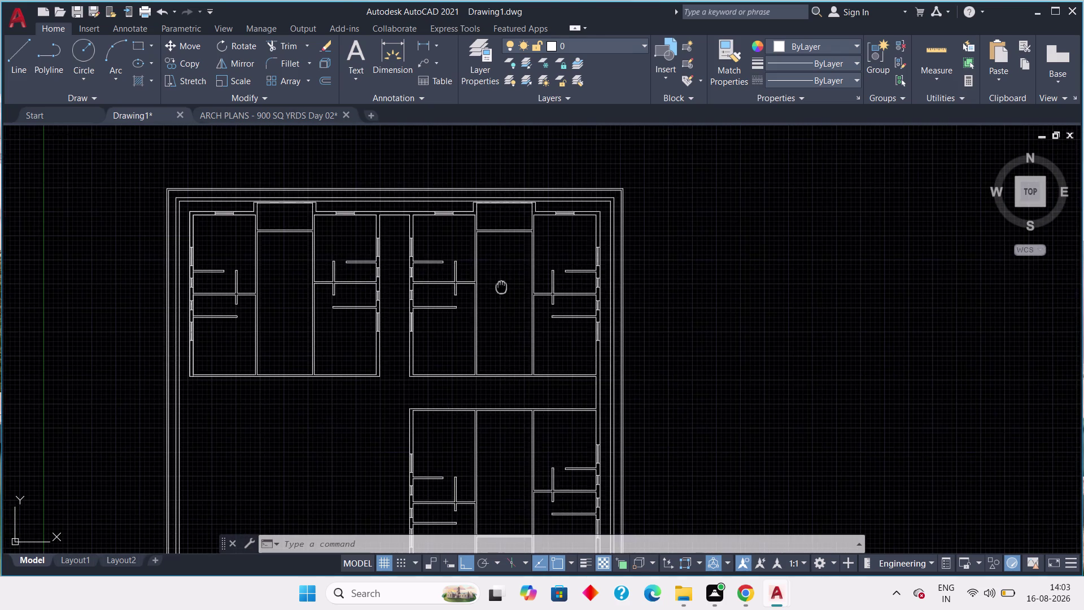
middle_drag(503, 294, 519, 391)
scroll(up, 3)
scroll(up, 3)
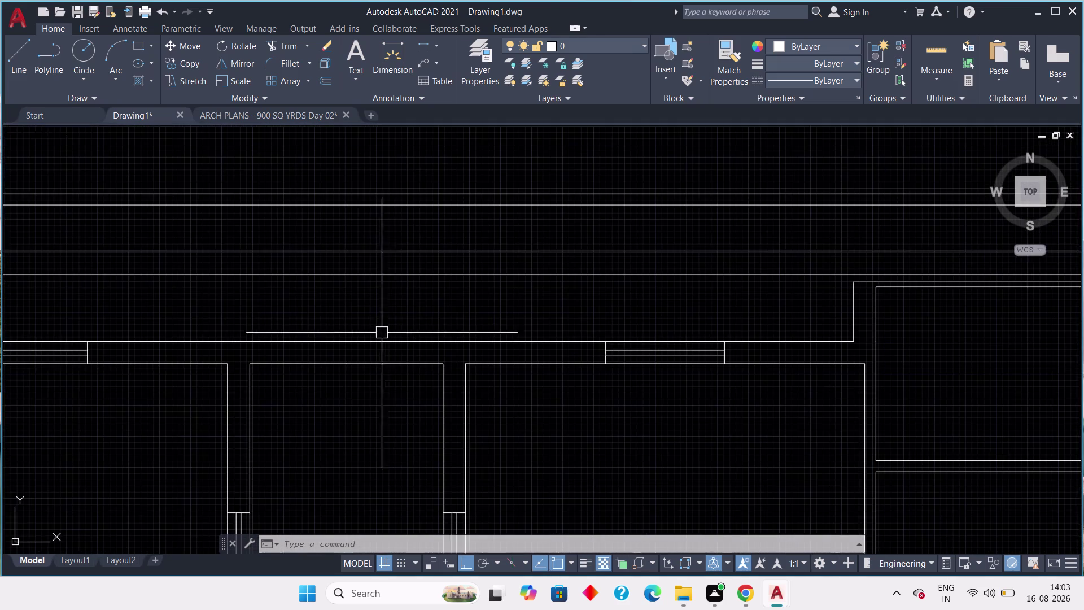
middle_drag(393, 324, 505, 315)
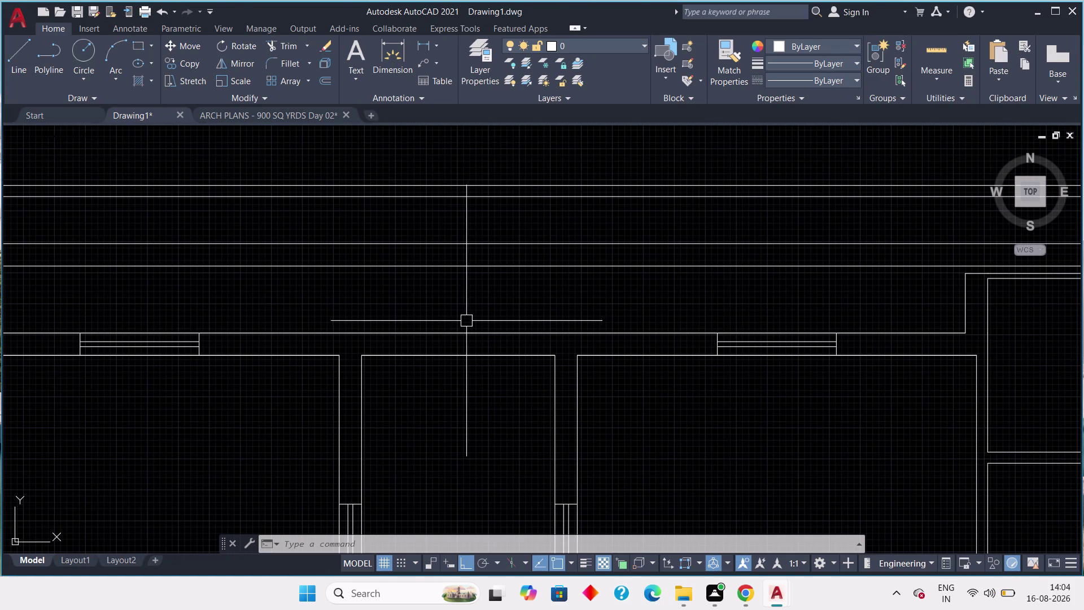
scroll(down, 3)
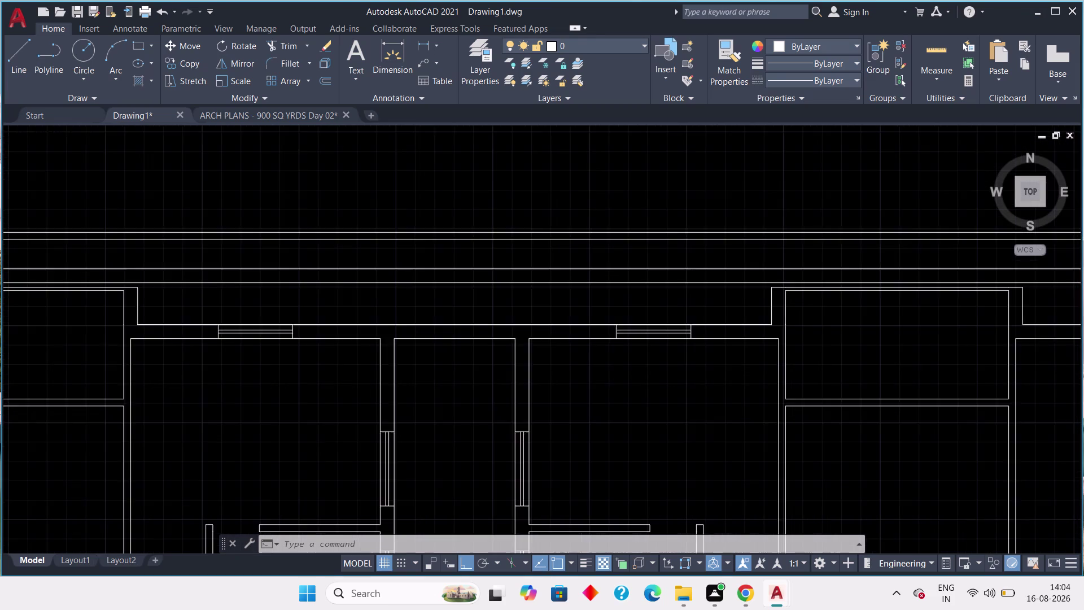
middle_drag(440, 380, 447, 292)
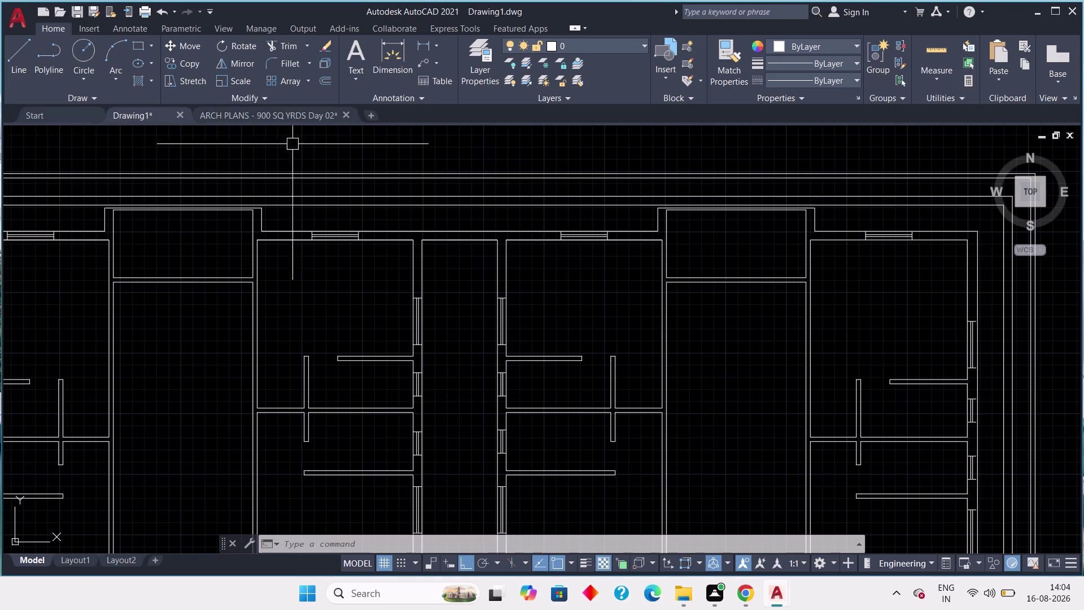
click(247, 110)
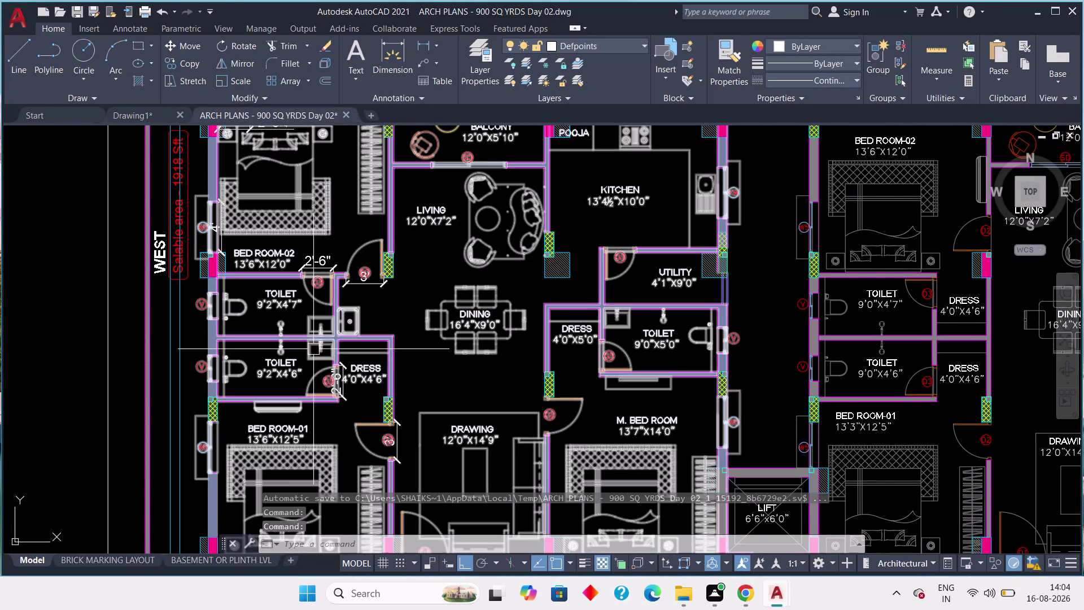
Zoom the reference plan in on the 4' entry door opening of entry 03.
middle_drag(304, 343, 424, 344)
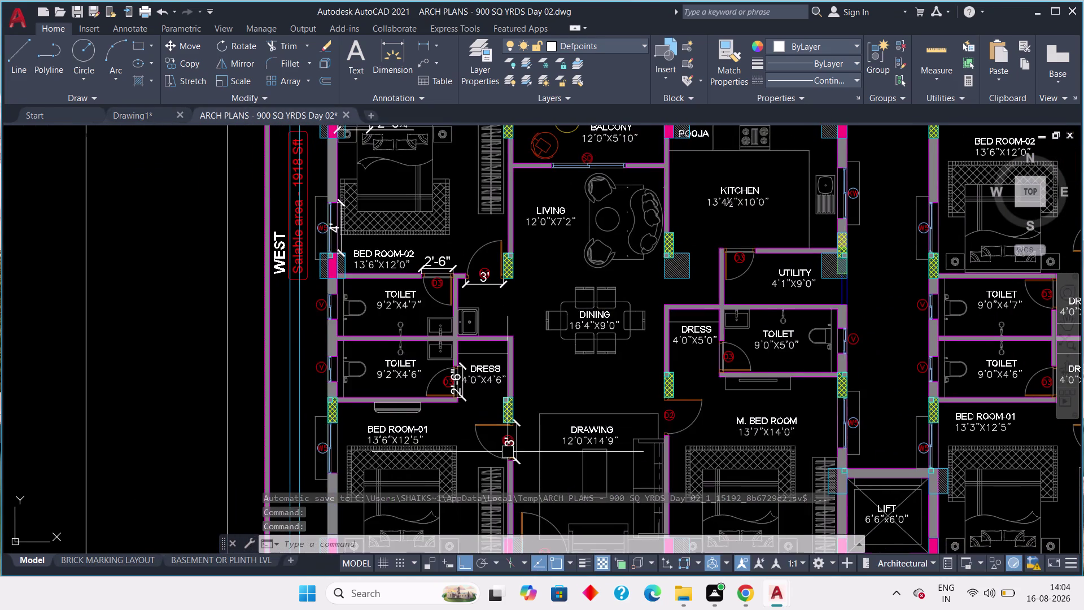
middle_drag(504, 445, 409, 244)
scroll(up, 3)
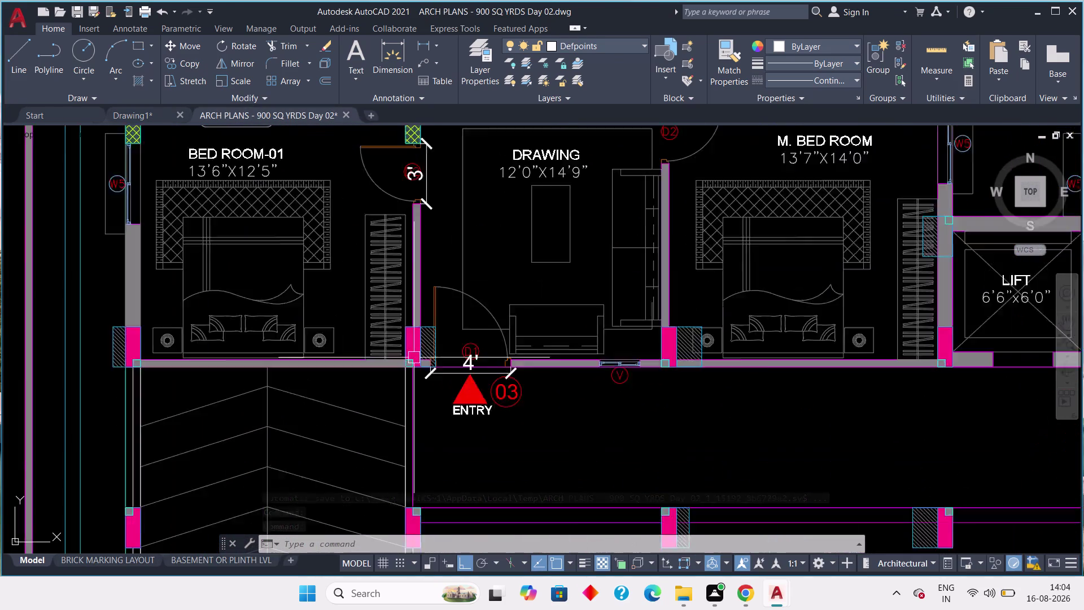
scroll(up, 3)
middle_drag(472, 385, 444, 366)
scroll(up, 3)
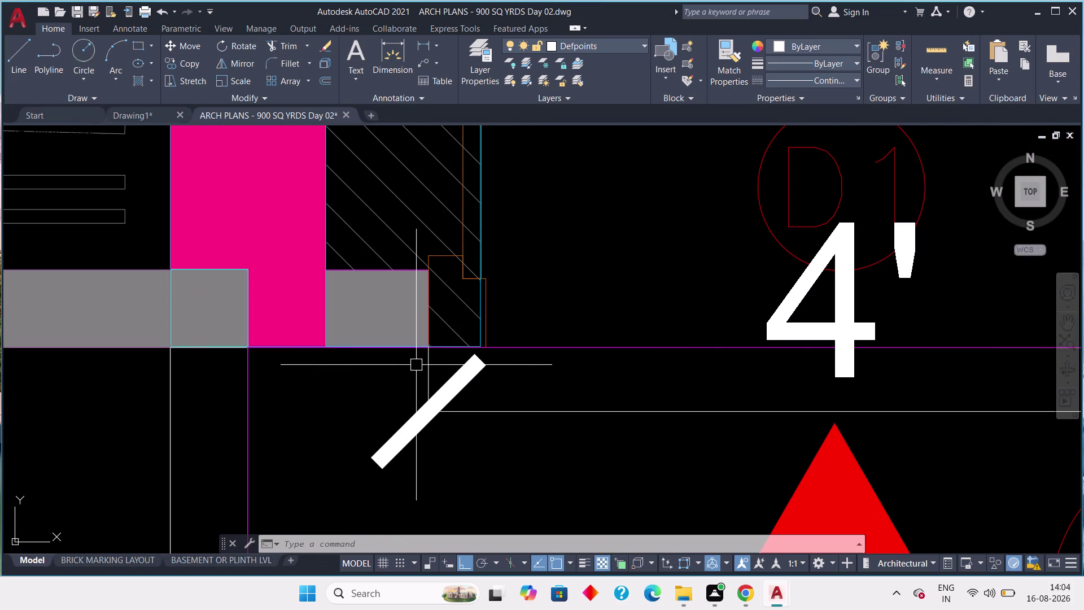
Start a linear dimension along the wall beside the entry door, then cancel it.
click(420, 45)
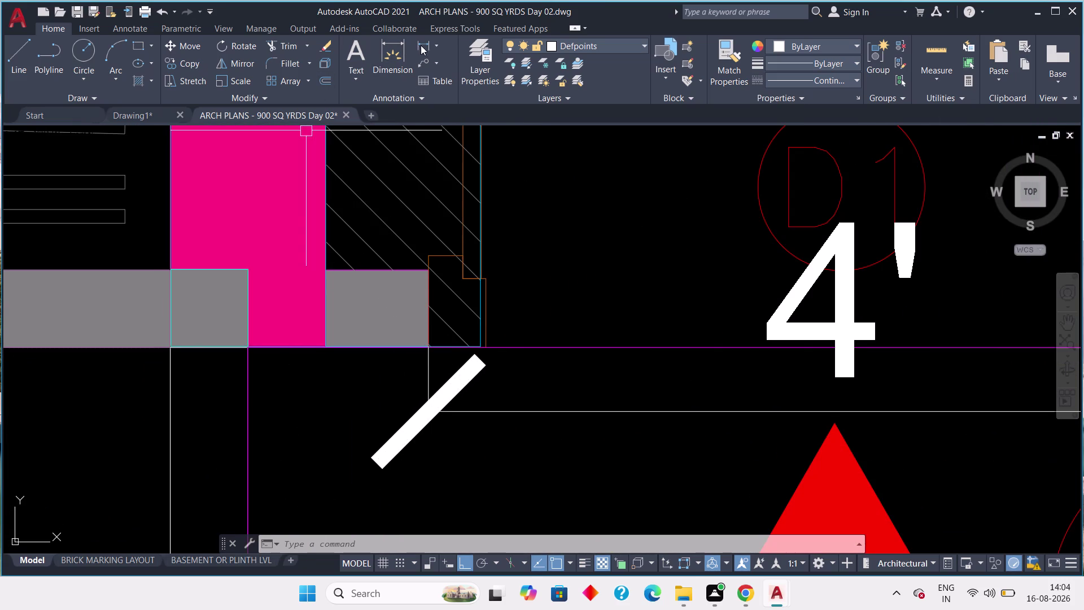
click(428, 351)
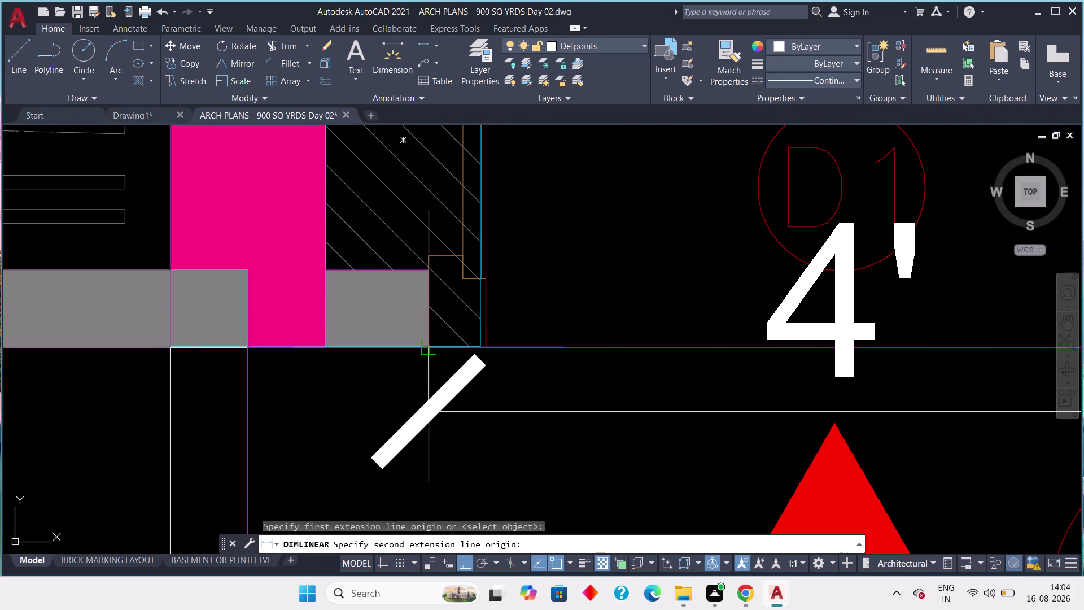
click(327, 346)
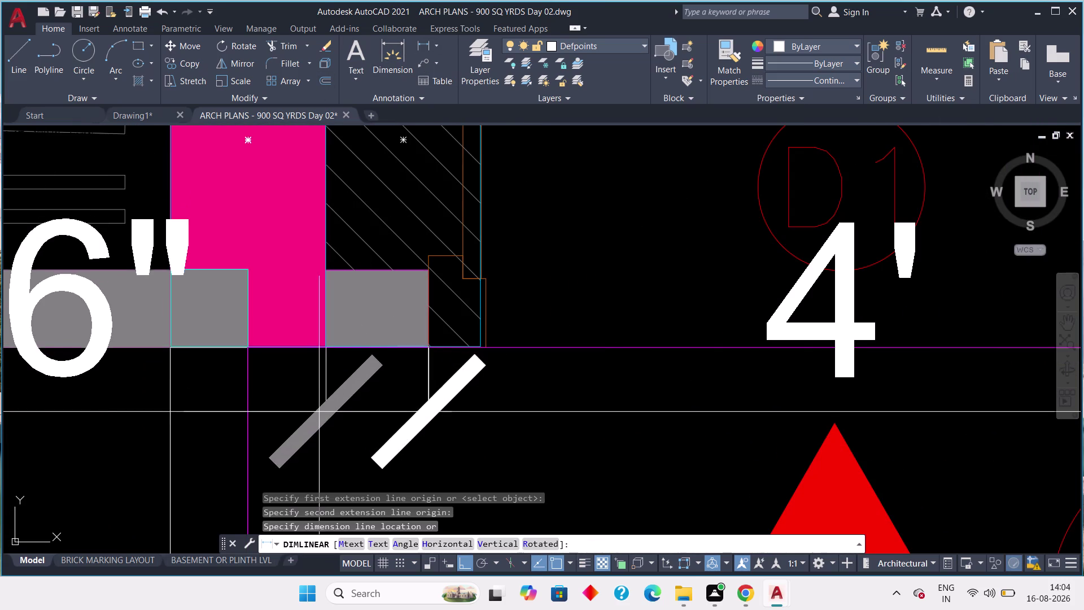
scroll(down, 3)
middle_drag(319, 412, 327, 408)
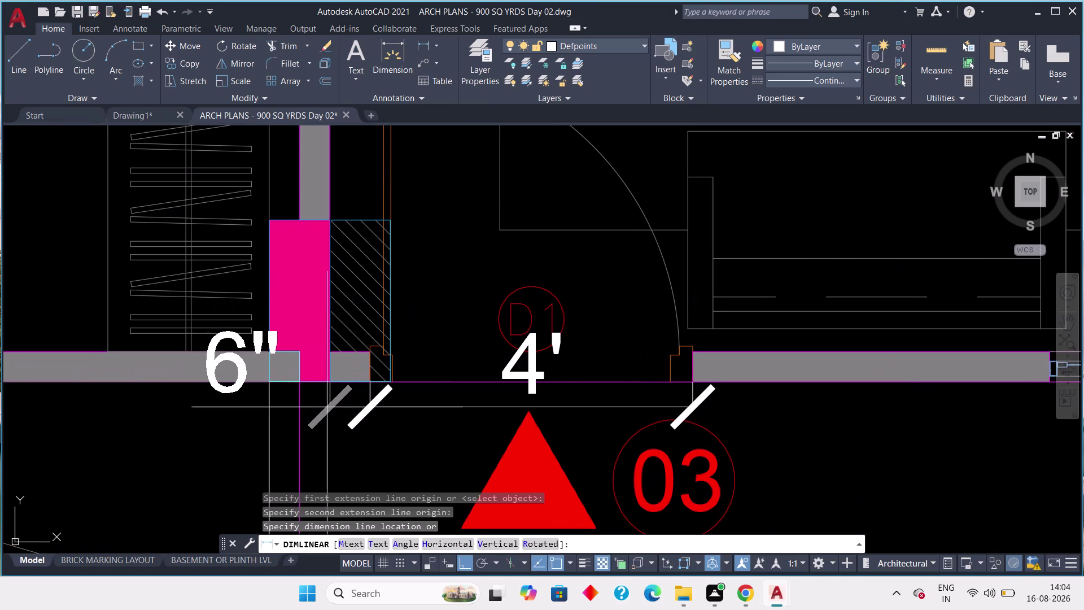
key(Escape)
key(Escape)
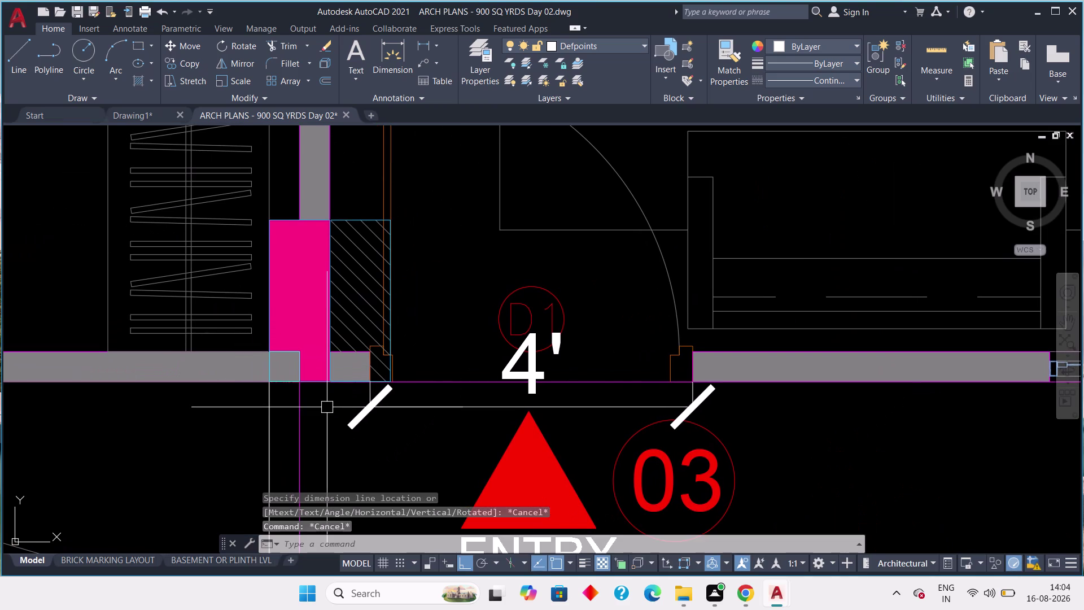
Zoom out to view the corridor, staircase and surrounding flat entrances.
scroll(down, 3)
middle_drag(442, 331, 329, 333)
scroll(down, 3)
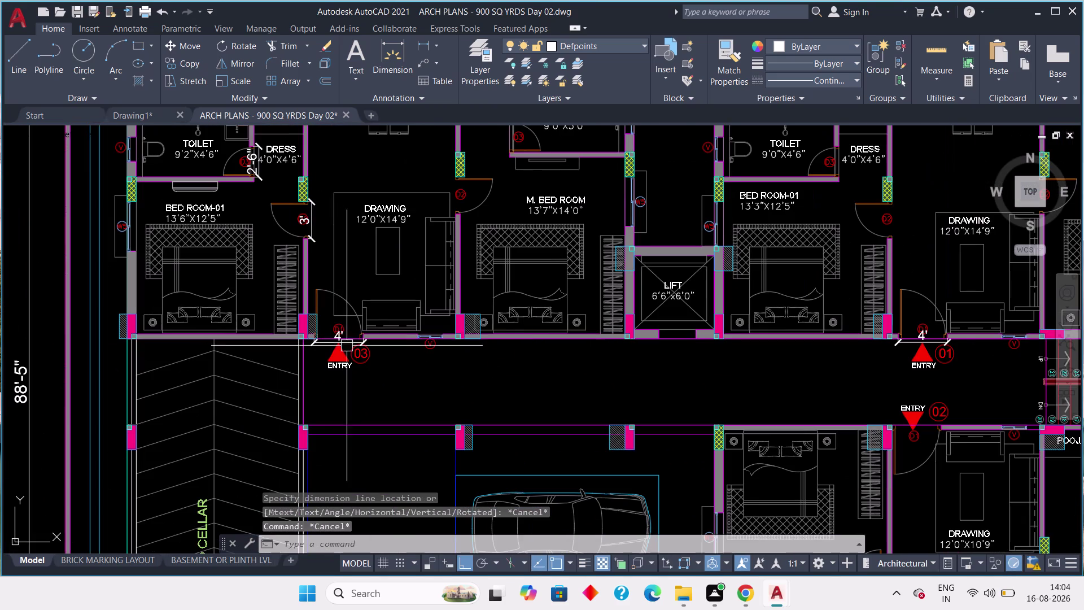
middle_drag(471, 358, 250, 349)
middle_drag(622, 337, 548, 333)
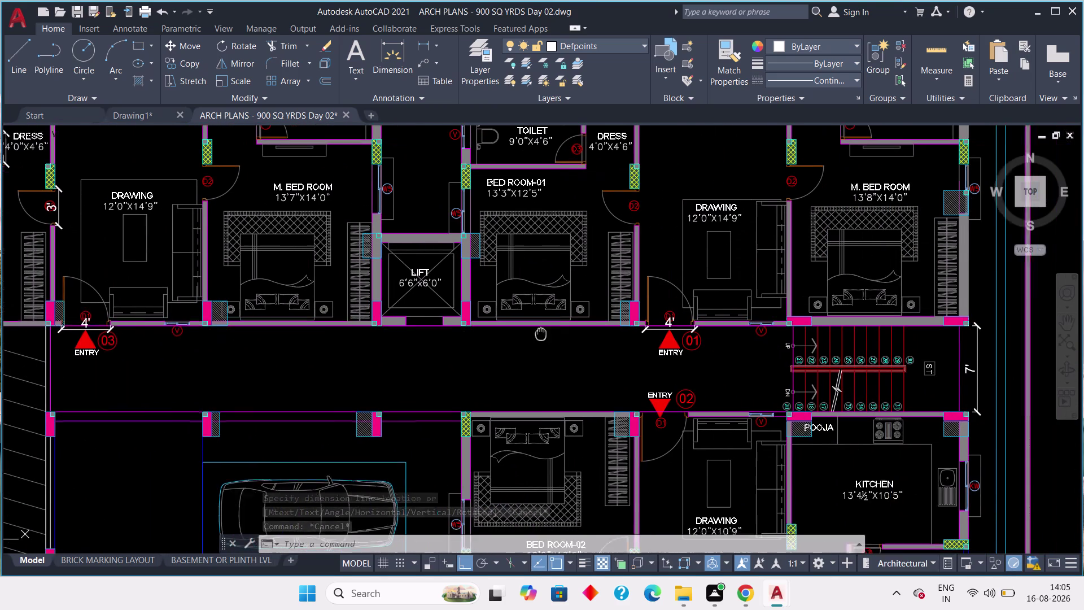
middle_drag(549, 334, 482, 335)
middle_drag(549, 334, 642, 327)
scroll(down, 3)
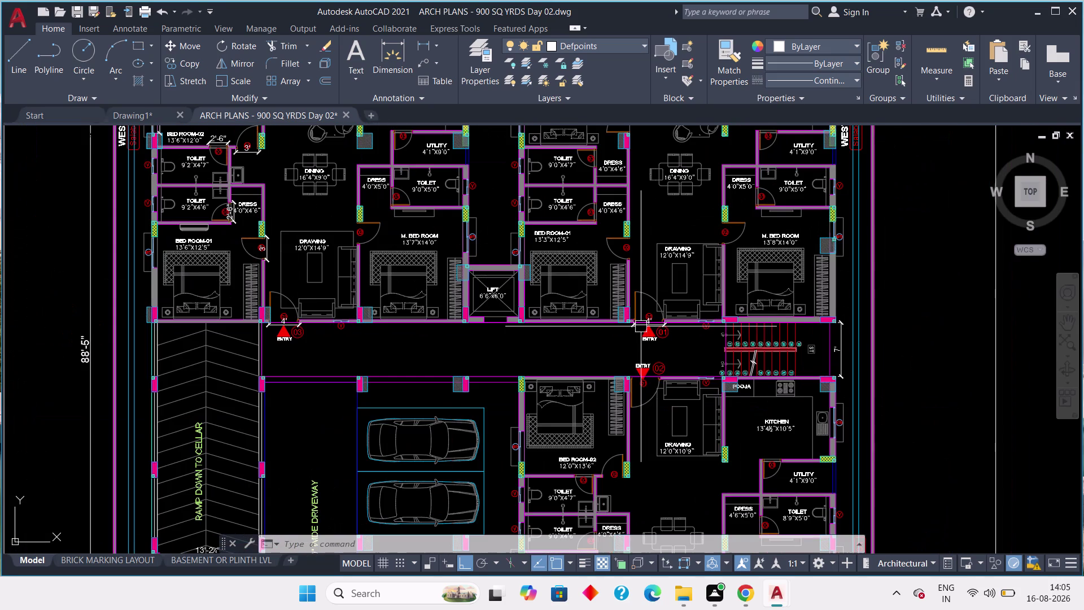